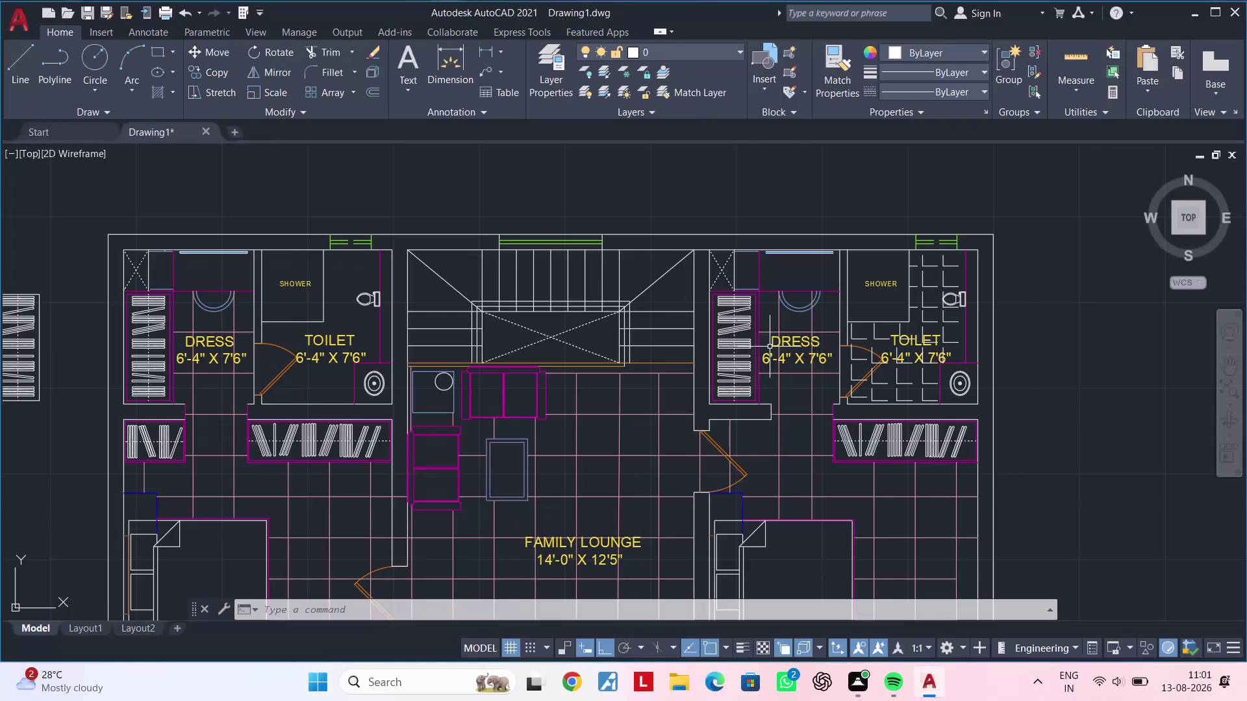
Zoom into the left toilet and window-select the shower tile lines.
middle_drag(817, 374, 738, 381)
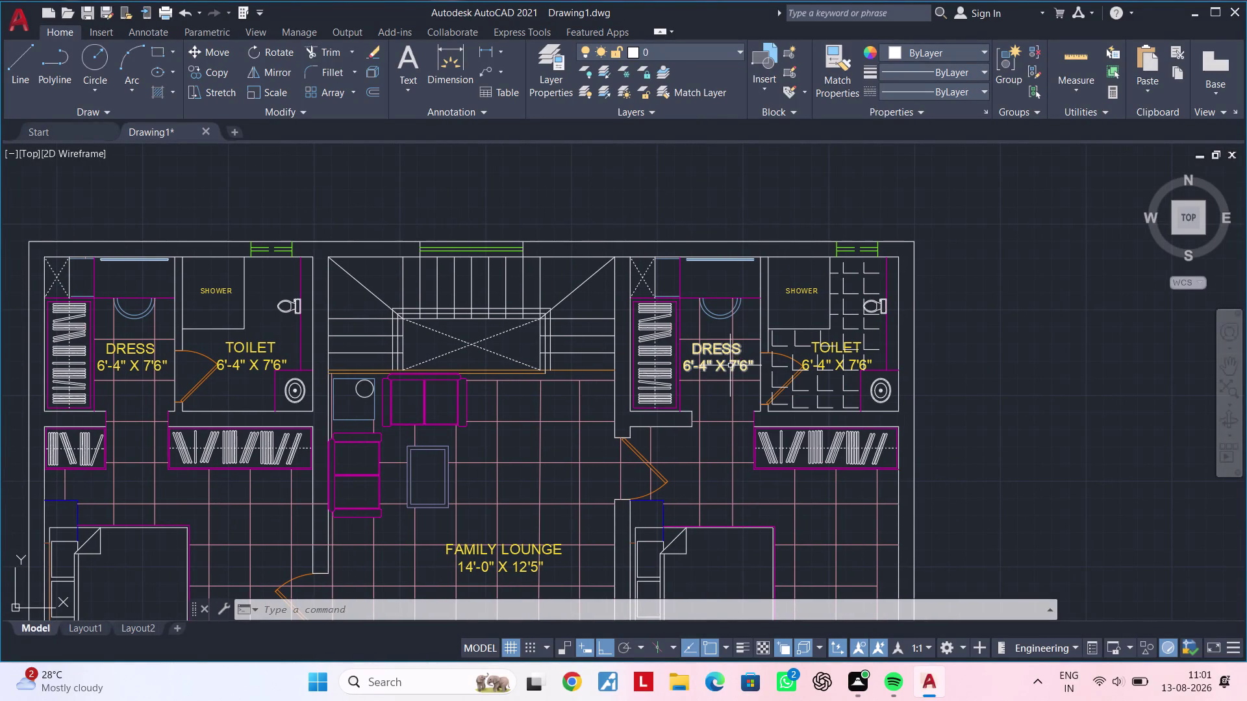
middle_drag(751, 360, 597, 361)
scroll(up, 3)
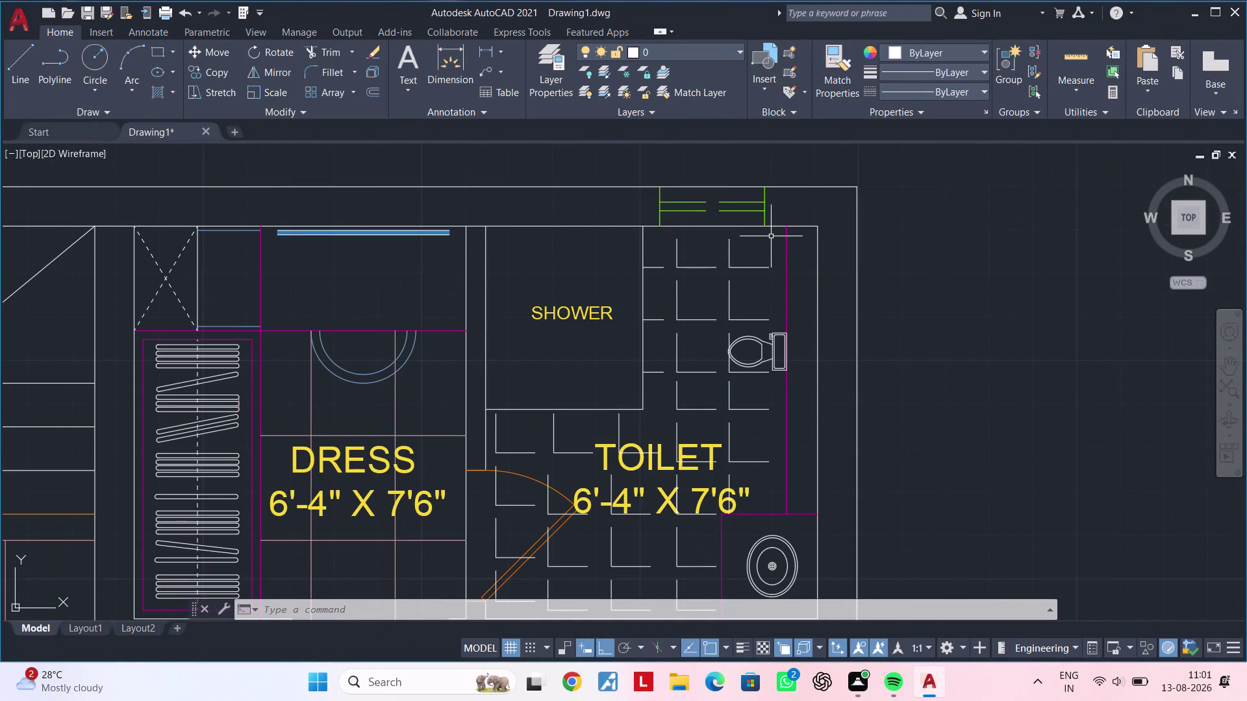
click(771, 236)
click(658, 302)
middle_drag(678, 323, 638, 331)
key(Escape)
key(Escape)
middle_drag(685, 326, 663, 333)
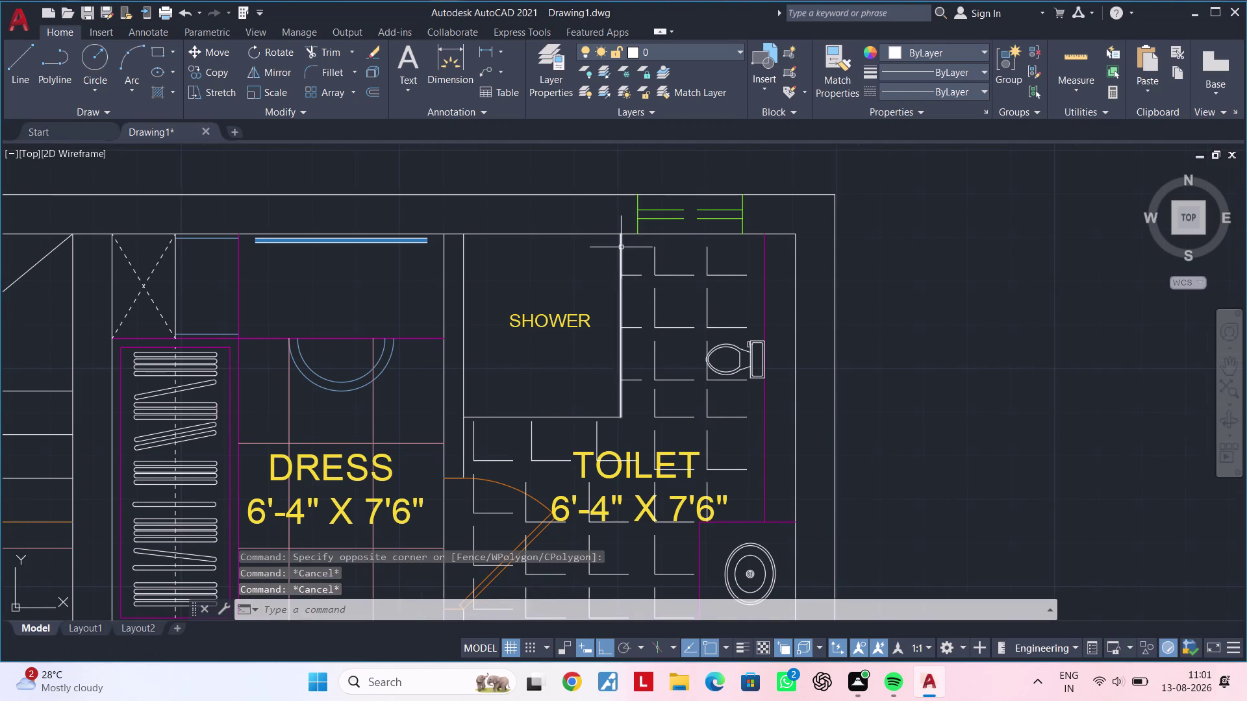
click(636, 247)
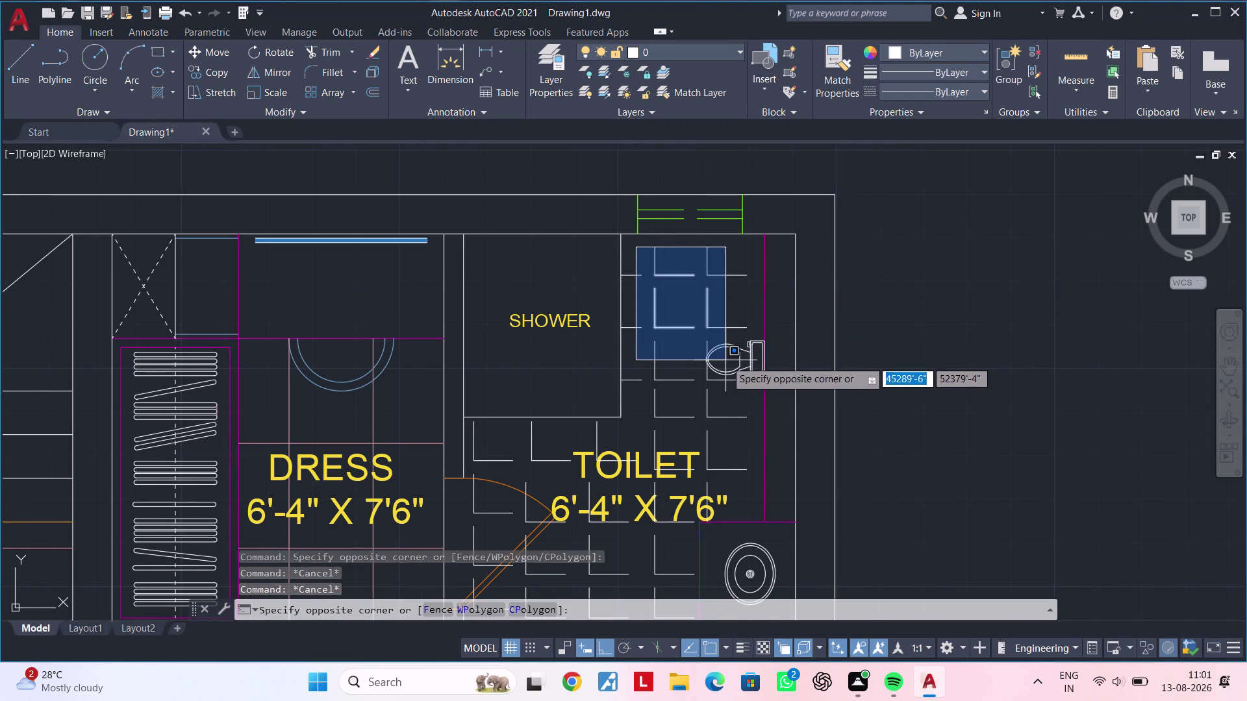
key(Escape)
click(611, 247)
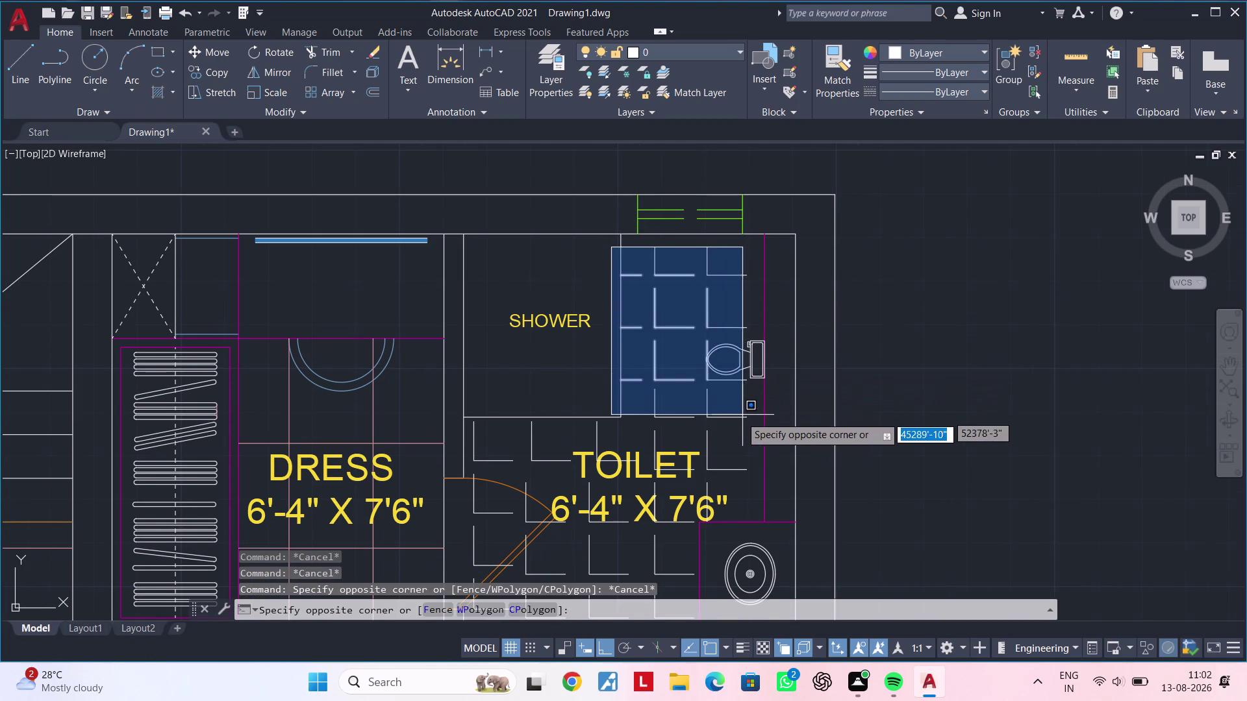
scroll(down, 3)
middle_drag(737, 434, 739, 378)
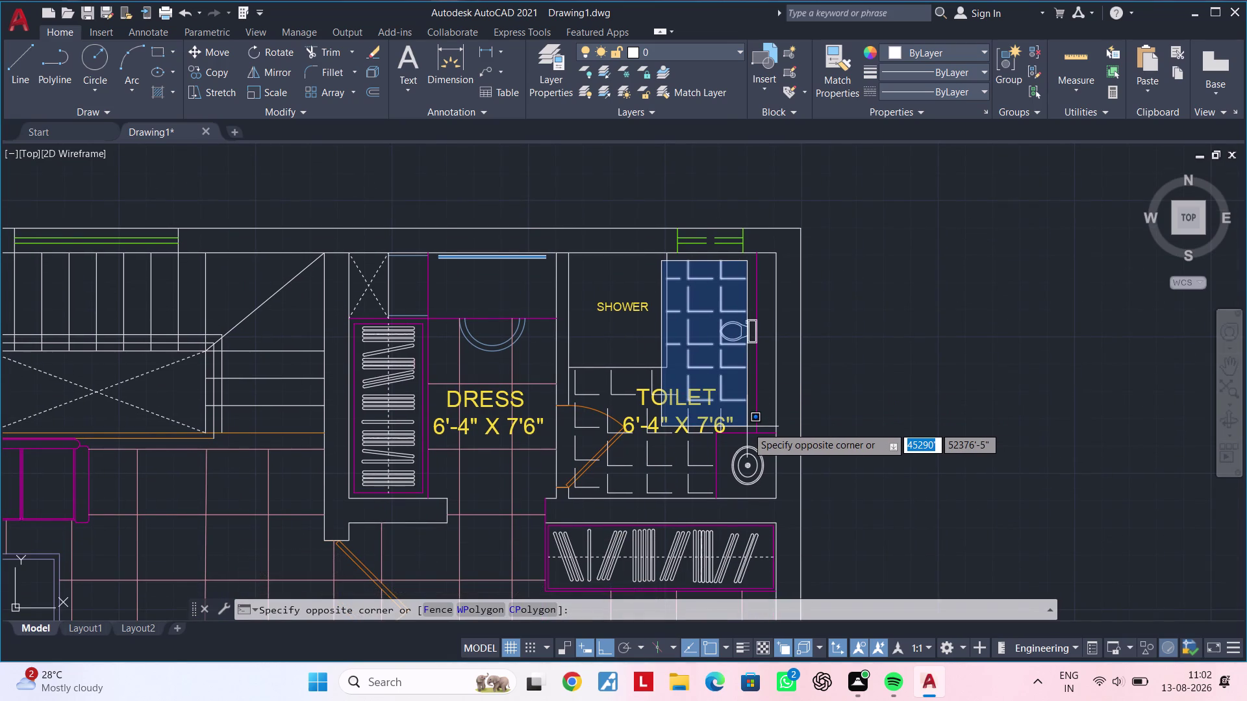
click(747, 427)
Add the tile lines around and under the TOILET label to the selection.
middle_drag(744, 411, 749, 263)
scroll(up, 3)
middle_drag(724, 288, 716, 380)
scroll(up, 3)
scroll(up, 3)
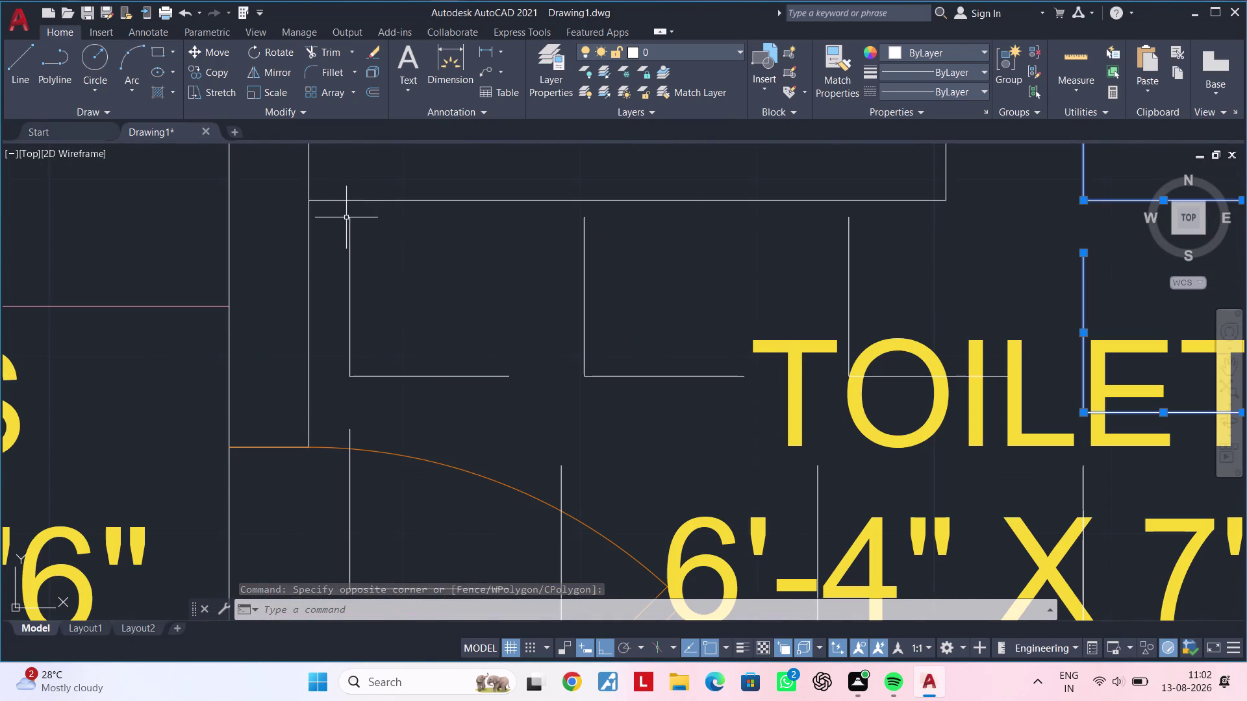
drag(327, 211, 343, 219)
middle_drag(765, 481, 480, 337)
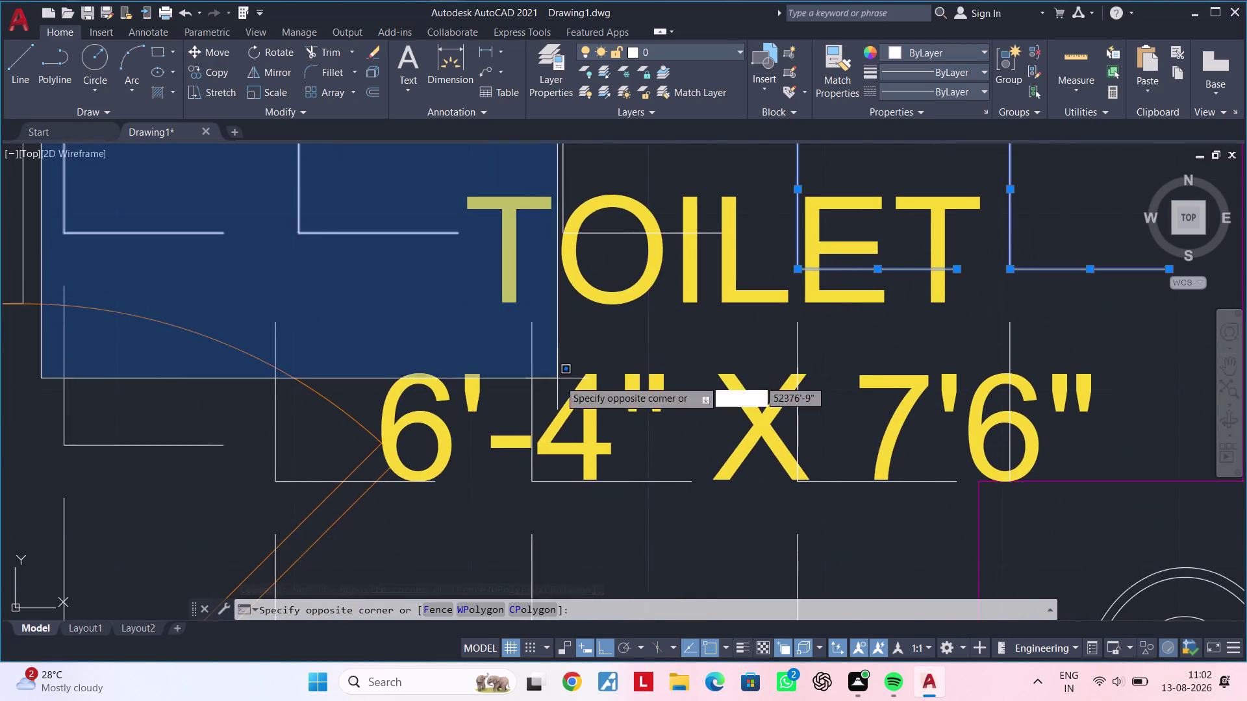
scroll(down, 3)
middle_drag(686, 437, 547, 455)
middle_drag(662, 519, 792, 401)
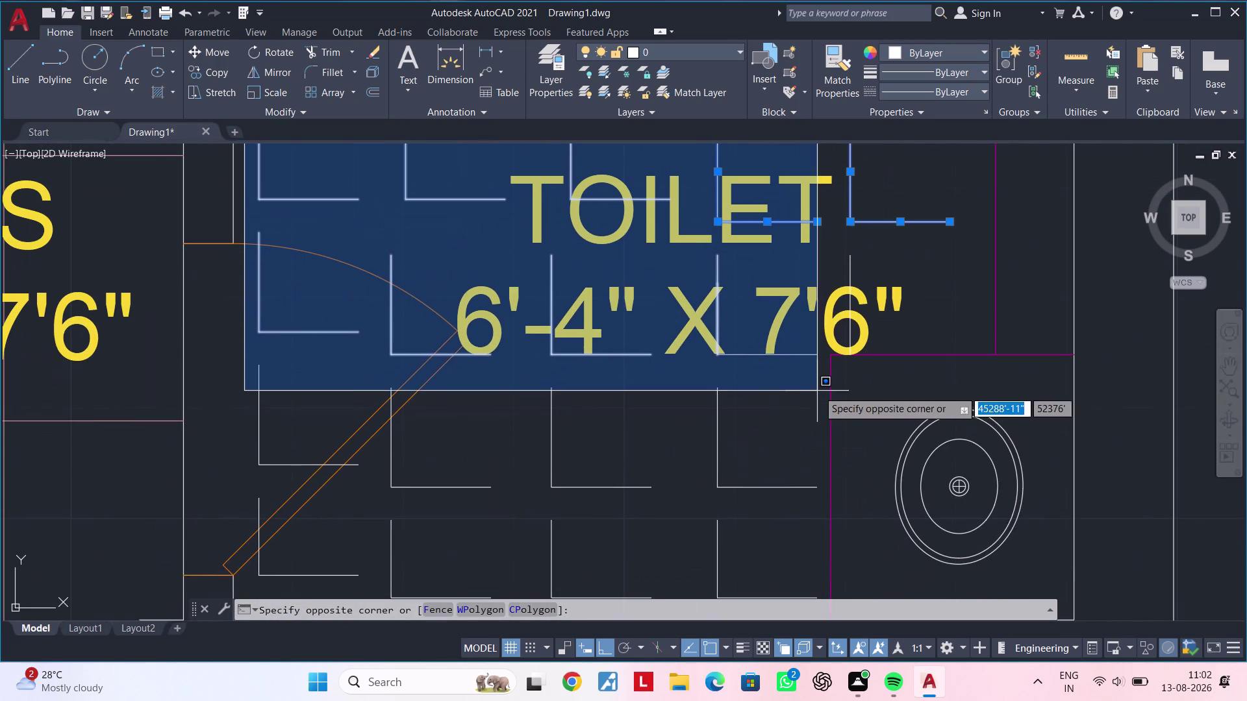
click(873, 357)
middle_drag(762, 437, 824, 275)
scroll(down, 3)
middle_drag(807, 297, 763, 345)
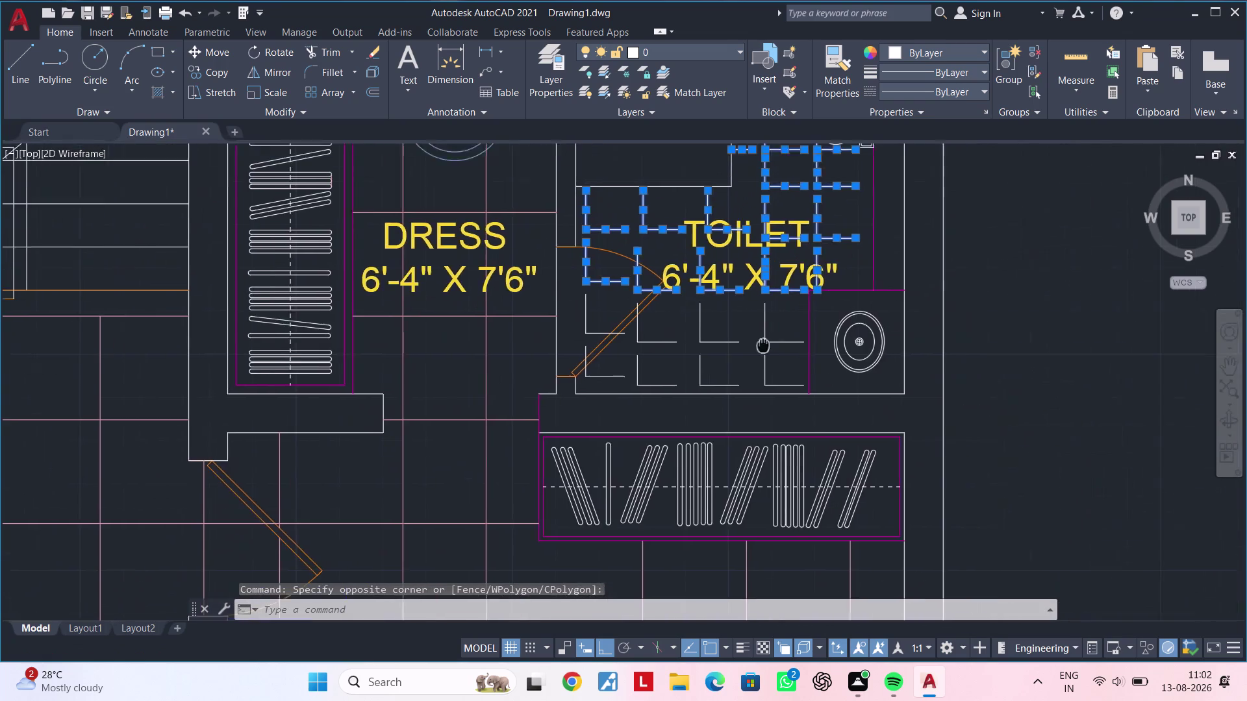
Add the remaining lower toilet tile lines to the selection.
middle_drag(763, 346, 616, 363)
scroll(up, 3)
middle_drag(500, 361, 521, 321)
click(418, 247)
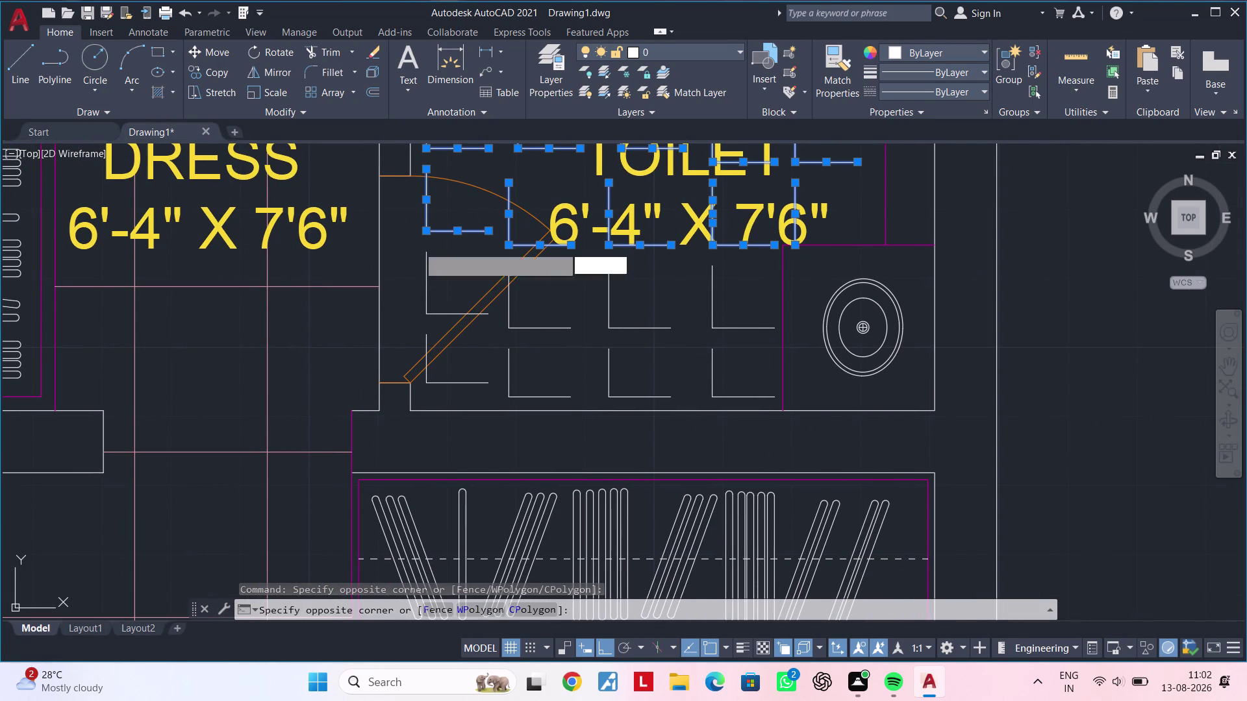
click(778, 403)
middle_drag(716, 370, 489, 439)
scroll(down, 3)
middle_drag(484, 426, 453, 473)
scroll(down, 3)
middle_drag(439, 455, 409, 470)
key(c)
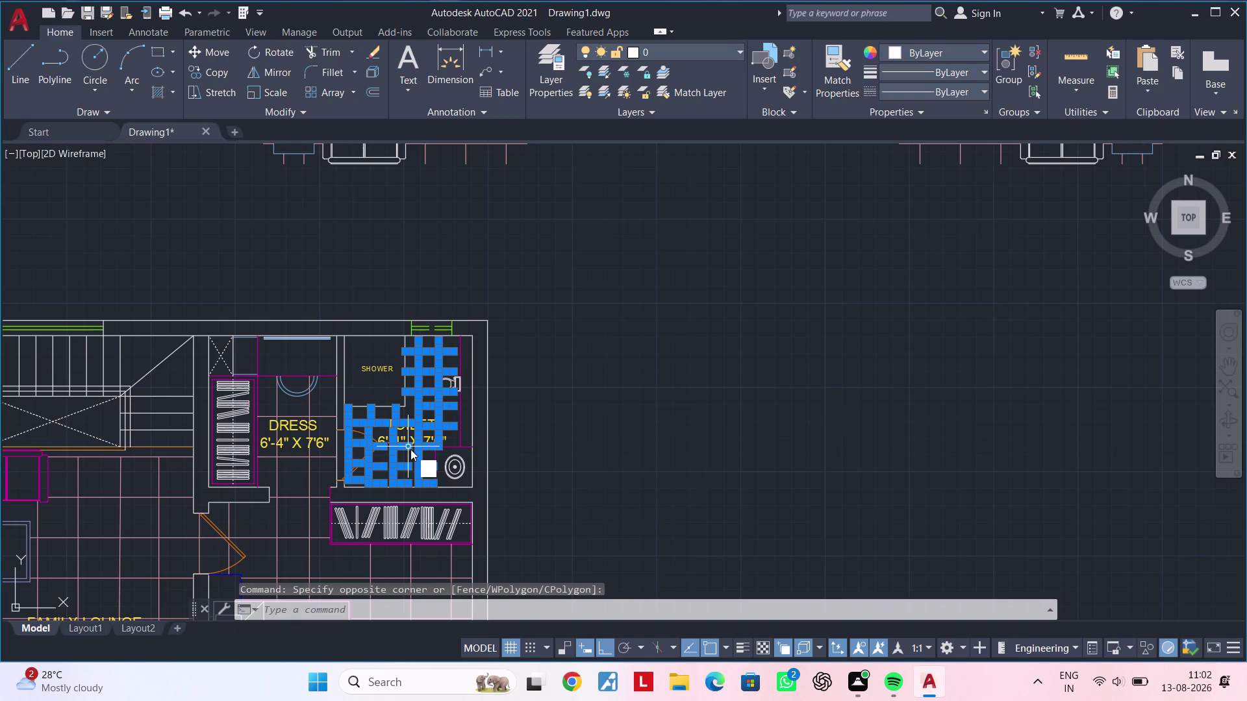
Copy the selected tile lines to an open spot right of the floor plan.
key(o)
key(space)
click(428, 436)
click(739, 400)
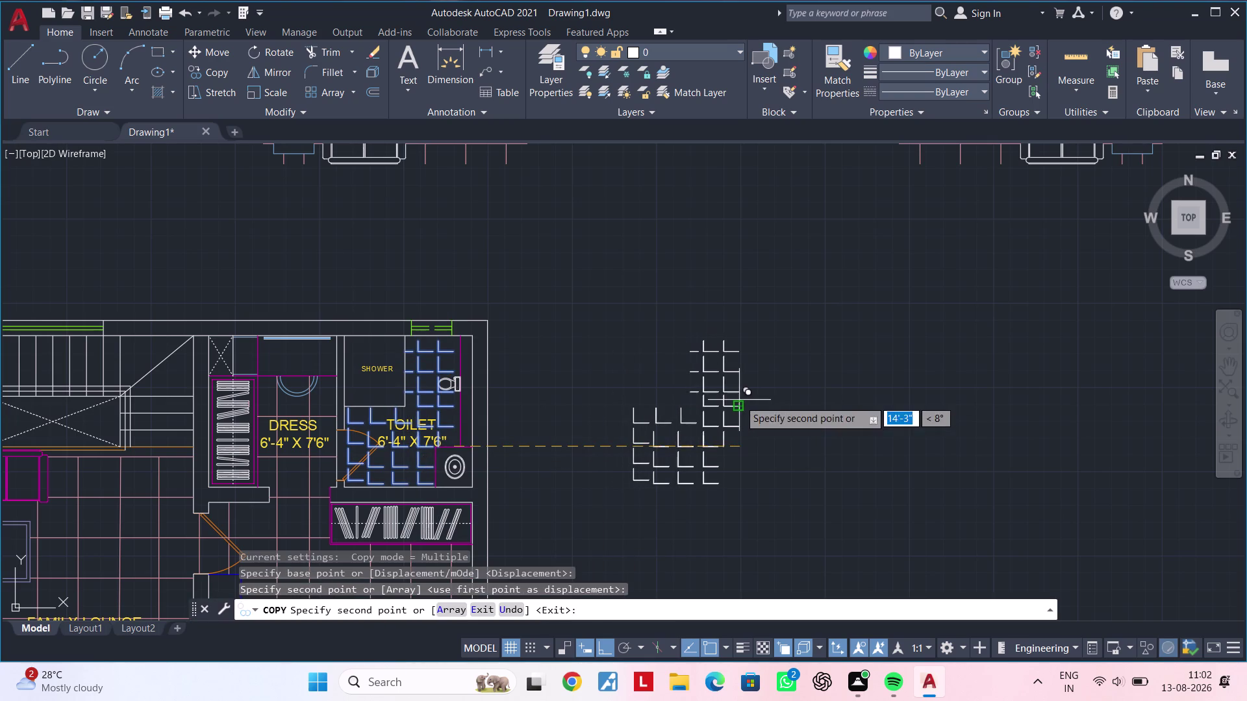
middle_drag(795, 429, 679, 415)
key(Escape)
key(Escape)
key(Escape)
key(Escape)
key(Escape)
key(Escape)
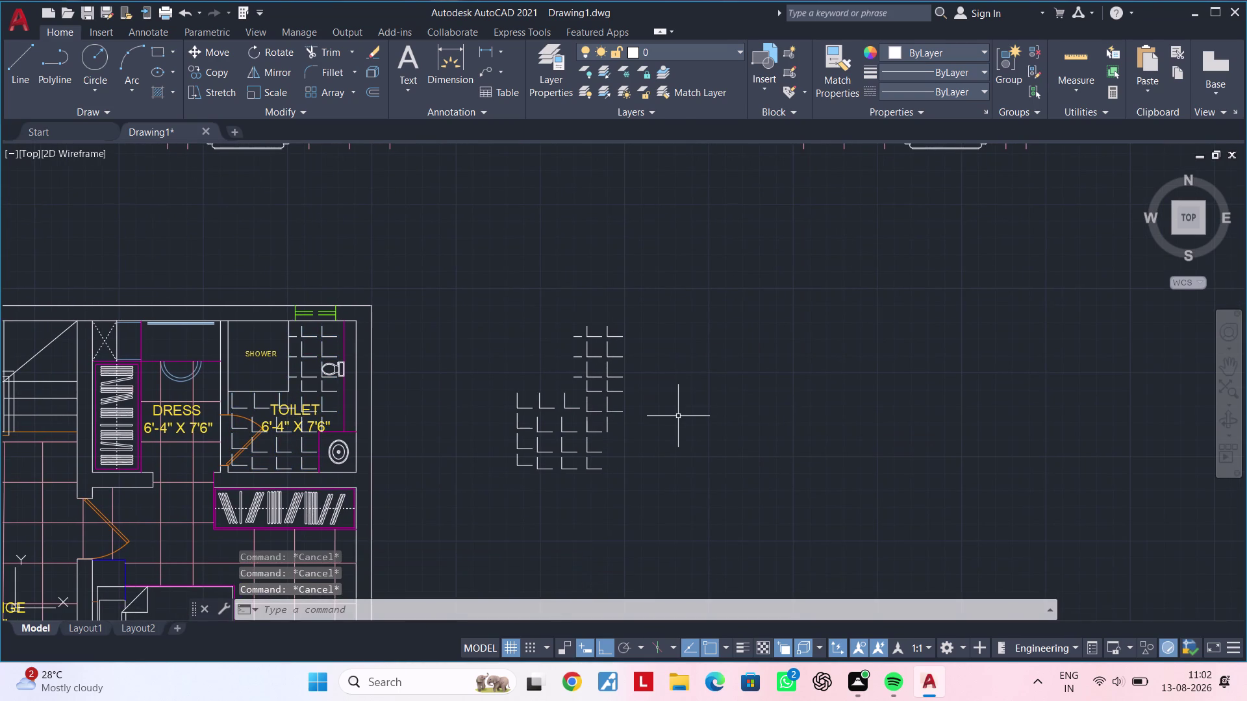
middle_drag(674, 423, 738, 396)
middle_drag(719, 413, 730, 414)
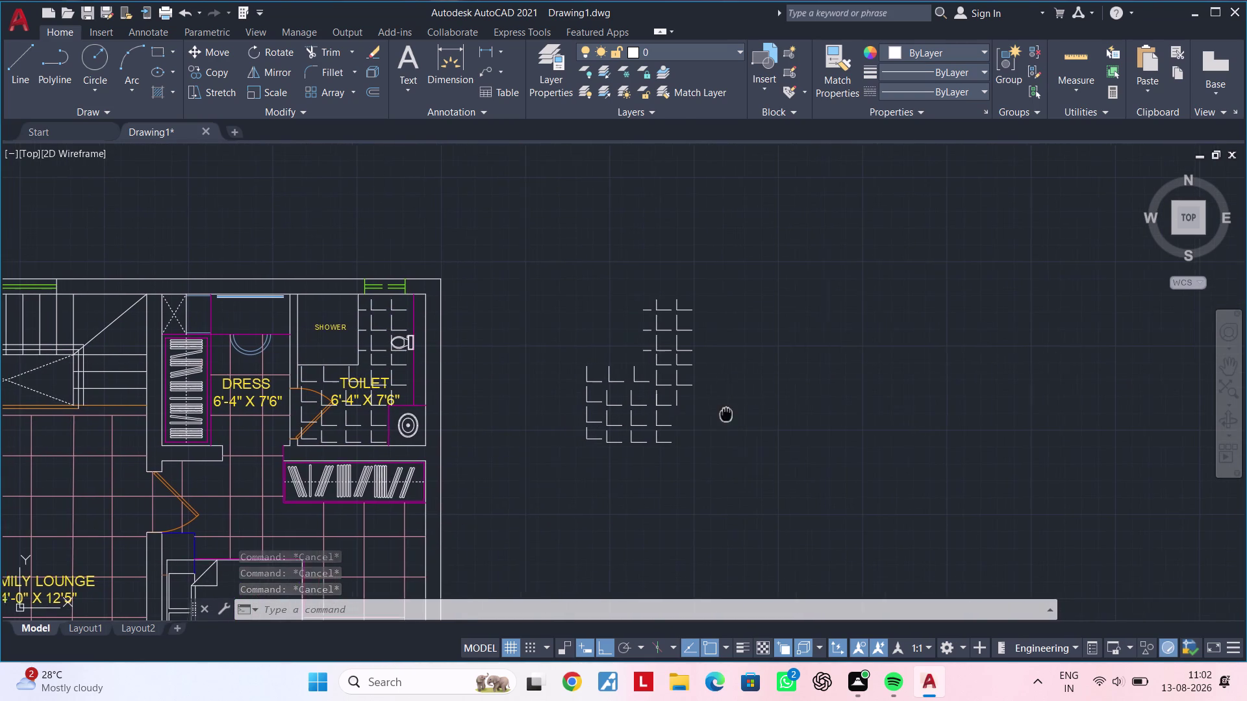
middle_drag(729, 413, 775, 405)
key(Escape)
key(Escape)
key(Escape)
key(Escape)
key(Escape)
key(Escape)
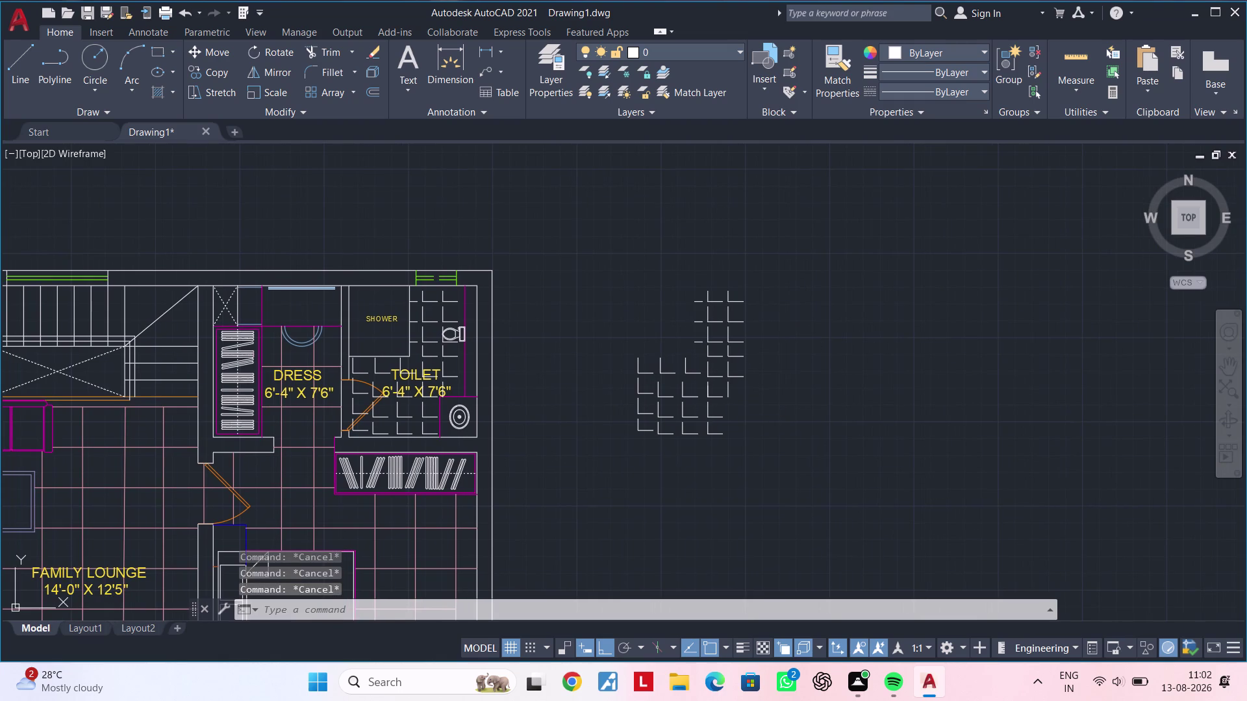
Copy the copied tiles back into the left toilet, snapping them to the shower corner.
click(810, 238)
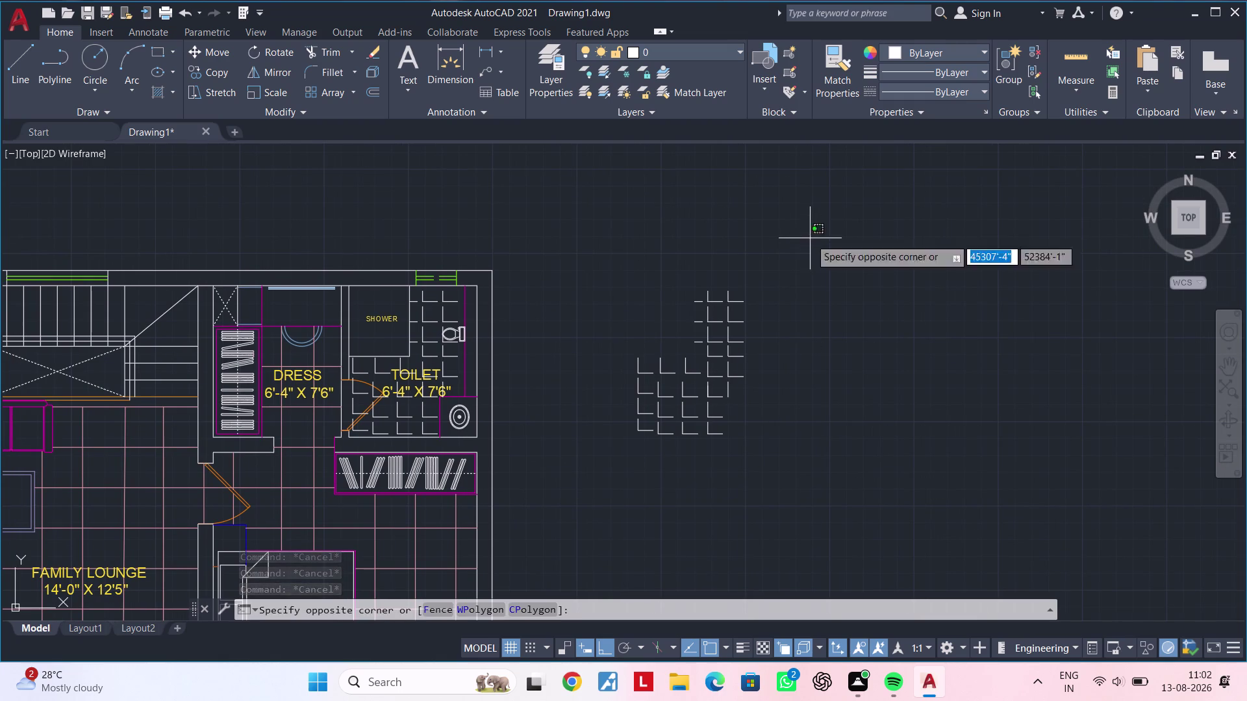
click(616, 478)
key(c)
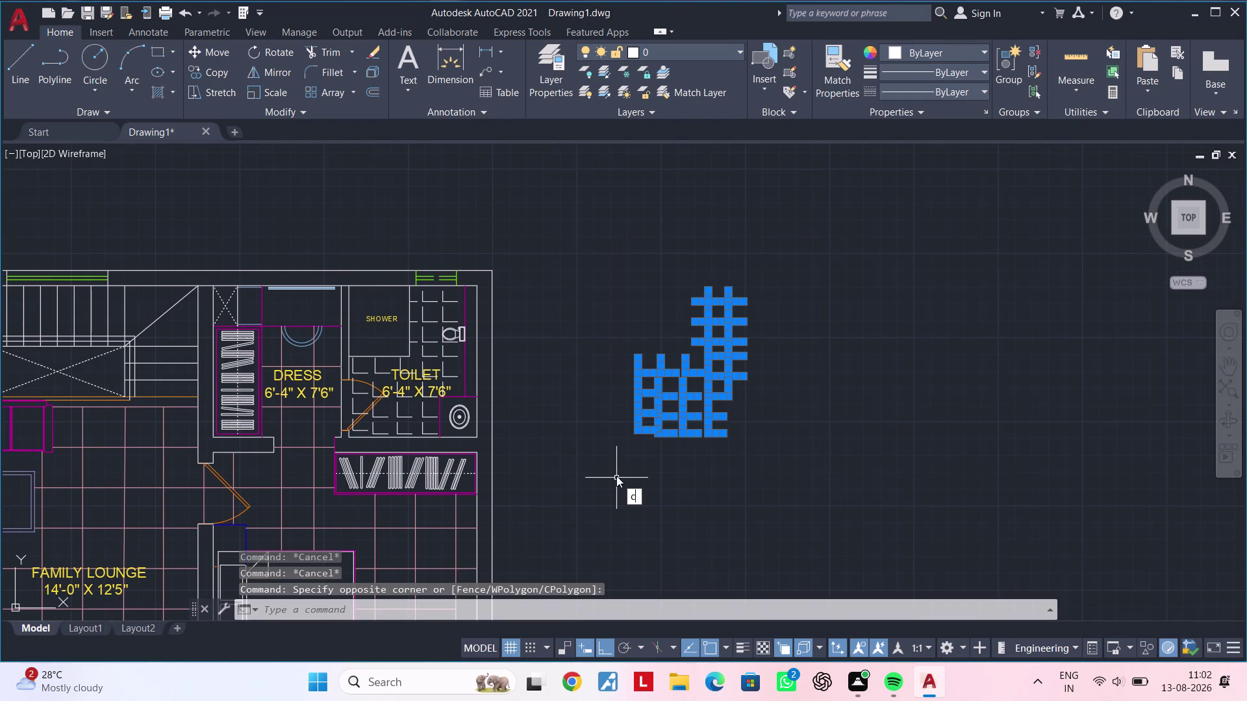
text(o)
key(space)
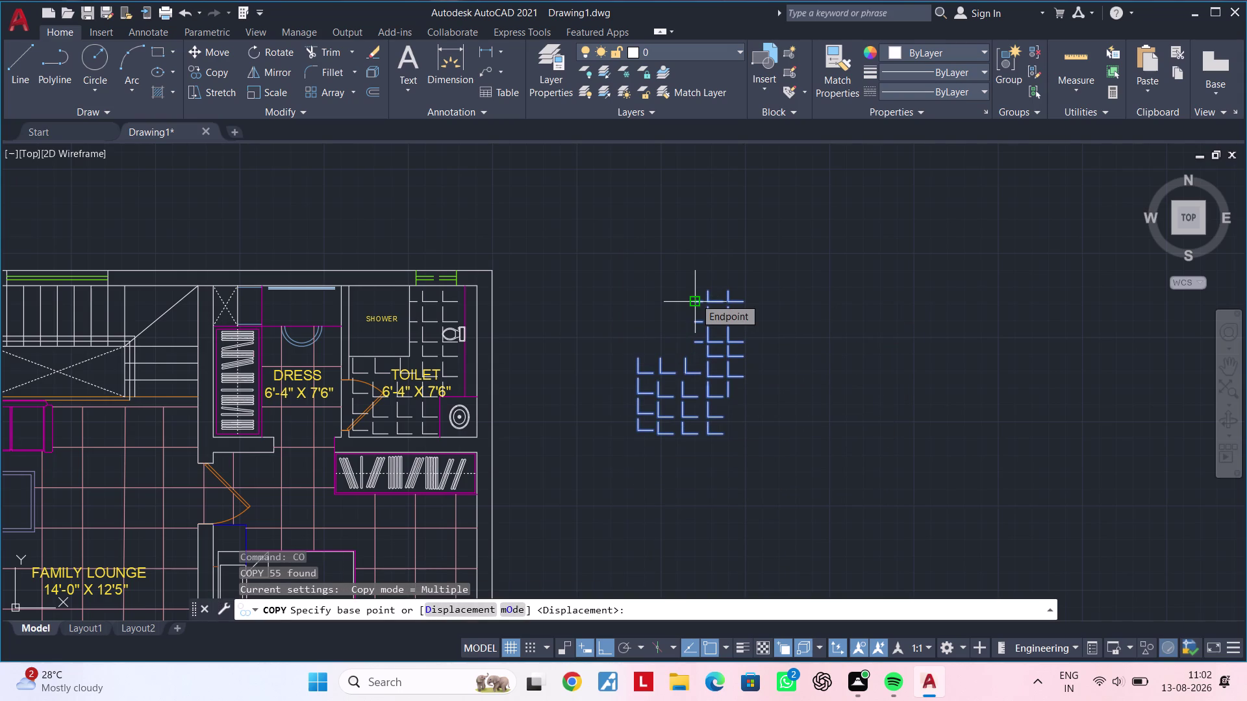
click(695, 298)
middle_drag(175, 324, 677, 313)
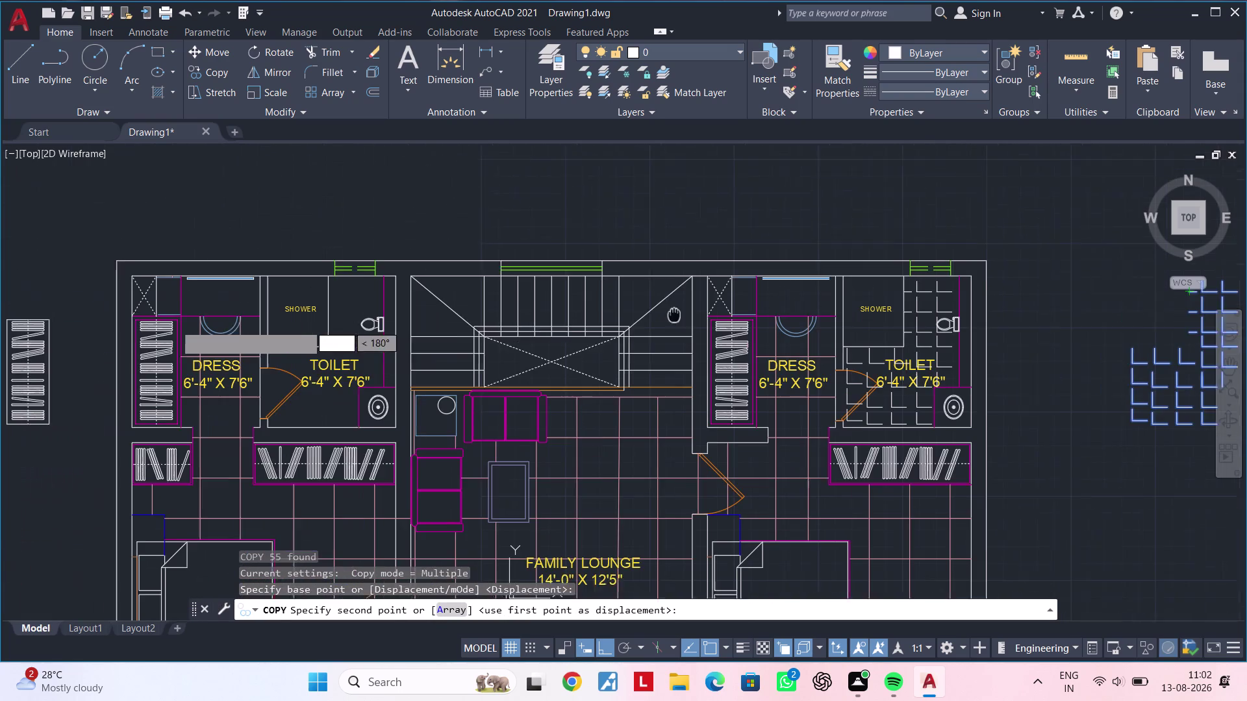
middle_drag(677, 313, 681, 312)
scroll(up, 3)
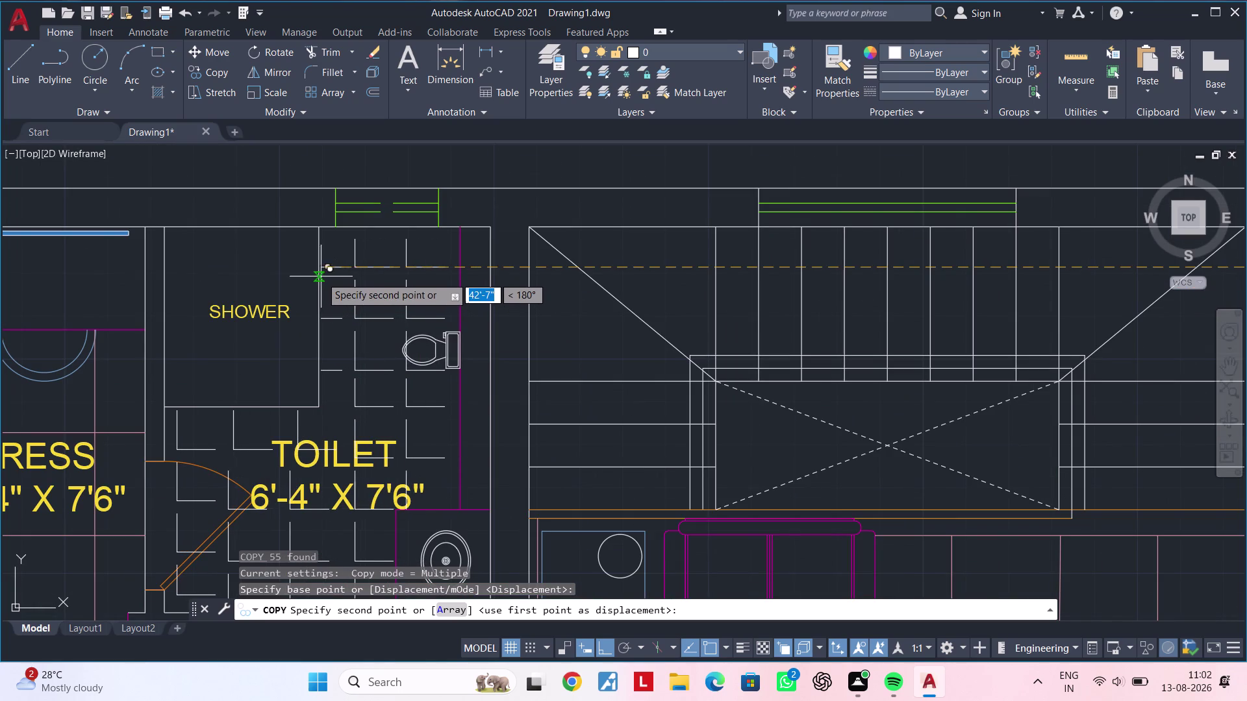
click(321, 270)
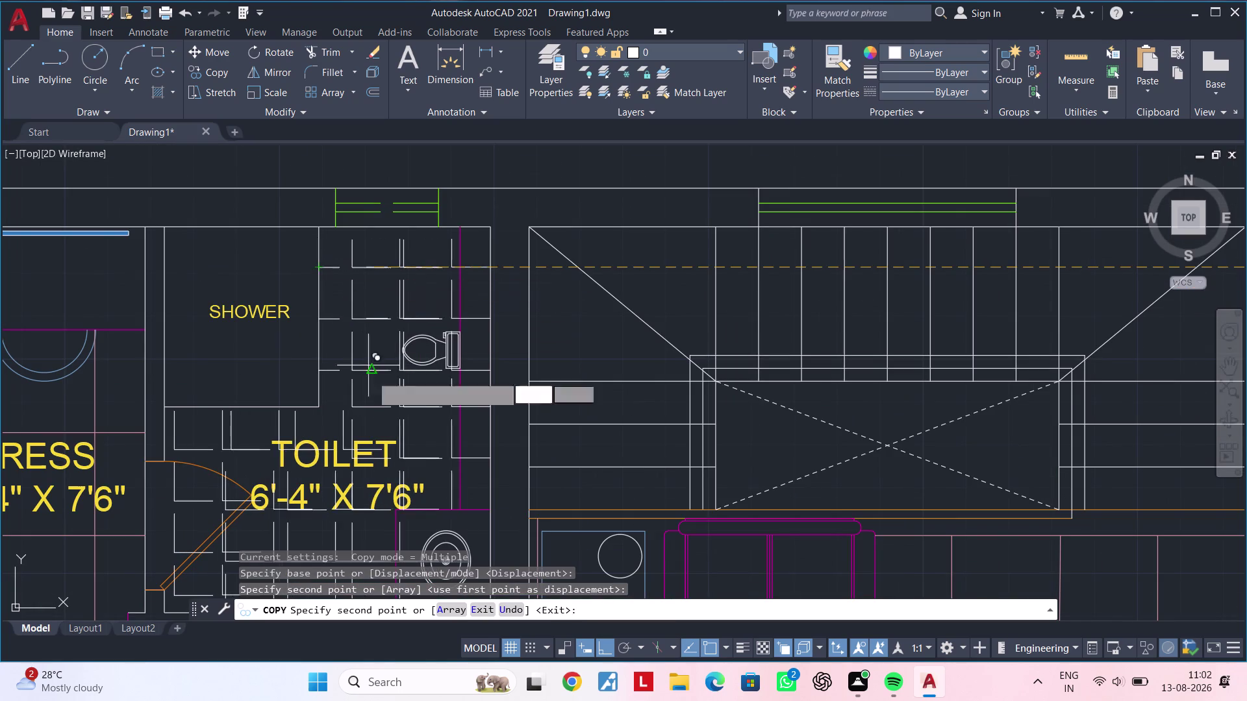
scroll(down, 3)
middle_drag(402, 413, 544, 339)
key(Escape)
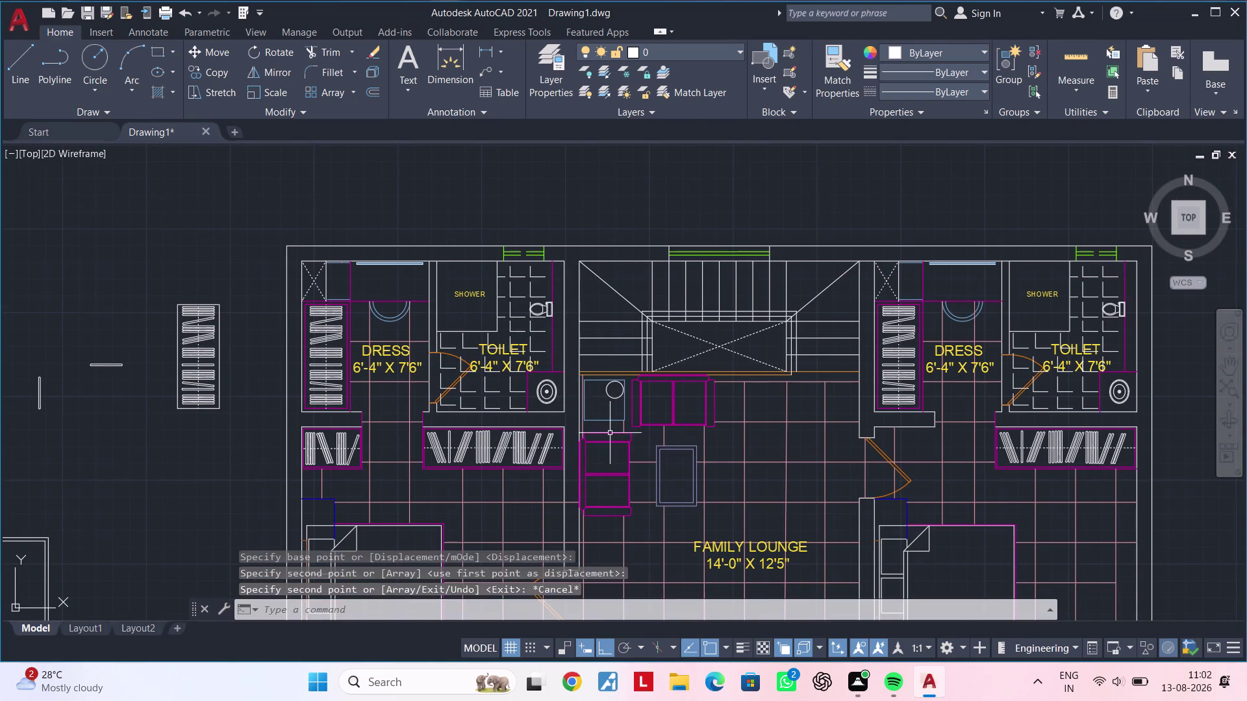
key(Escape)
key(Escape)
key(Escape)
middle_drag(667, 429, 491, 430)
key(Escape)
key(Escape)
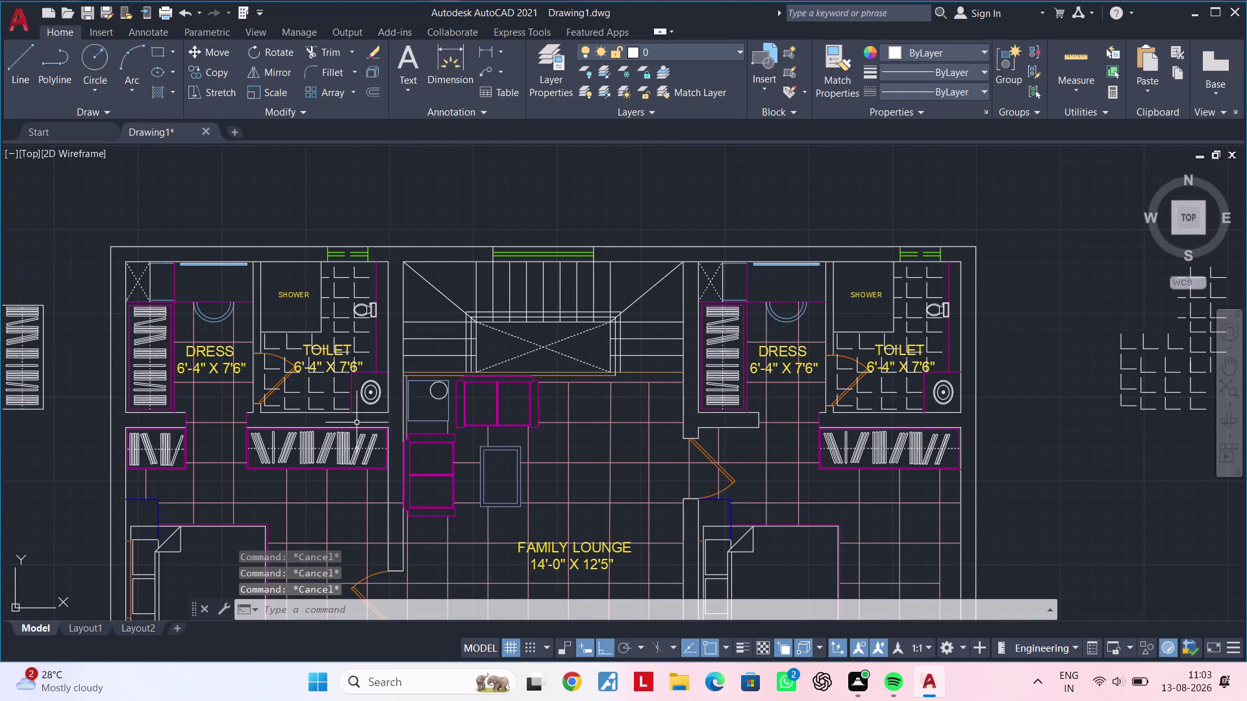
Move the tap fixture down below the furniture blocks.
scroll(up, 3)
scroll(down, 3)
scroll(down, 3)
scroll(down, 3)
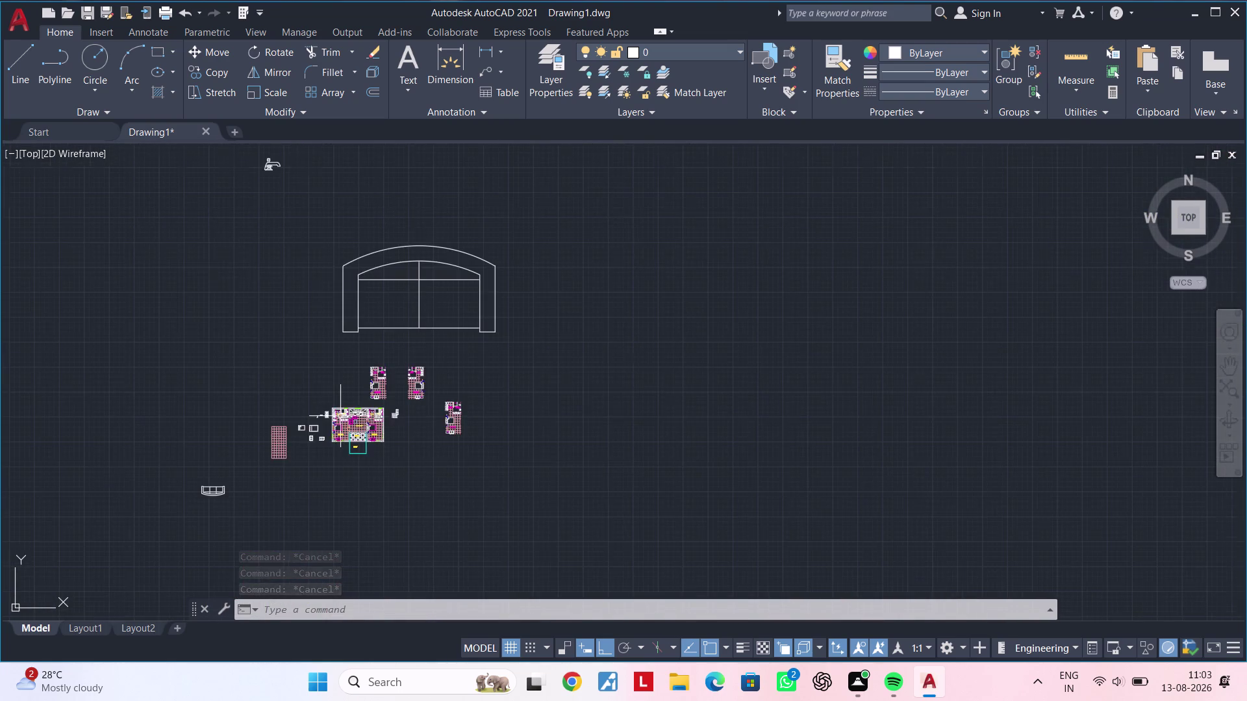
middle_drag(341, 409, 398, 503)
click(385, 222)
double_click(279, 321)
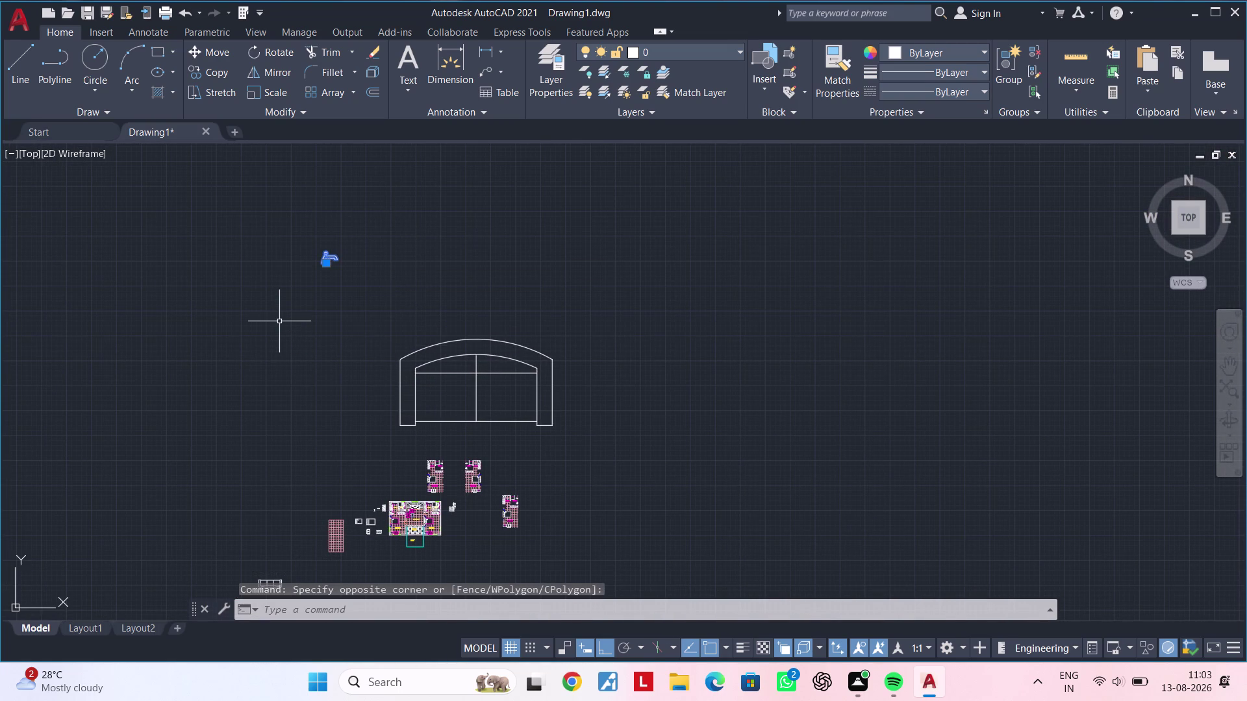
text(m)
key(space)
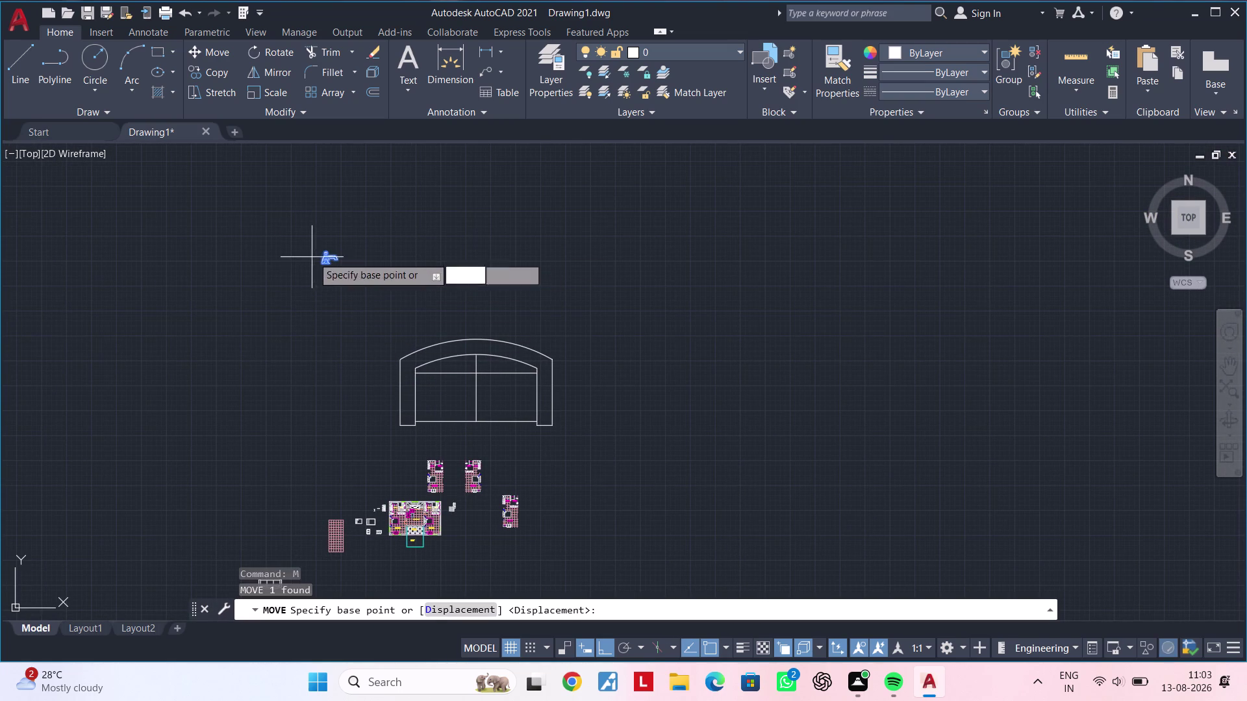
click(326, 260)
middle_drag(416, 543, 394, 420)
scroll(up, 3)
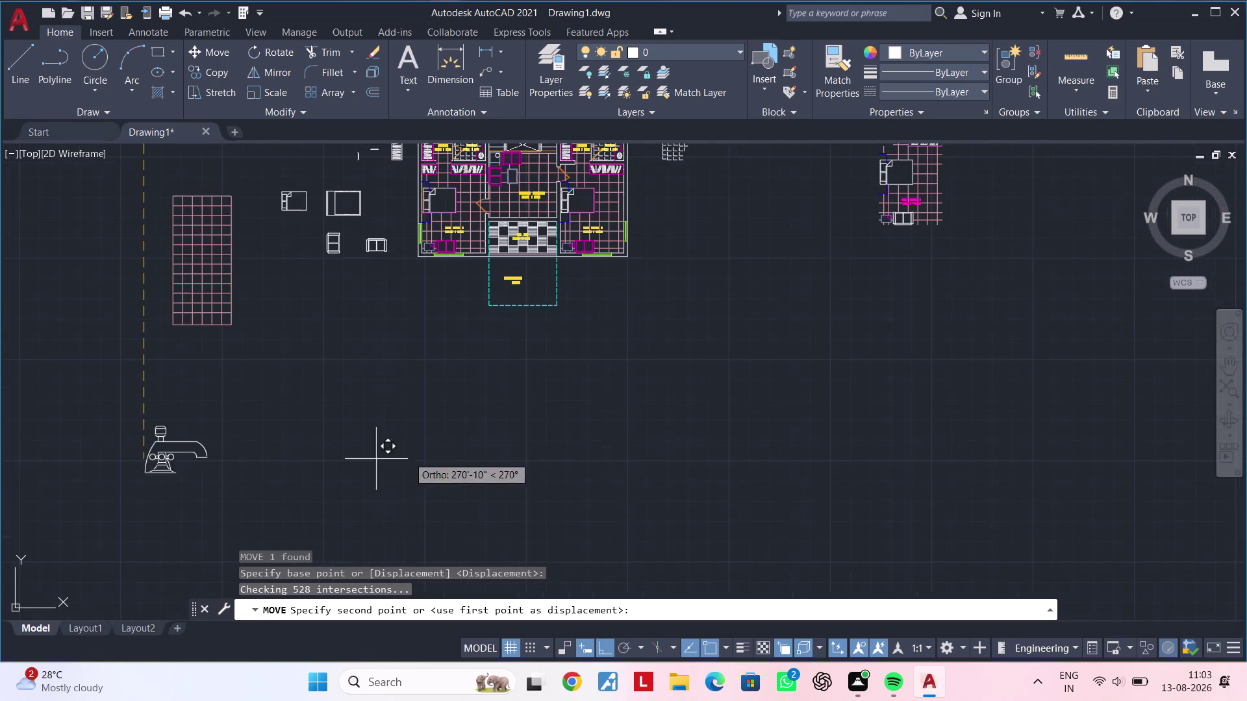
click(491, 406)
Reselect the tap fixture and resize it with SCALE.
middle_drag(319, 421, 371, 428)
drag(299, 371, 289, 376)
click(150, 444)
text(sc)
key(space)
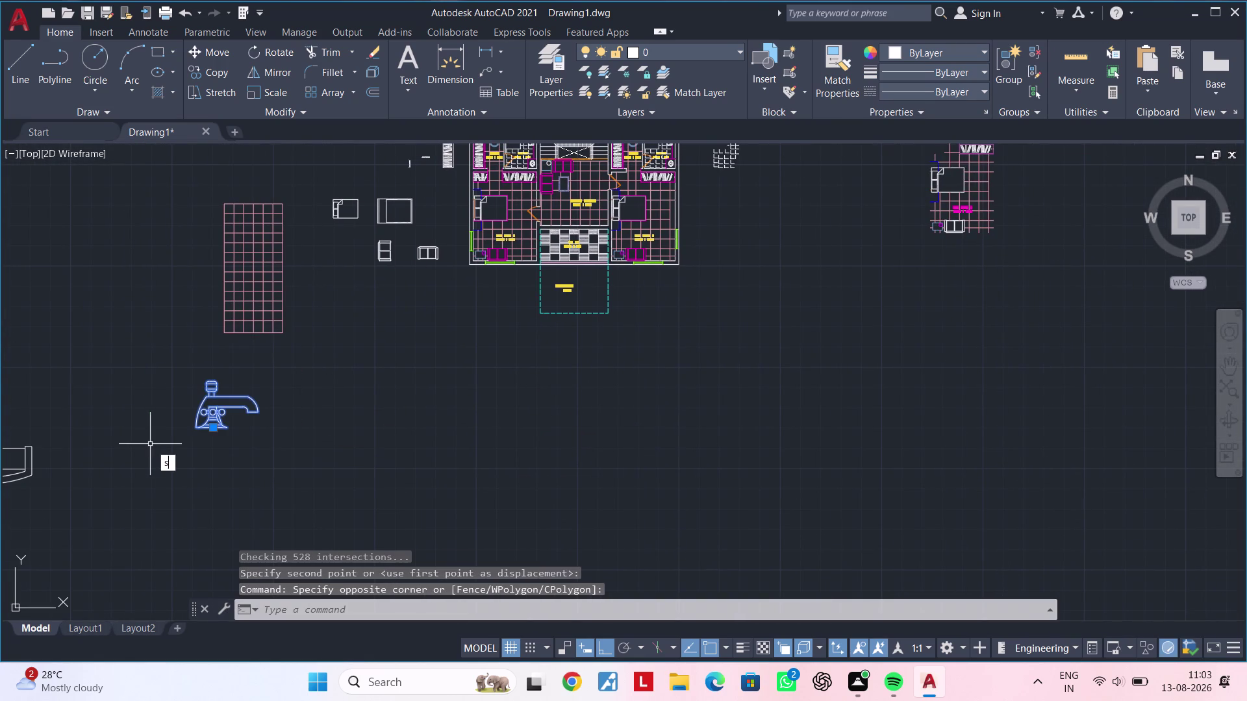
click(210, 426)
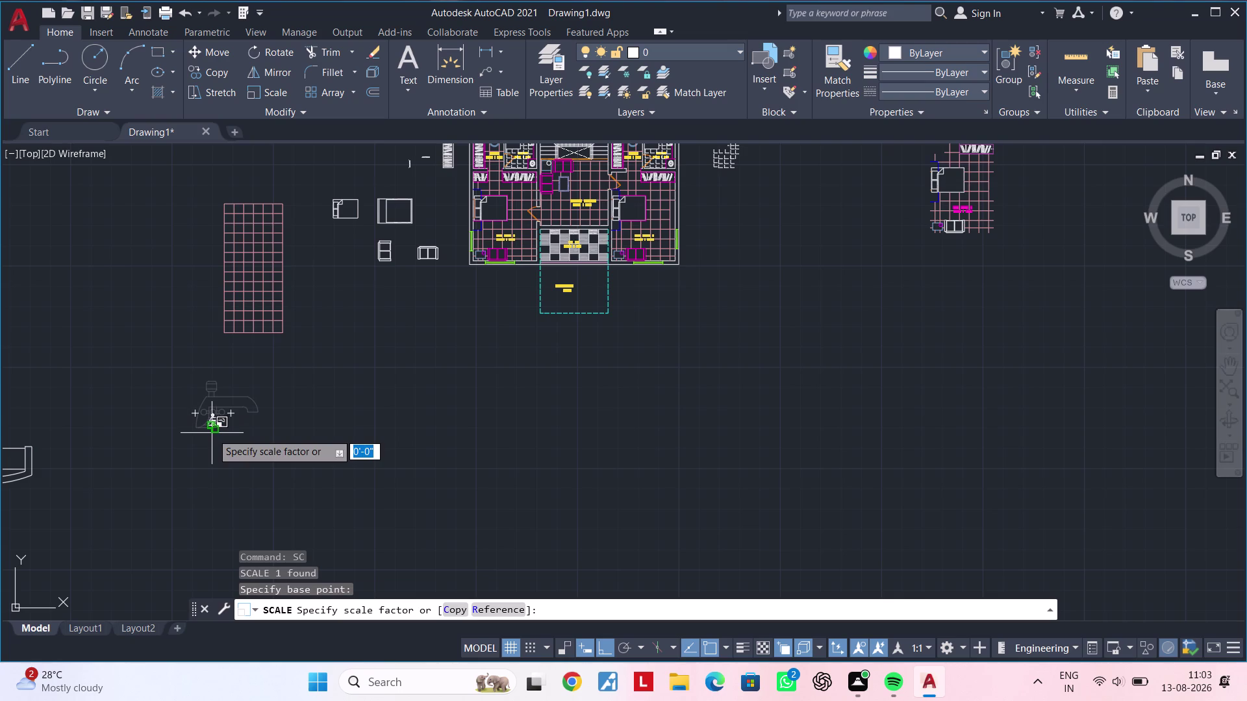
click(211, 433)
scroll(up, 3)
Reposition the tap fixture to a spot below the floor plan.
click(227, 369)
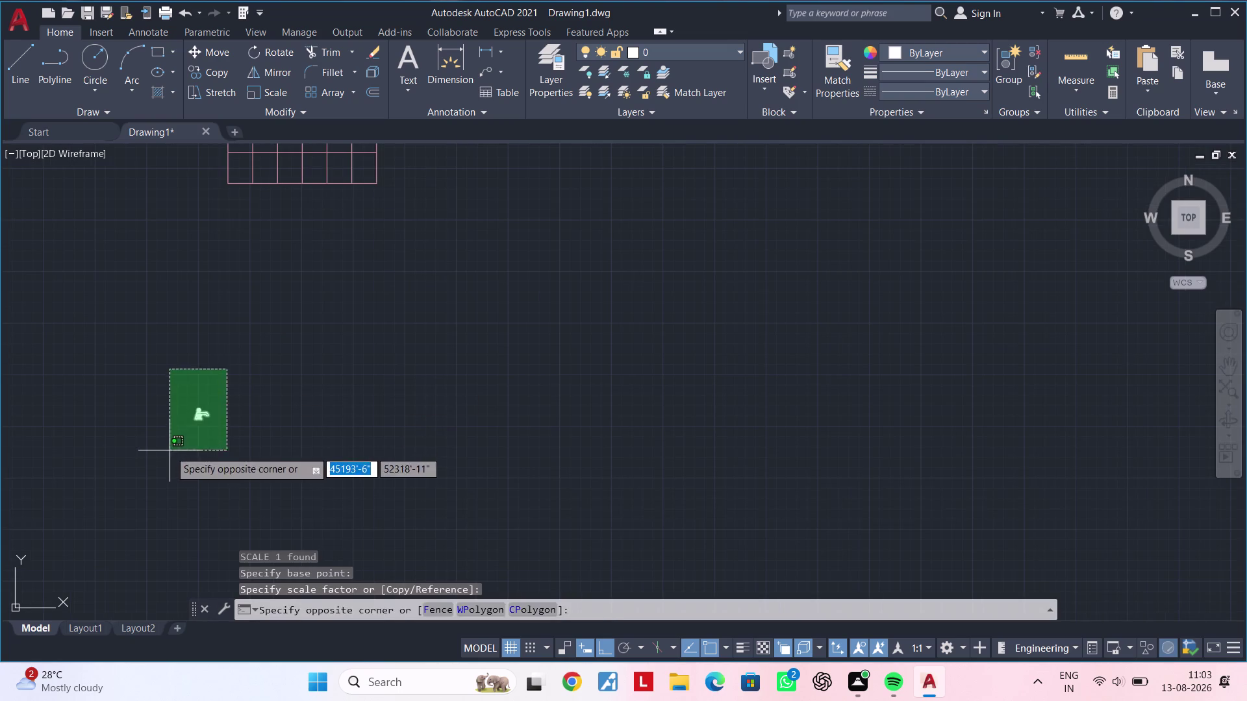
click(169, 452)
text(m)
key(space)
click(196, 421)
scroll(down, 3)
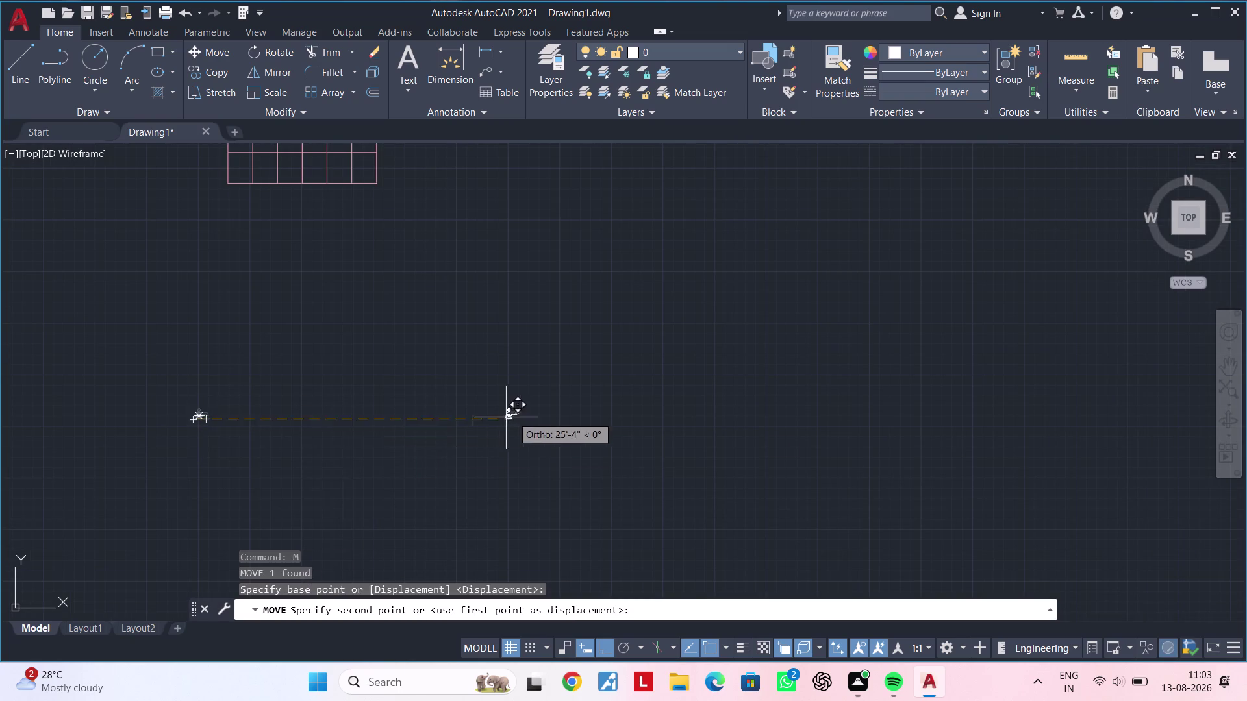
middle_drag(523, 412, 226, 636)
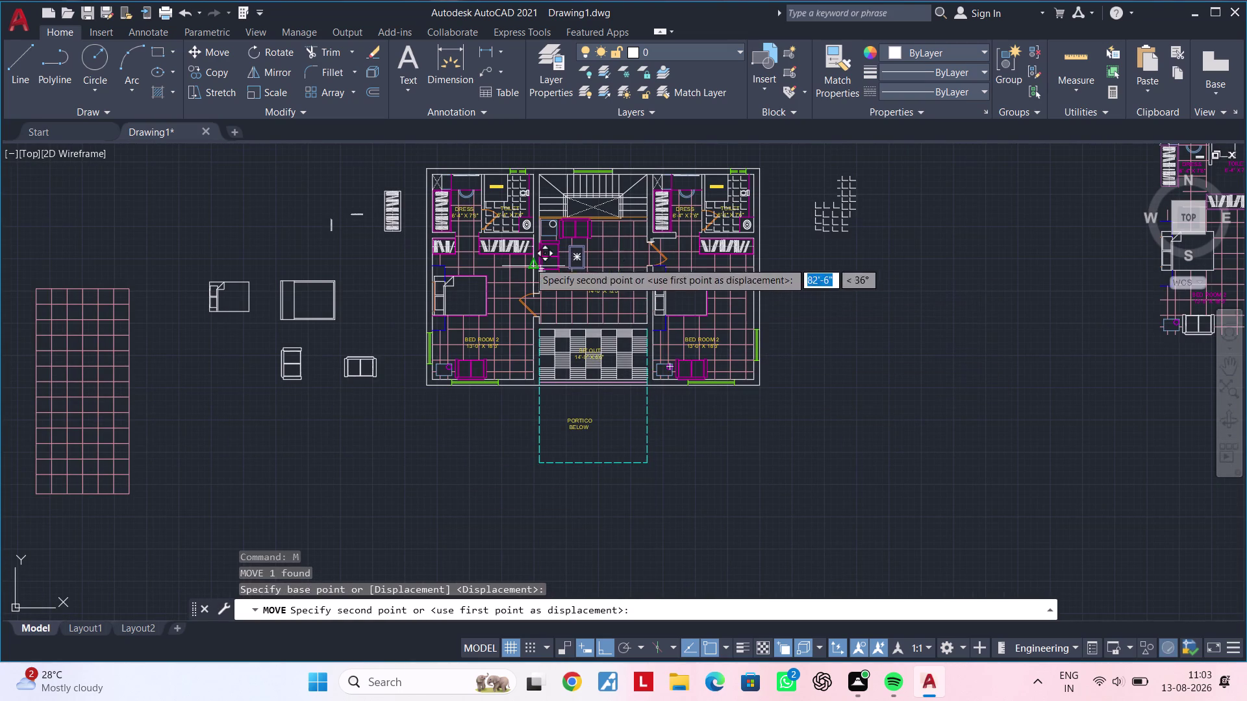
scroll(up, 3)
scroll(up, 3)
scroll(up, 3)
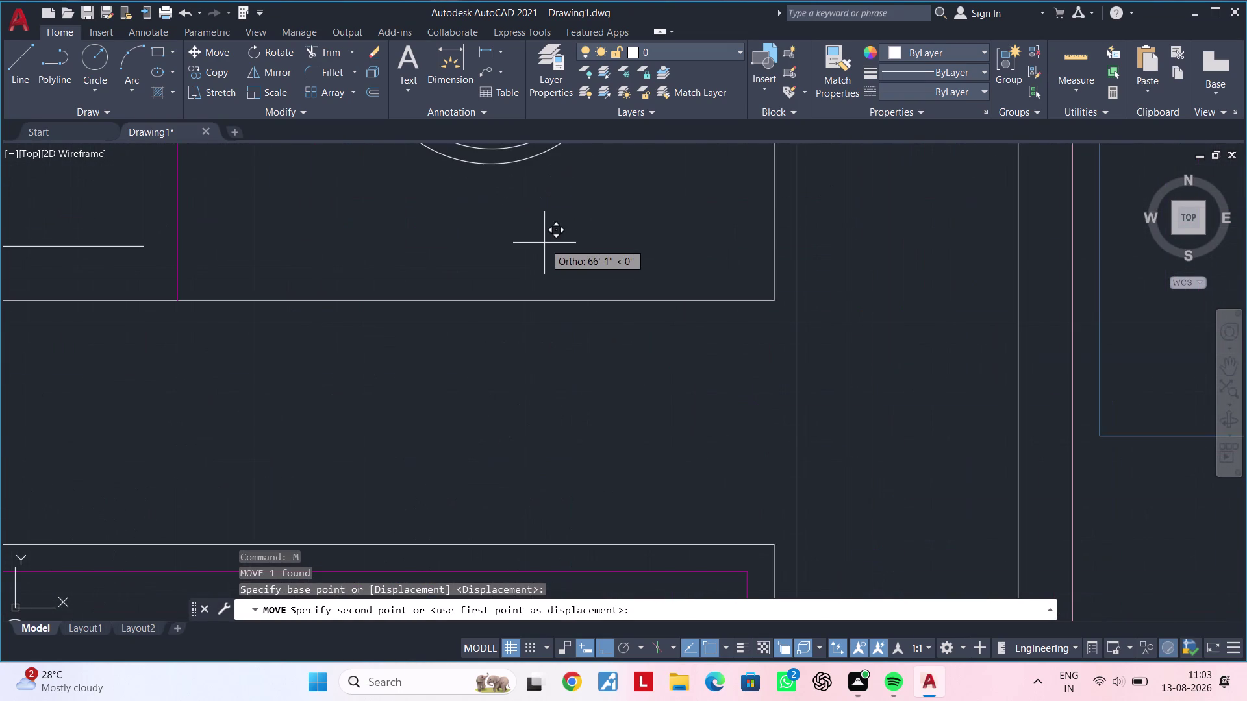
scroll(down, 3)
middle_drag(565, 267, 495, 470)
scroll(down, 3)
scroll(down, 3)
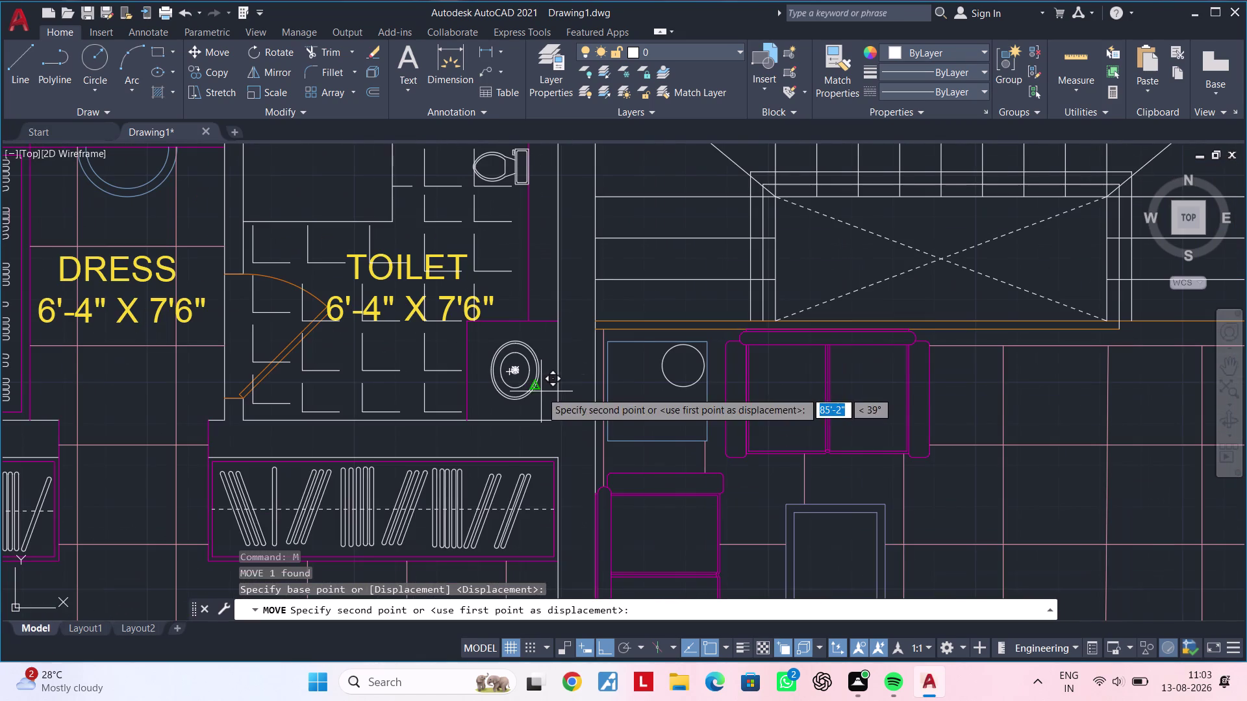
scroll(up, 3)
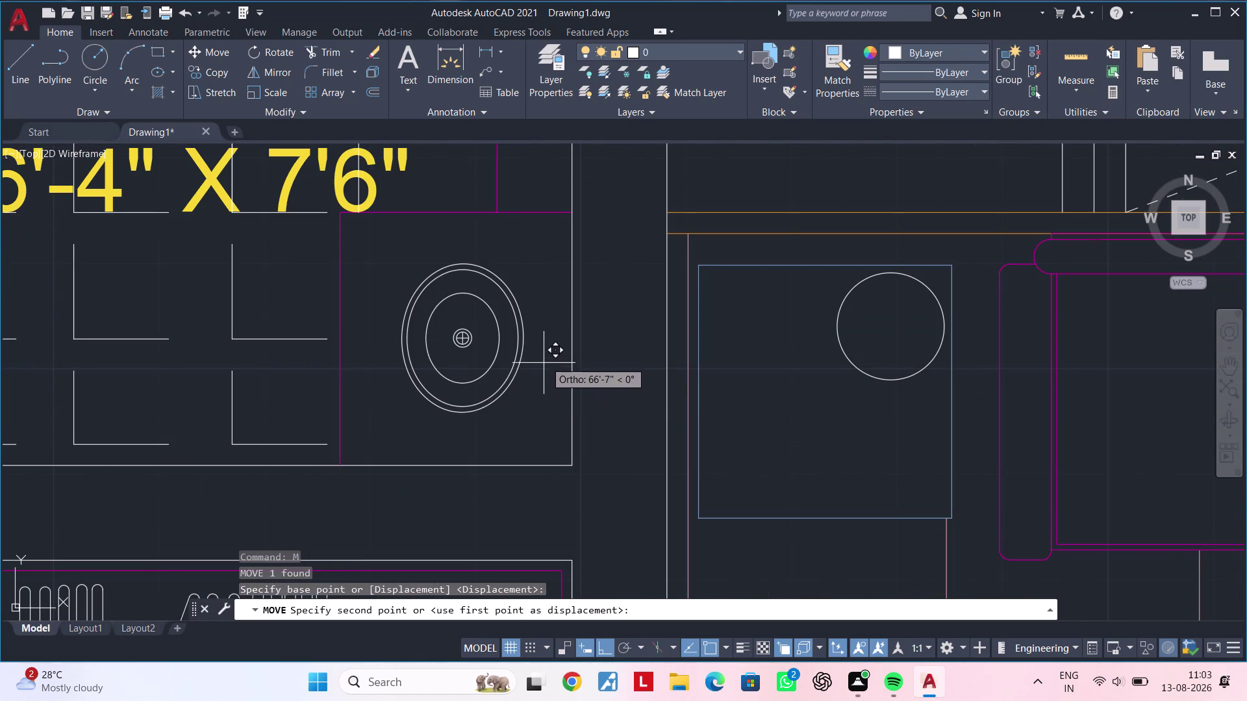
click(550, 353)
scroll(down, 3)
scroll(down, 3)
middle_drag(505, 445, 527, 406)
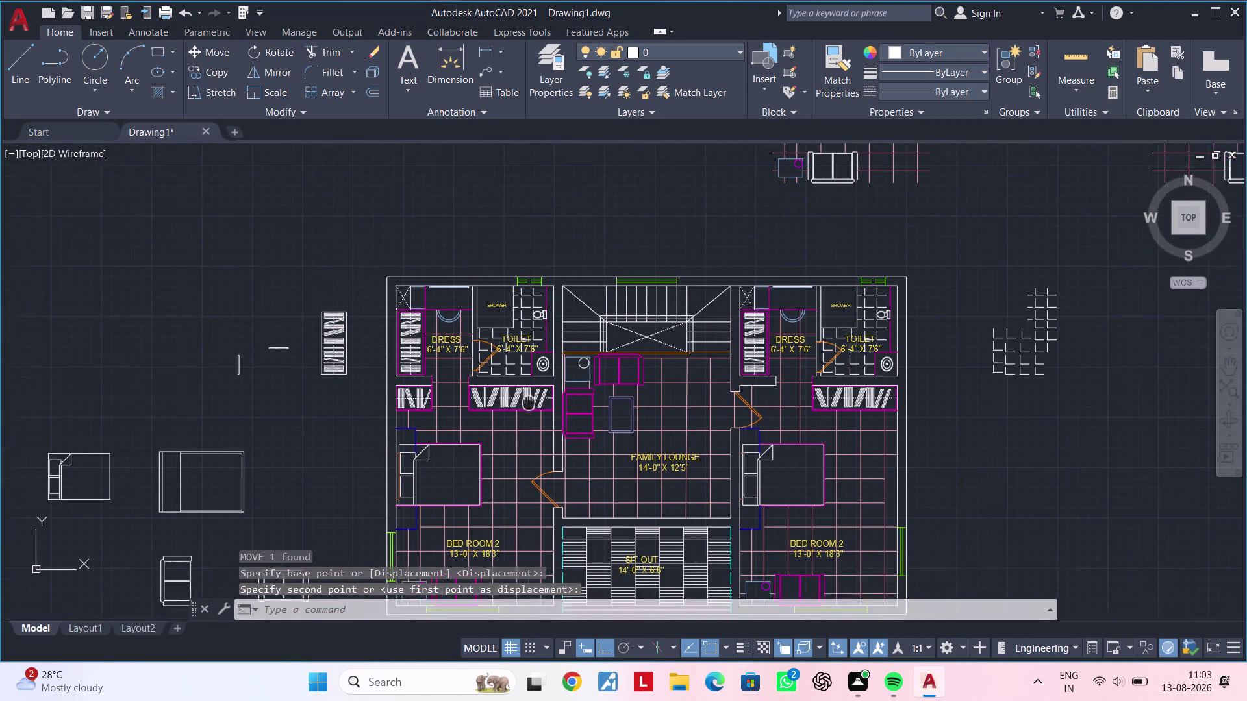
middle_drag(527, 406, 532, 396)
middle_drag(520, 407, 622, 287)
middle_drag(454, 482, 520, 329)
scroll(down, 3)
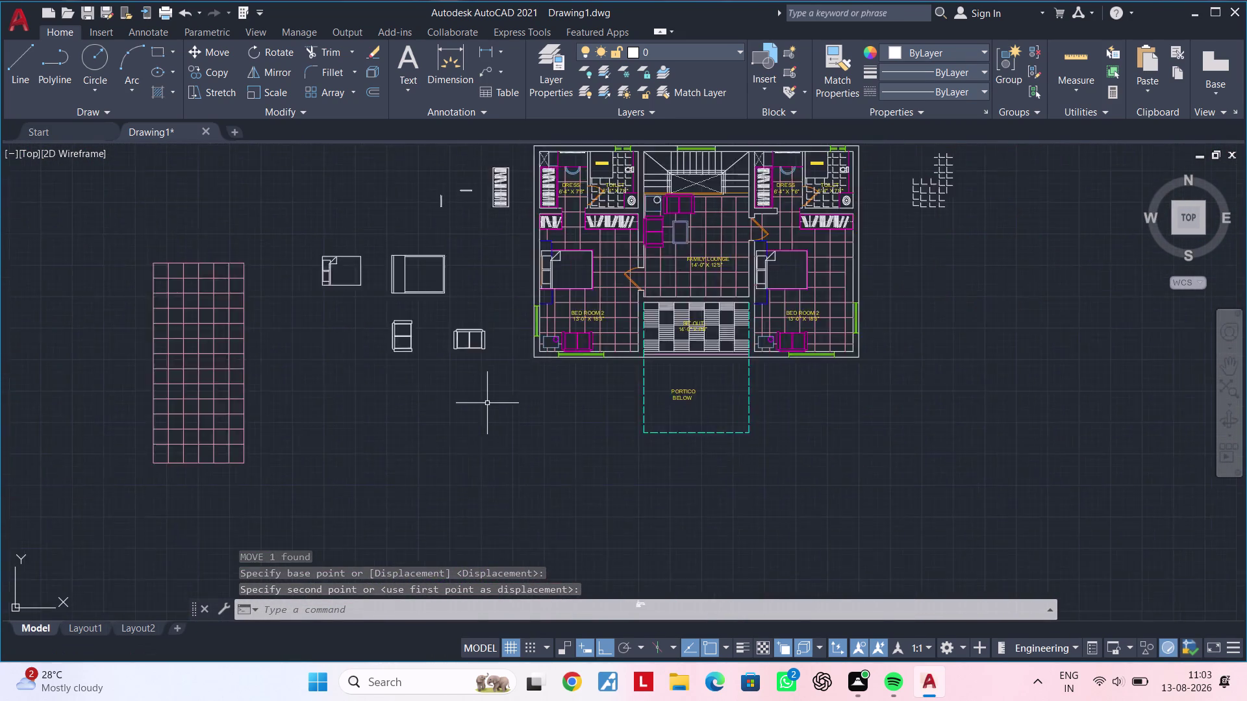
middle_drag(520, 439, 469, 409)
Copy the tap from below the plan to beside the left toilet's basin.
click(574, 457)
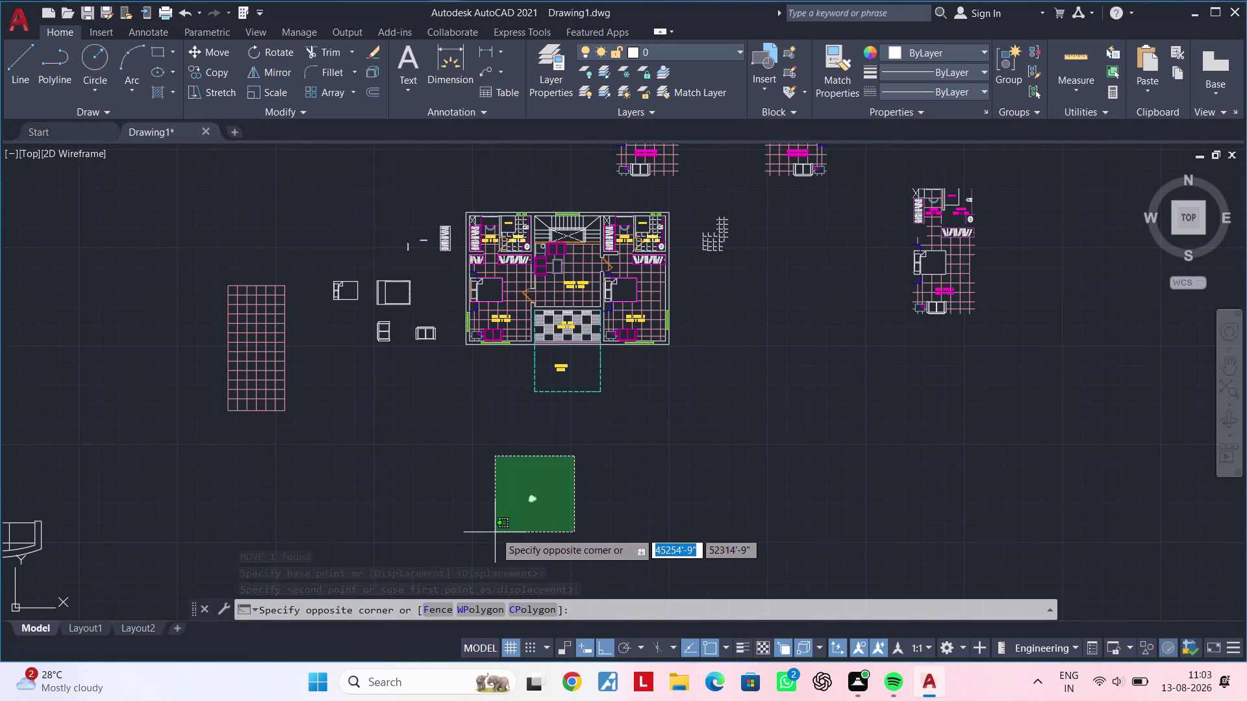
click(495, 532)
key(c)
key(o)
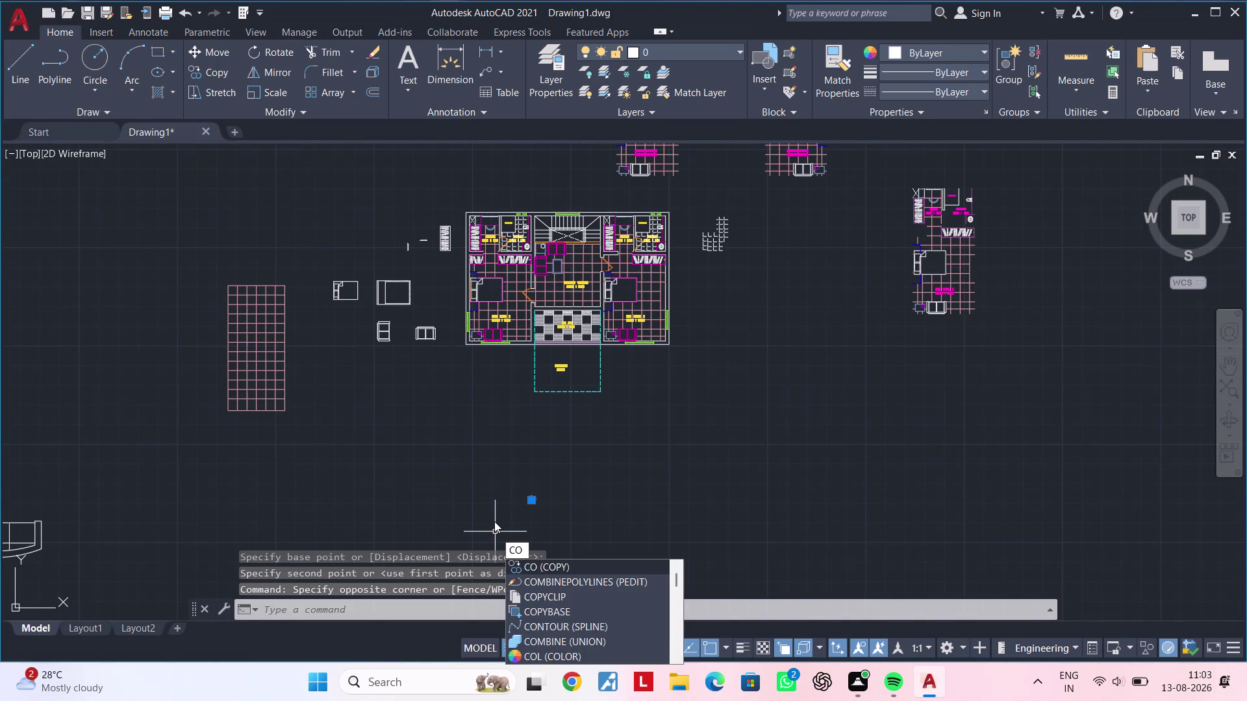
key(space)
click(539, 498)
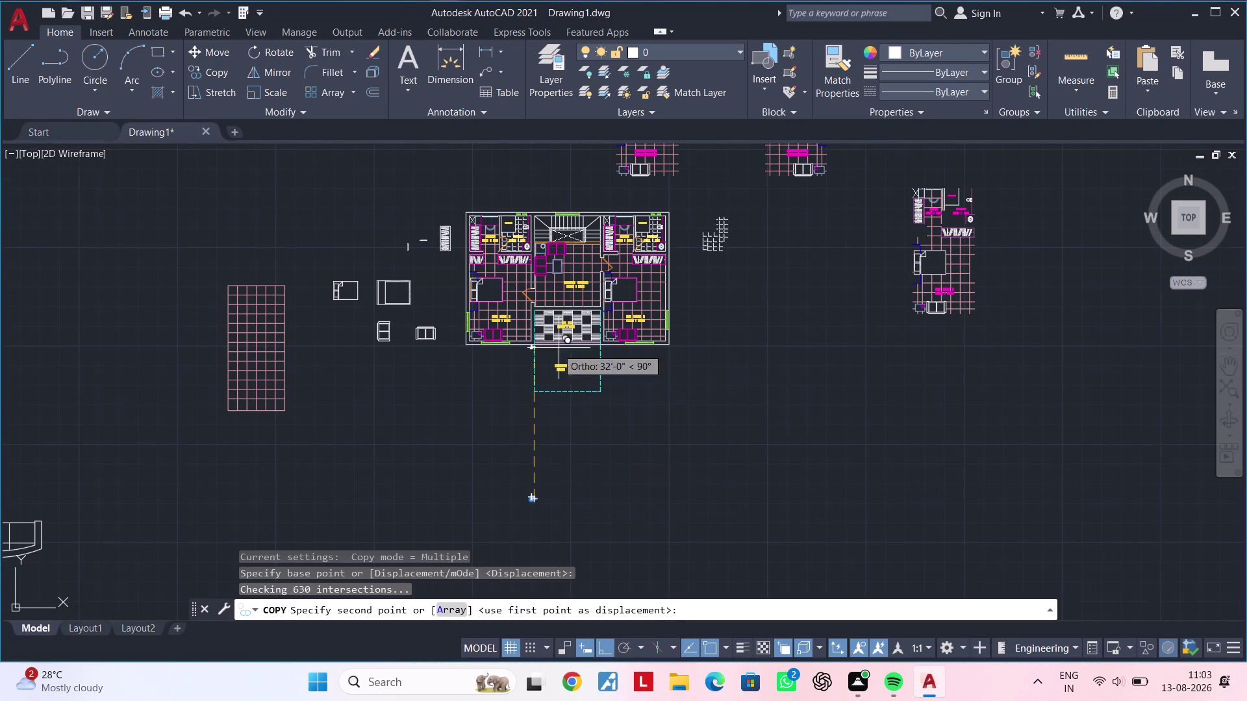
middle_drag(542, 358, 497, 480)
scroll(up, 3)
scroll(up, 3)
scroll(up, 3)
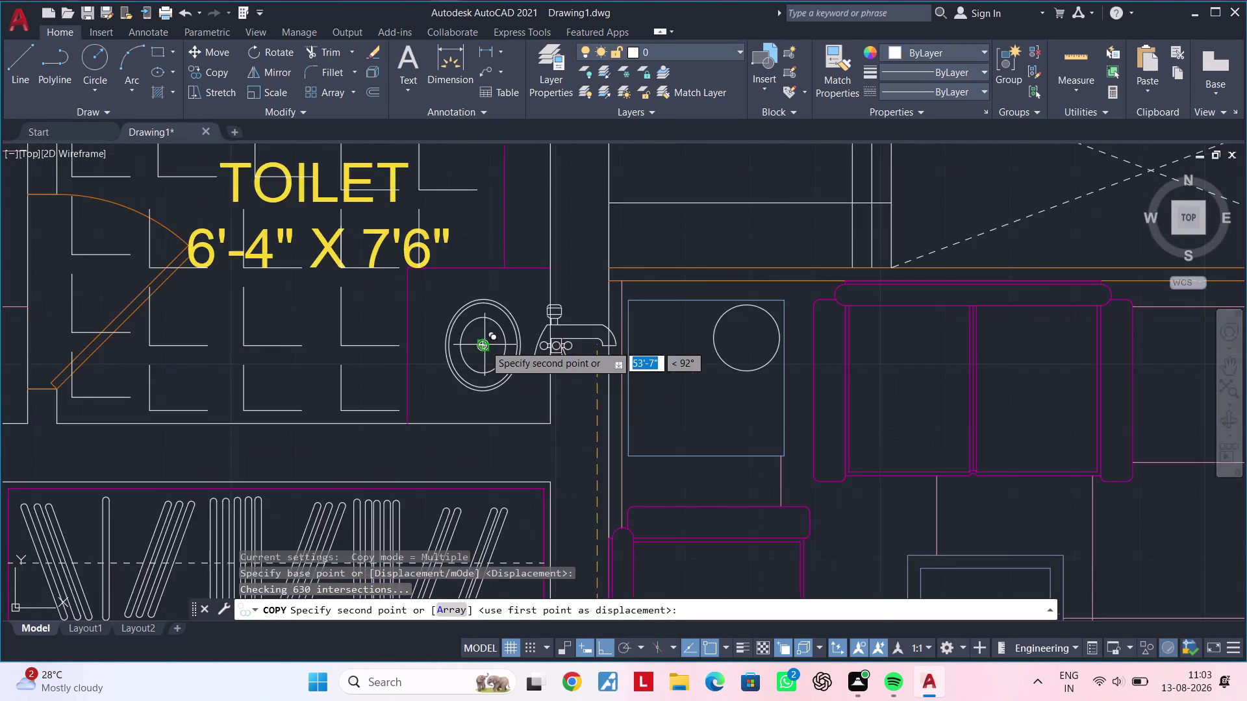
scroll(up, 3)
scroll(up, 3)
scroll(down, 3)
middle_drag(494, 355, 420, 365)
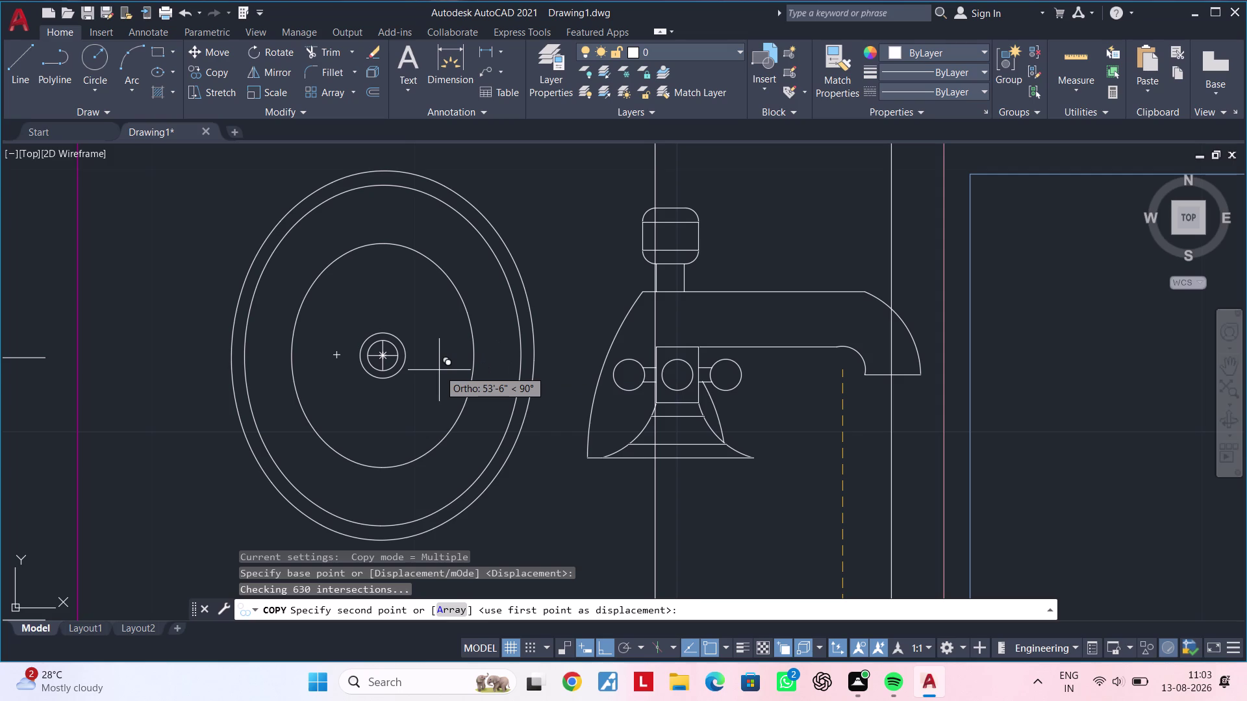
click(439, 371)
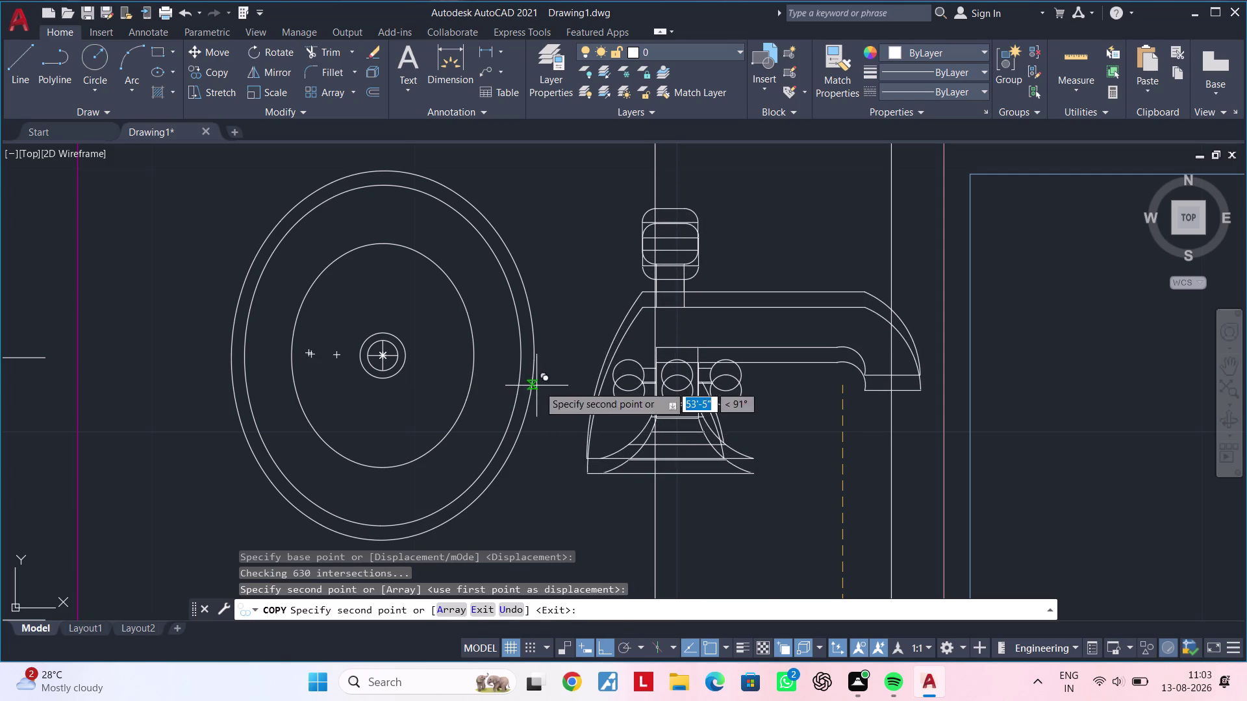
double_click(568, 386)
scroll(down, 3)
scroll(down, 3)
key(Escape)
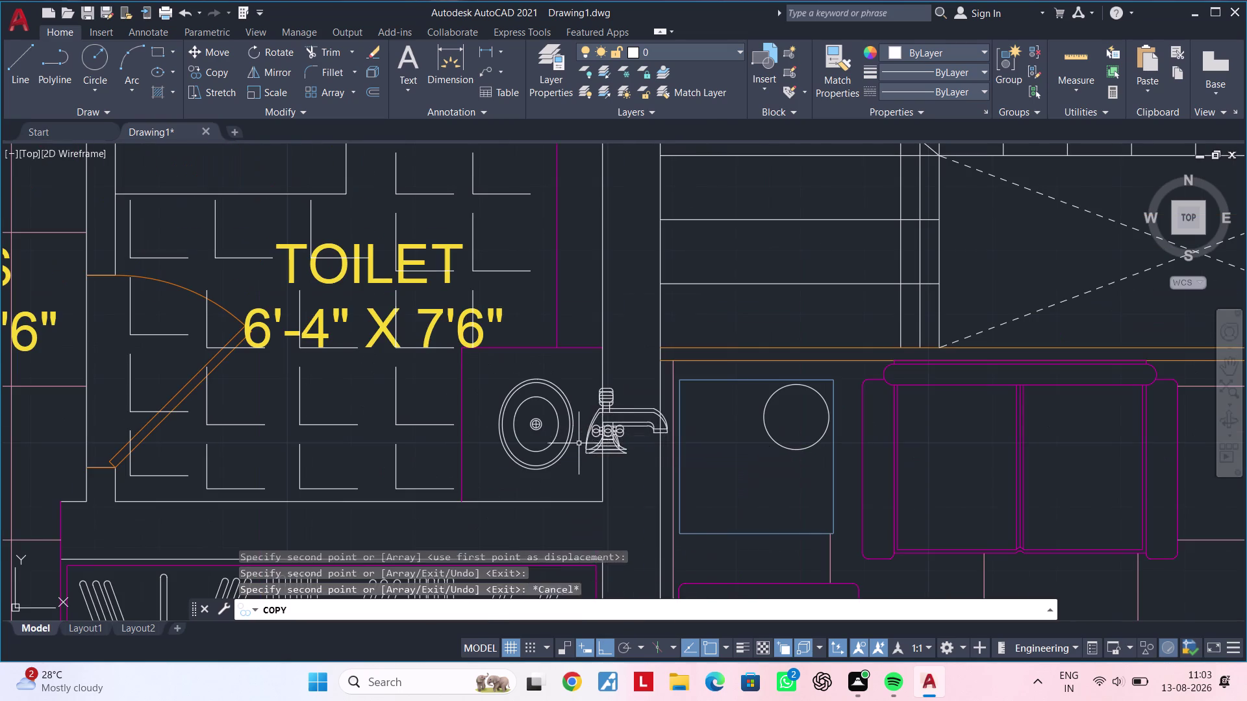
key(Escape)
Delete the extra tap copy placed by mistake.
scroll(up, 3)
click(607, 439)
key(Delete)
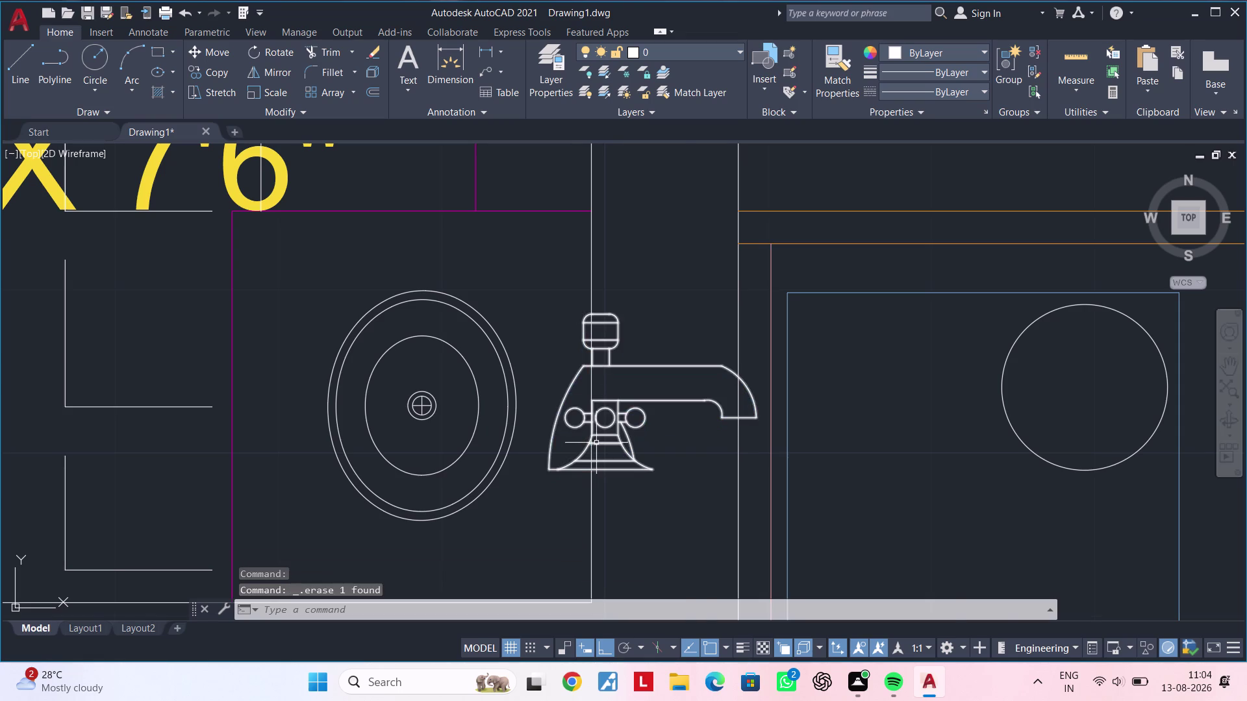
scroll(down, 3)
middle_drag(601, 447, 537, 458)
key(Escape)
key(Escape)
key(Escape)
key(Escape)
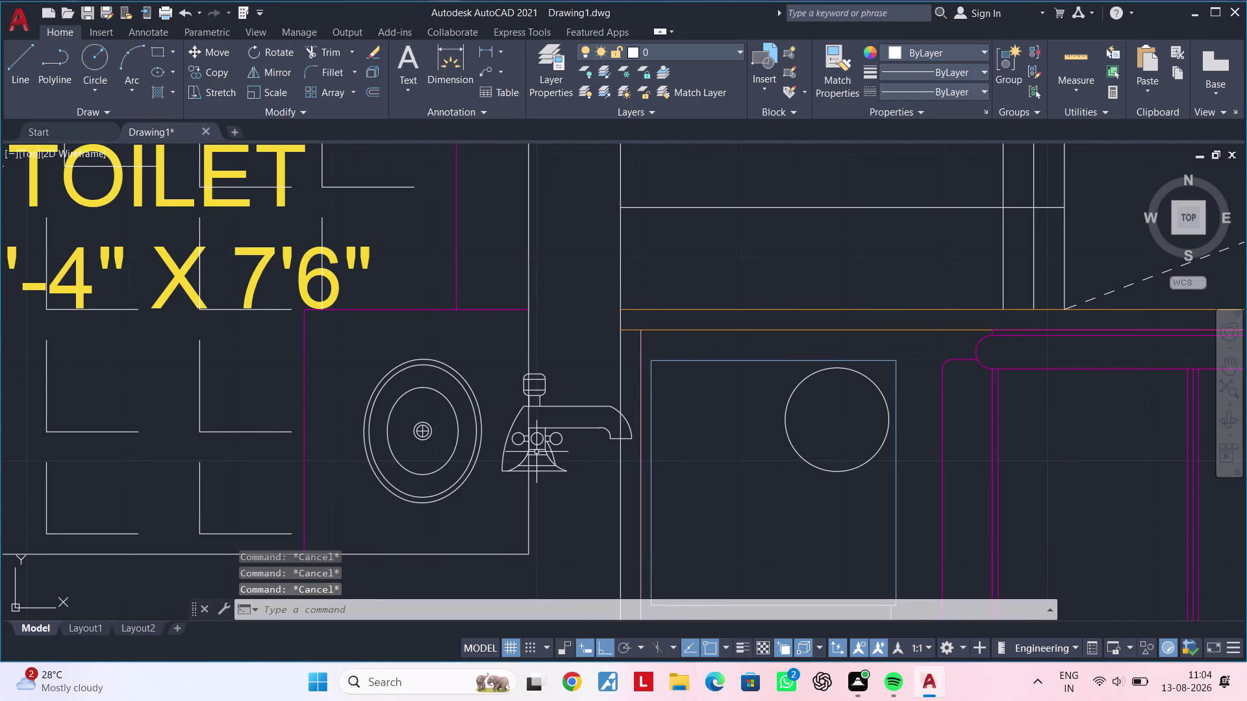
key(Escape)
Scale the tap beside the basin down to a smaller size.
click(502, 455)
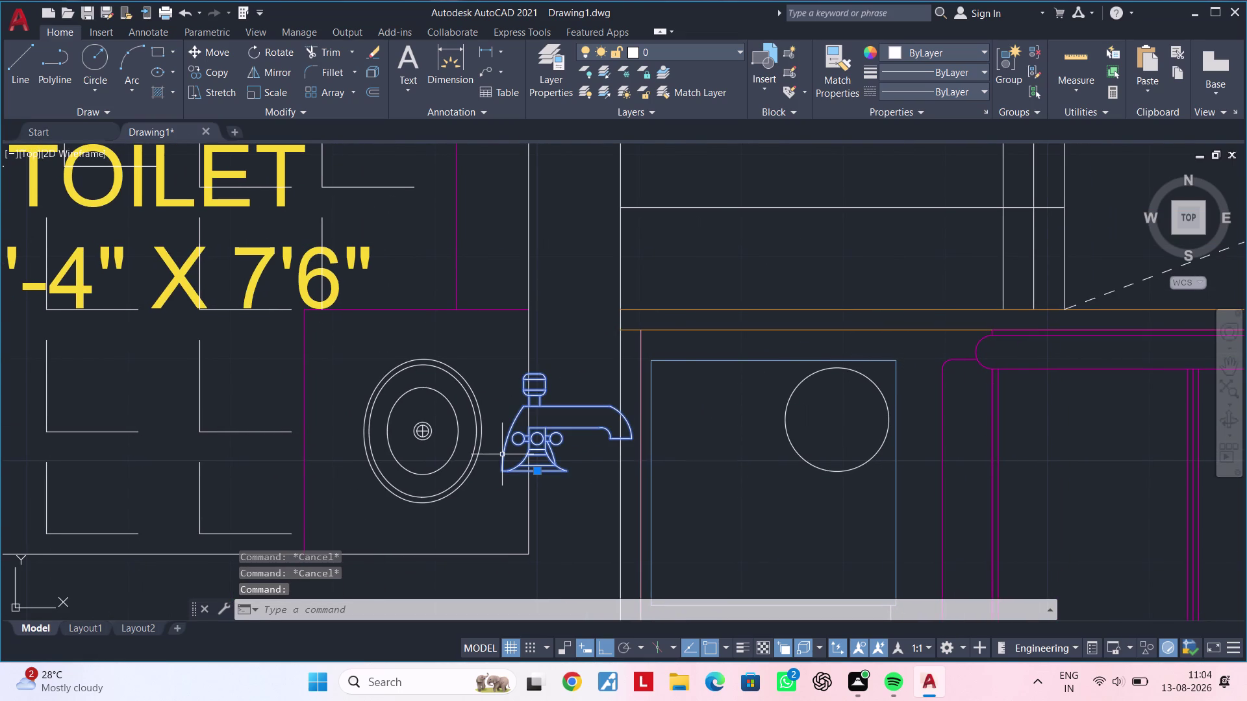
key(s)
text(c)
key(space)
click(508, 453)
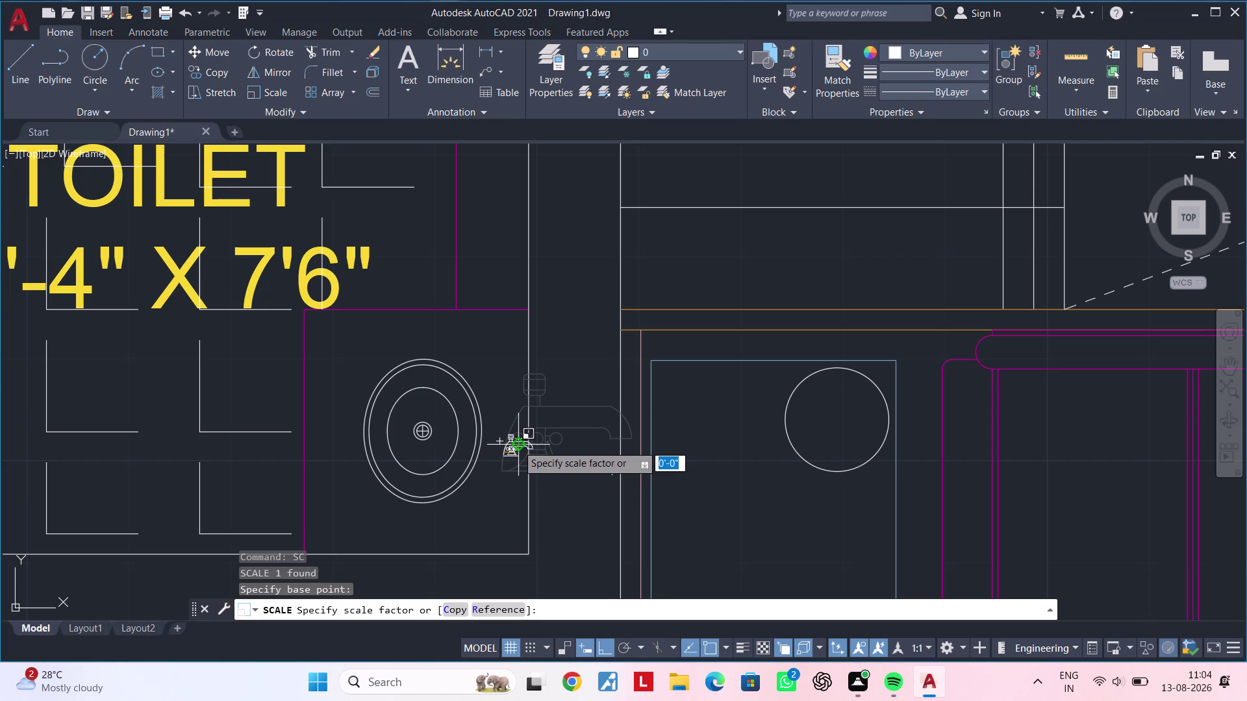
click(517, 445)
key(Escape)
Rotate the shrunken tap so it faces the basin.
click(517, 445)
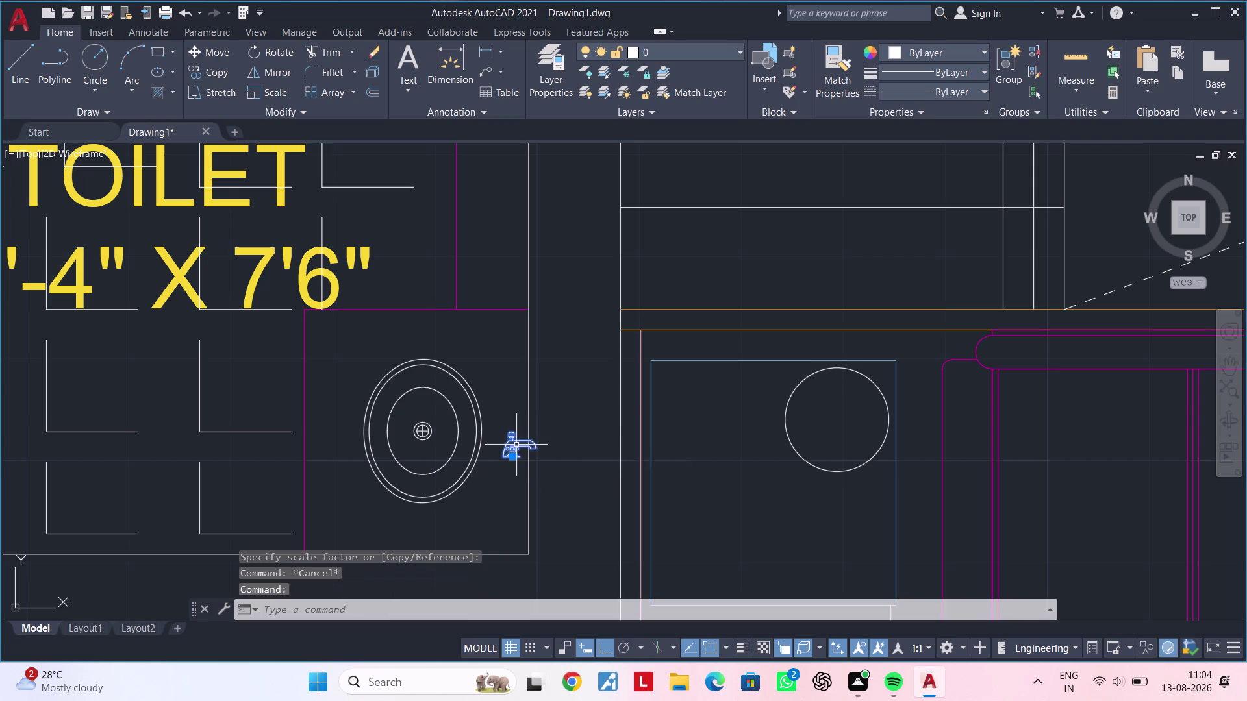
text(ro)
key(space)
click(517, 445)
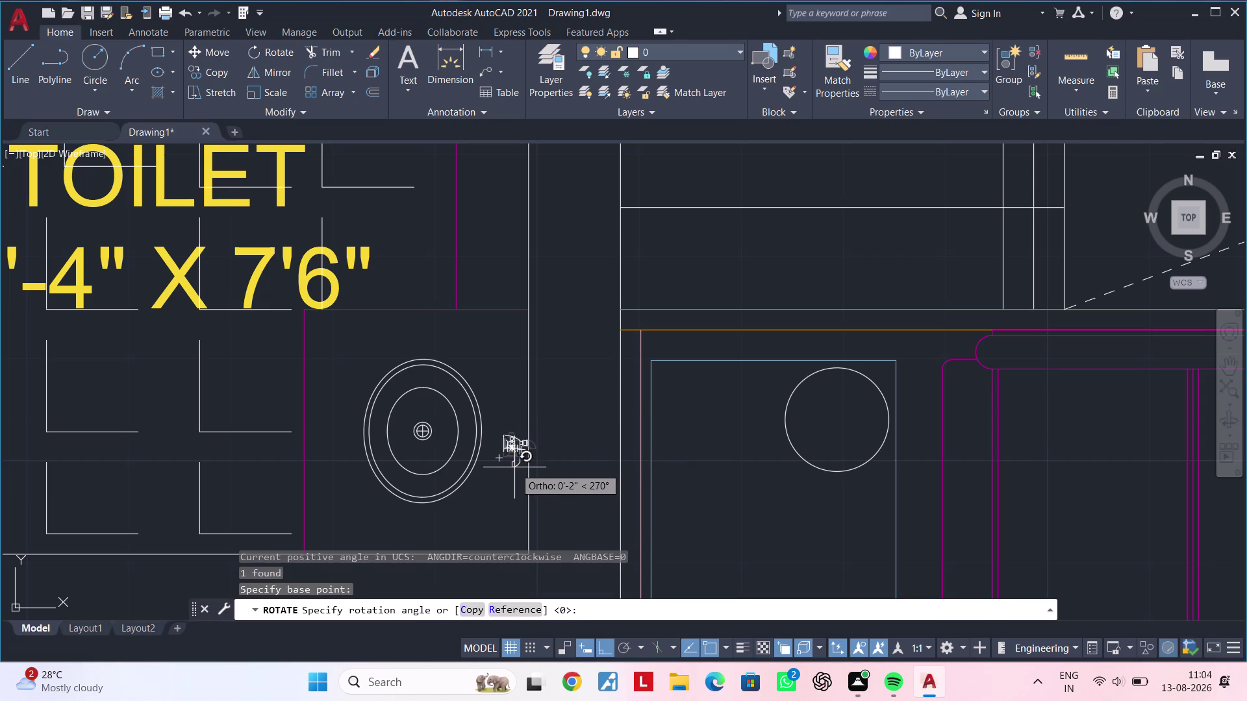
click(514, 468)
scroll(up, 3)
middle_drag(497, 470, 437, 495)
key(Escape)
middle_drag(439, 494, 543, 467)
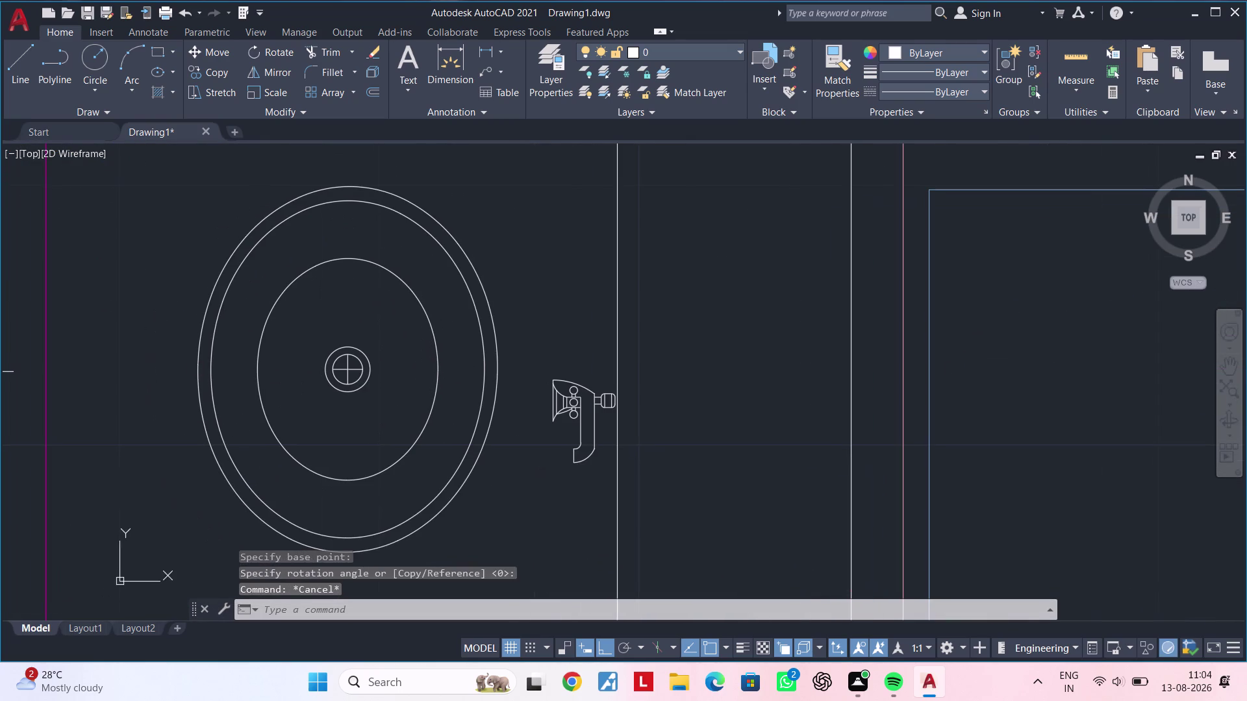
key(Escape)
key(Escape)
key(Escape)
key(Escape)
key(Escape)
key(Escape)
key(Escape)
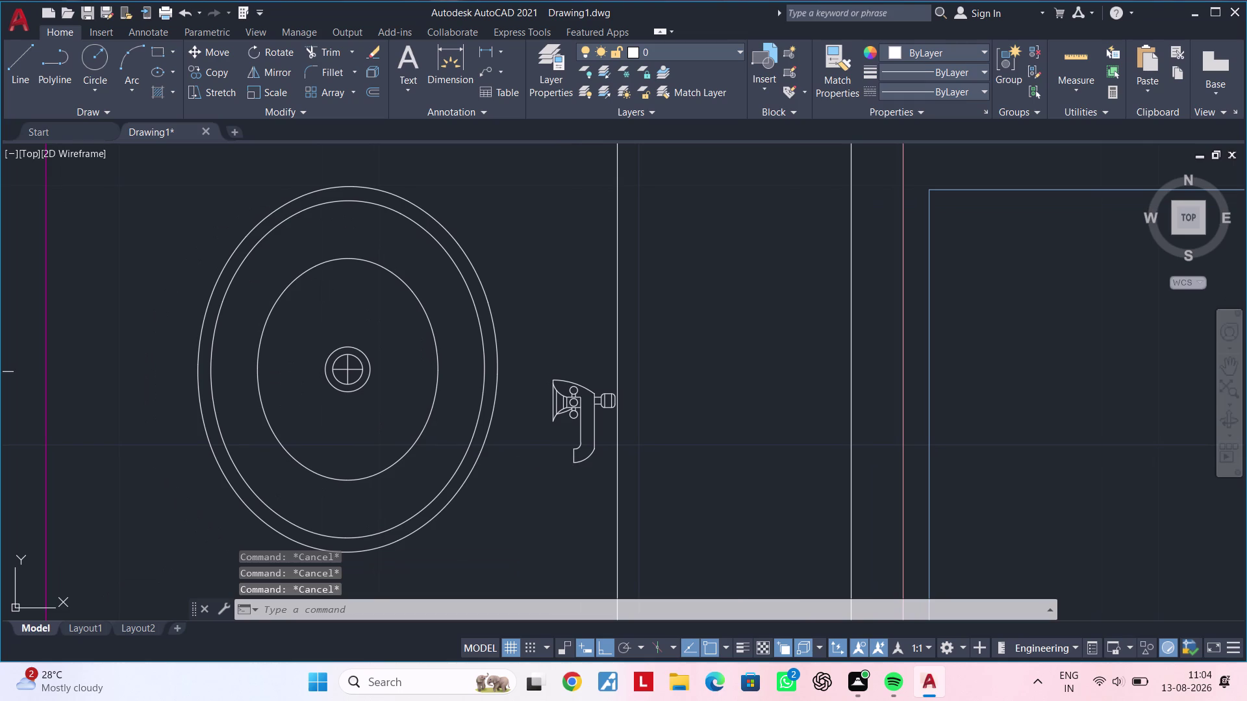
scroll(down, 3)
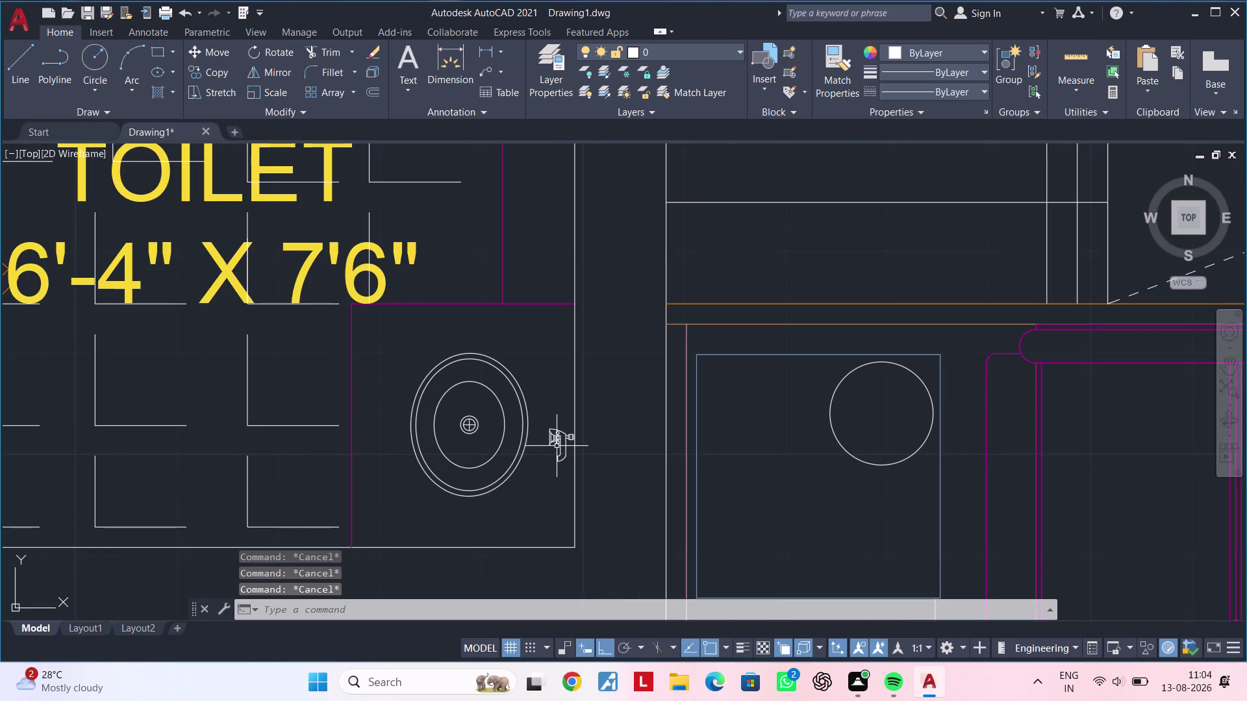
Nudge the rotated tap closer to the basin and reselect it.
click(558, 443)
text(m)
key(space)
click(558, 437)
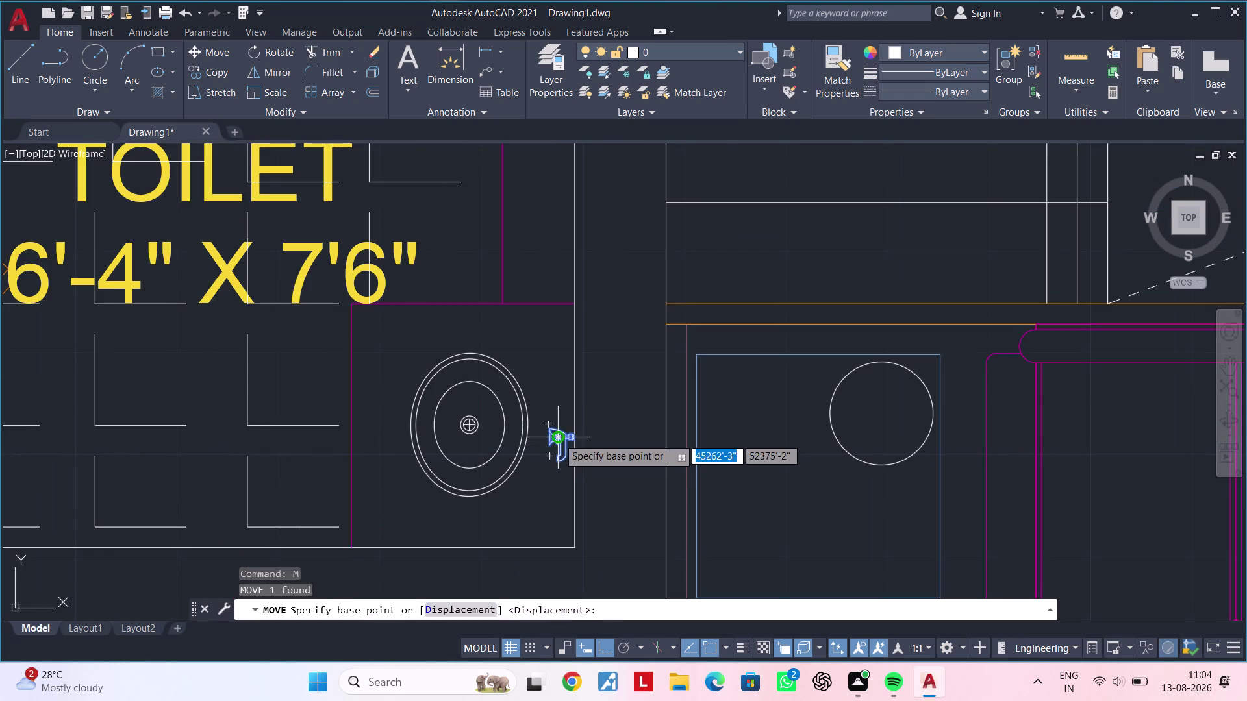
click(557, 421)
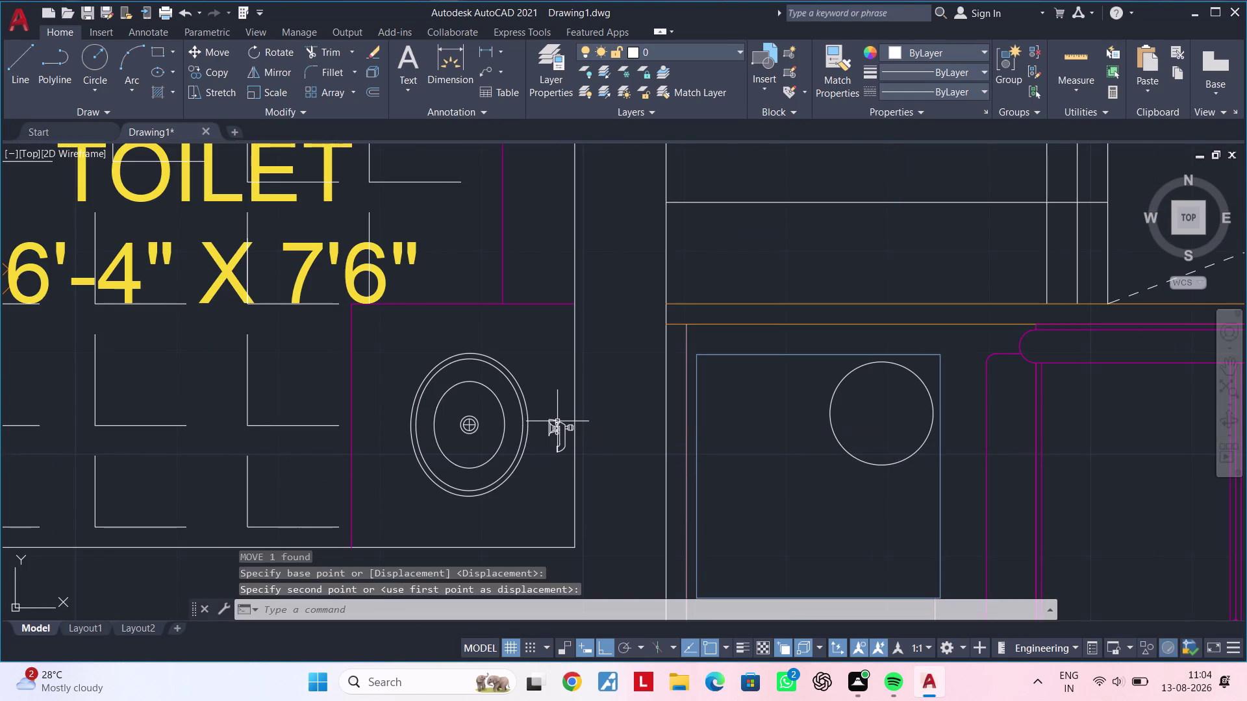
middle_drag(537, 451, 556, 451)
scroll(down, 3)
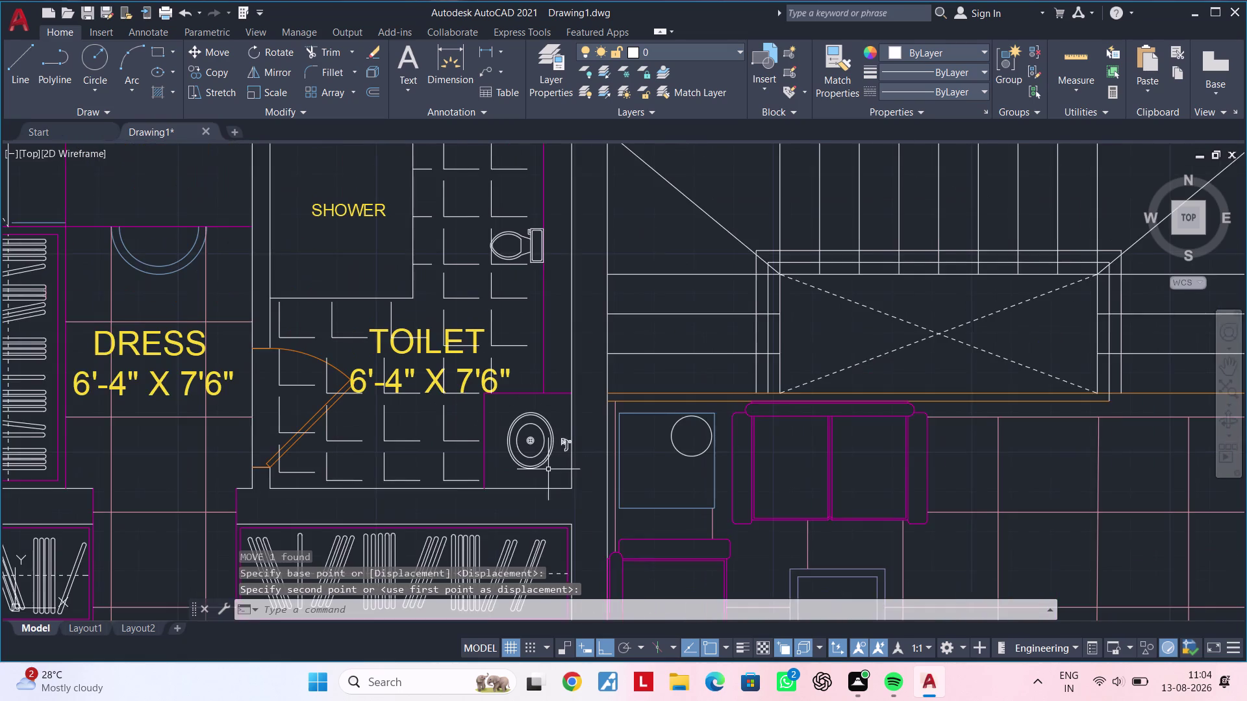
middle_drag(548, 470, 450, 501)
scroll(up, 3)
click(489, 444)
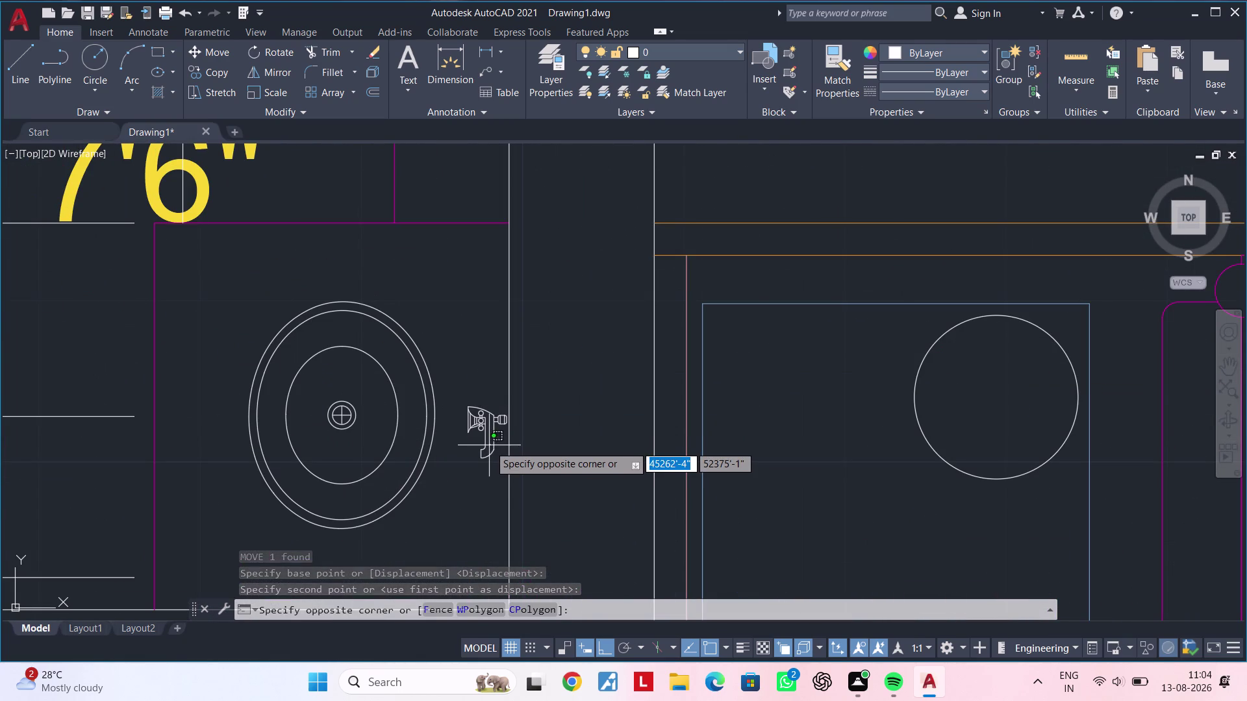
click(484, 454)
scroll(down, 3)
middle_drag(472, 476, 456, 491)
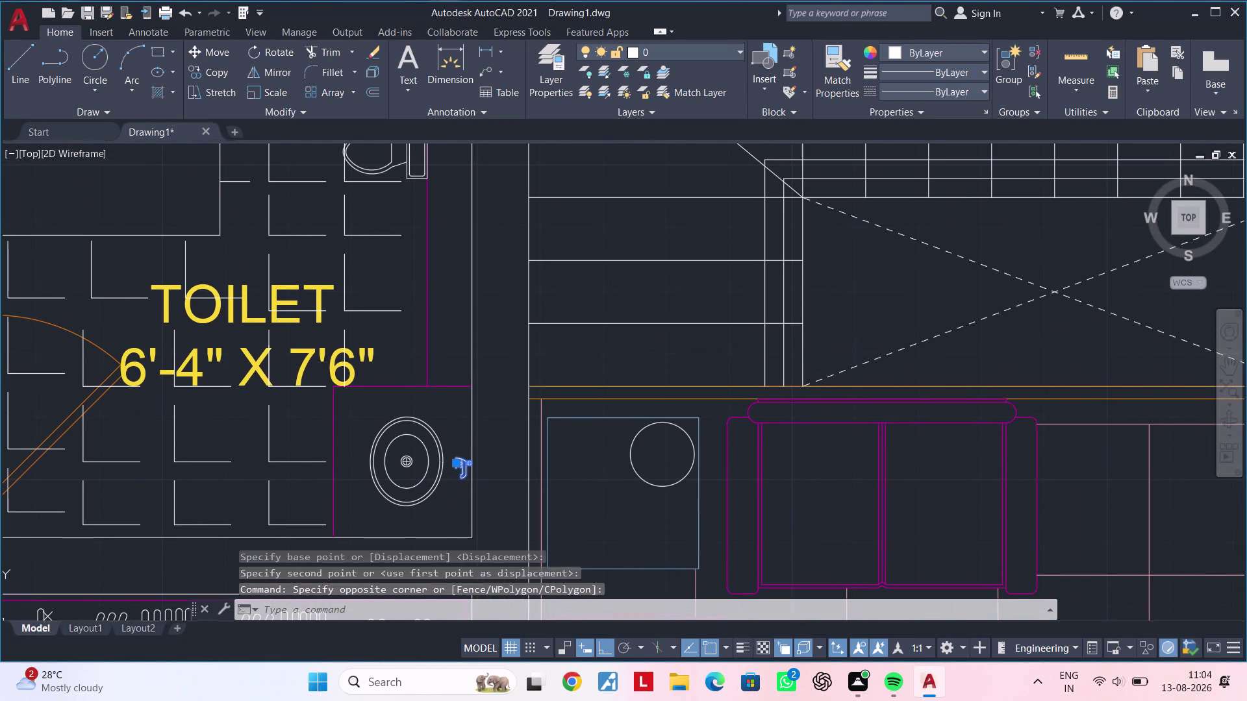
key(m)
key(i)
key(space)
middle_drag(460, 485, 392, 569)
scroll(down, 3)
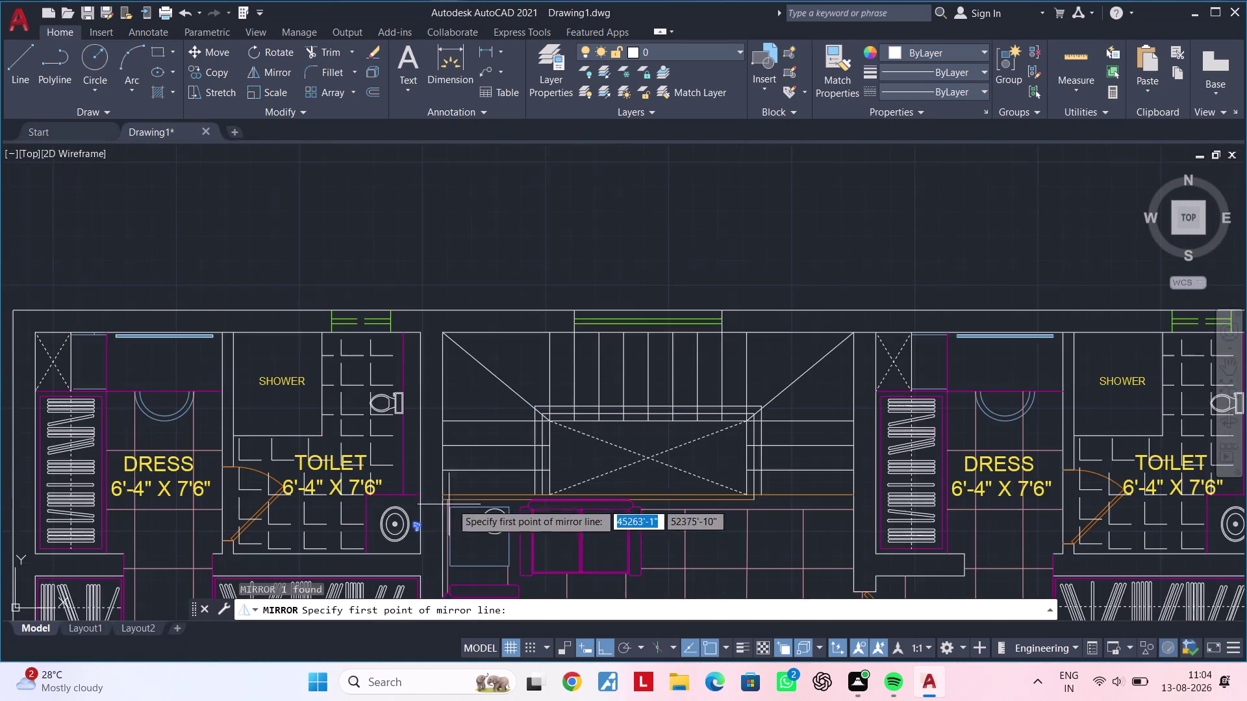
middle_drag(511, 462, 454, 498)
click(590, 341)
scroll(down, 3)
middle_drag(572, 480, 578, 436)
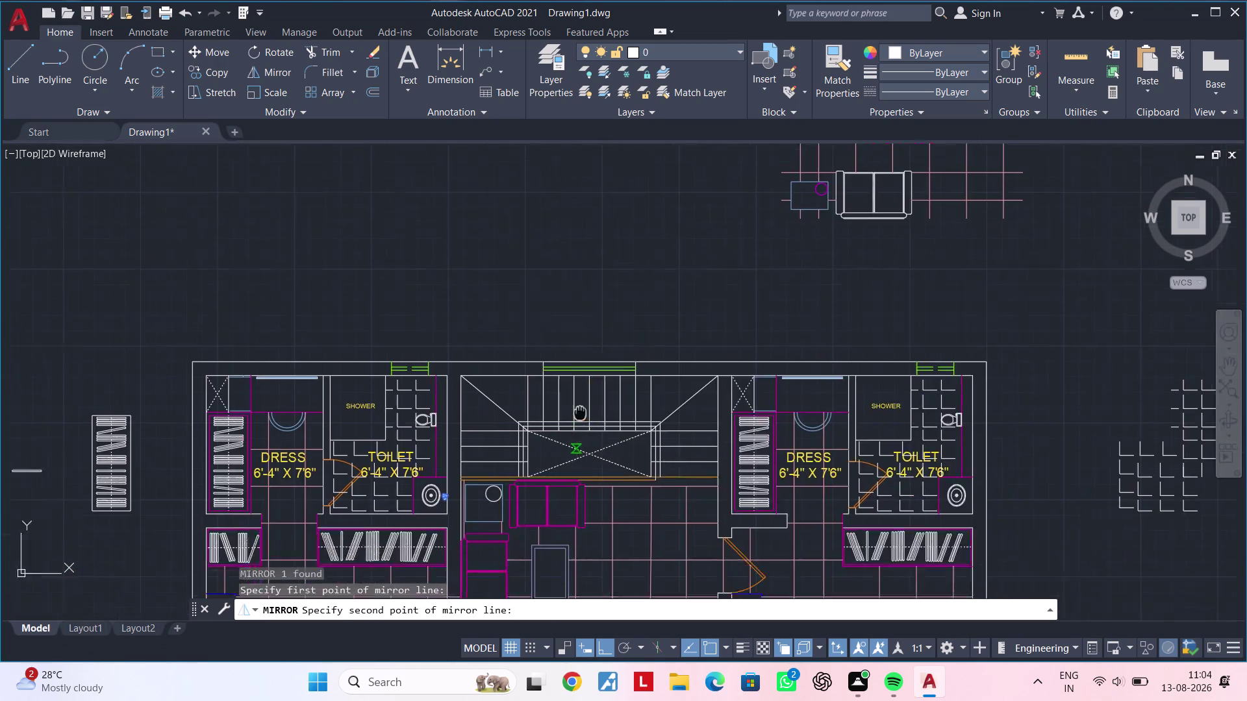
middle_drag(578, 435, 593, 318)
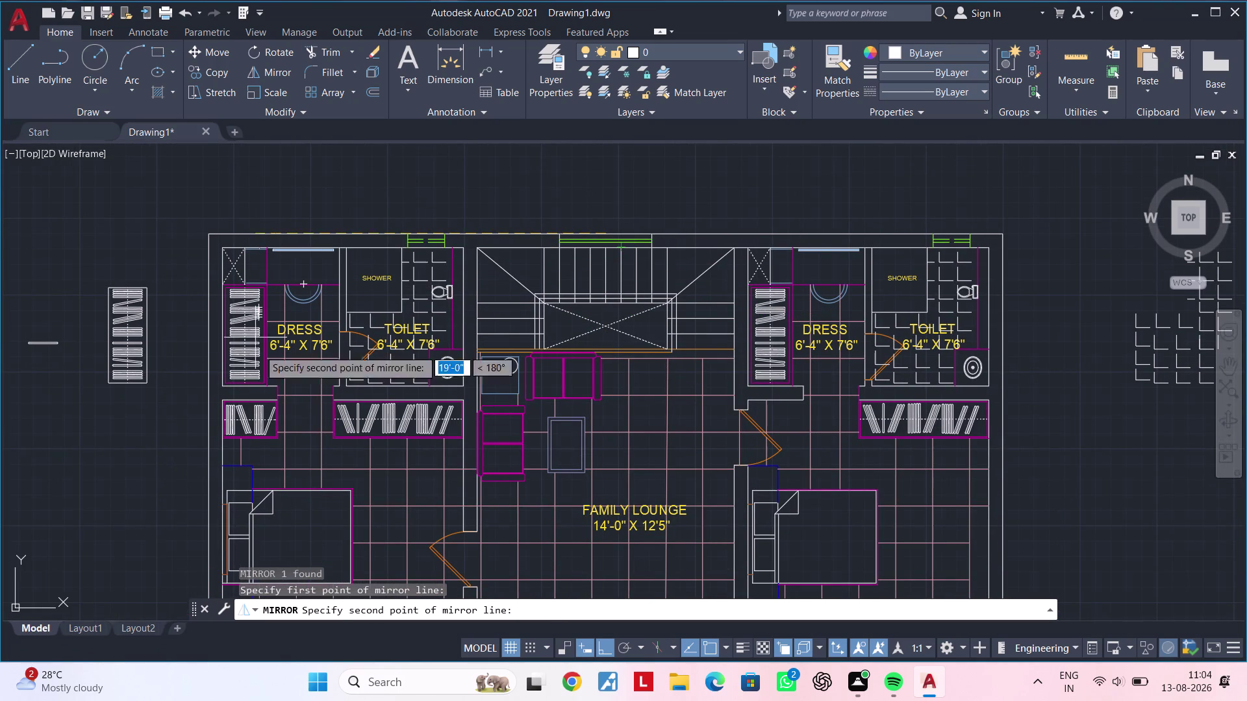
scroll(down, 3)
key(Escape)
key(Escape)
scroll(up, 3)
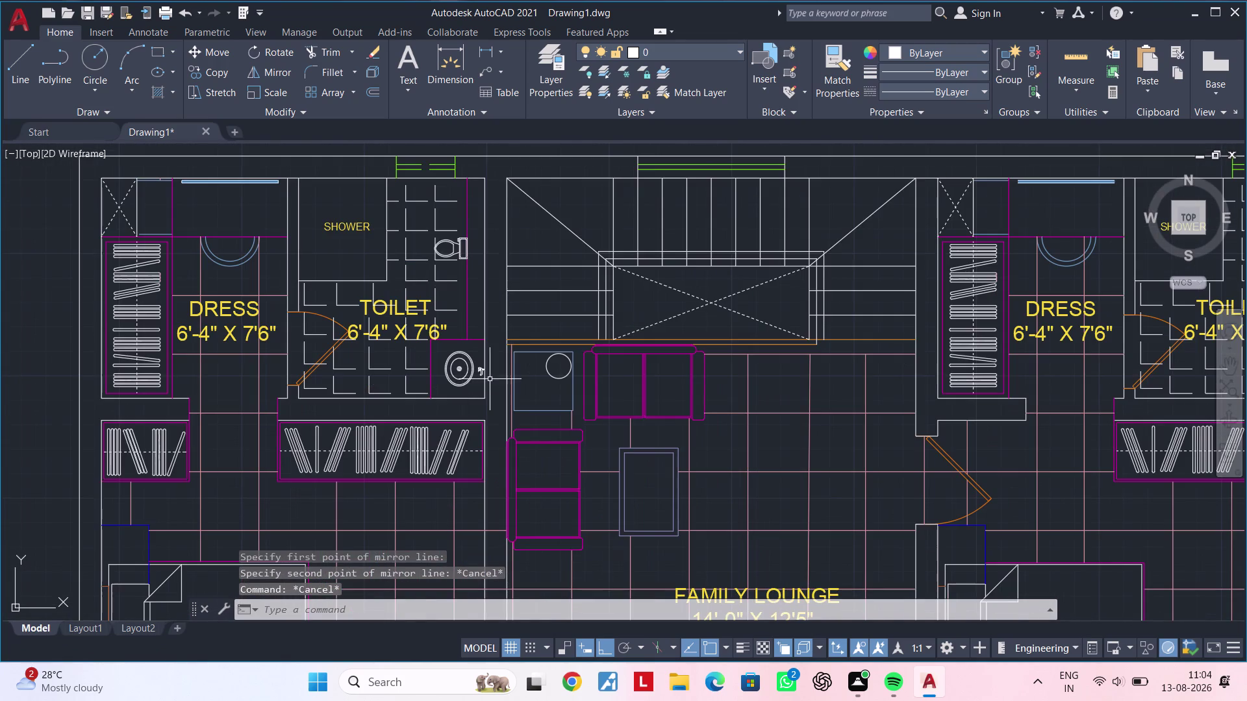
click(480, 375)
middle_drag(627, 440, 623, 268)
scroll(down, 3)
middle_drag(657, 432, 626, 388)
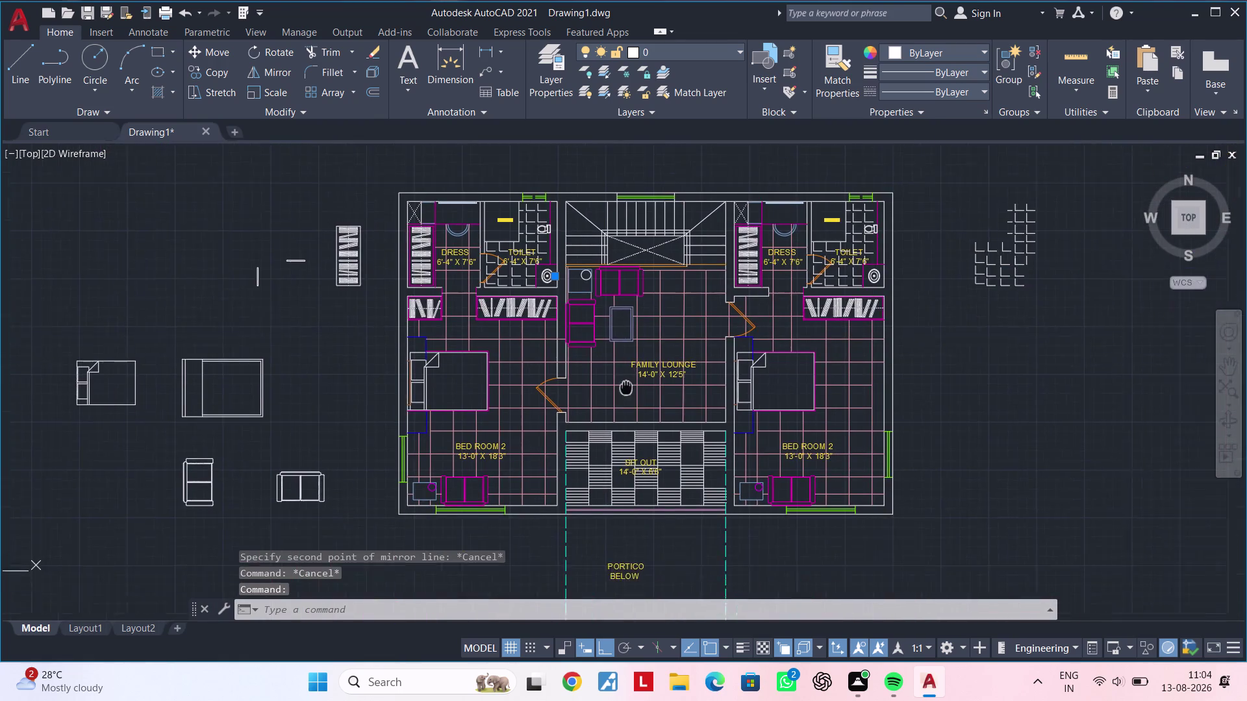
middle_drag(626, 387, 622, 366)
scroll(up, 3)
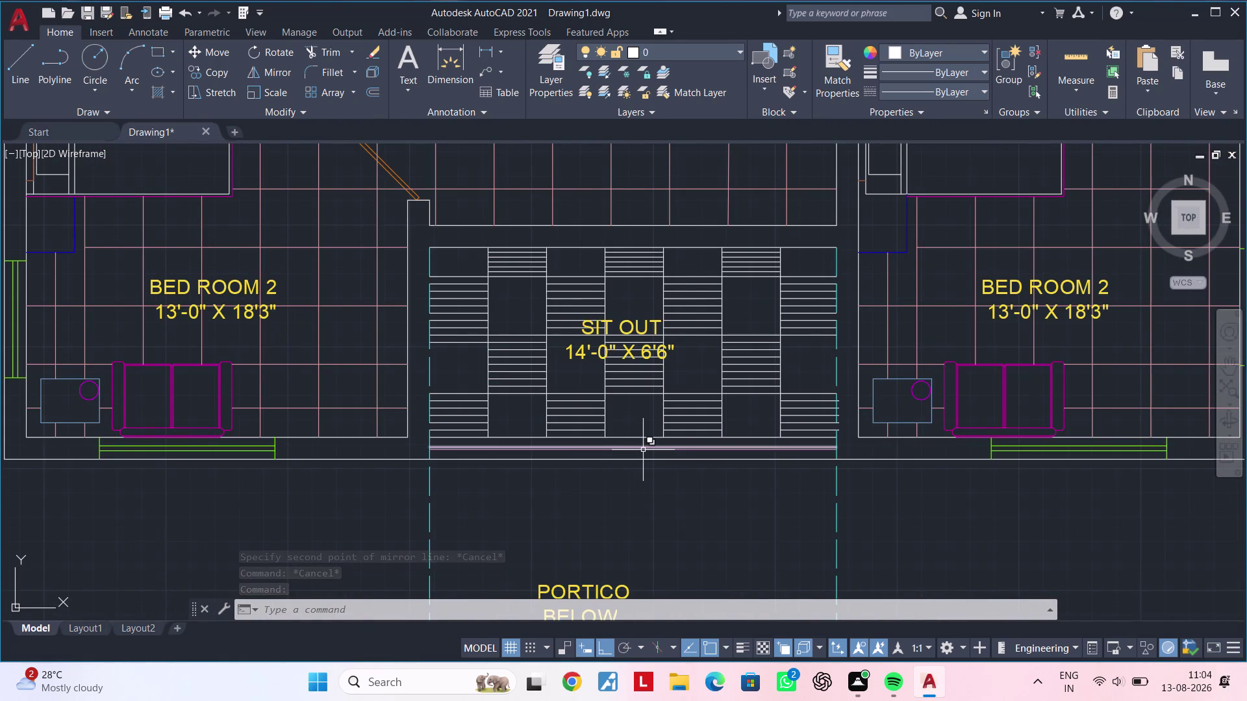
key(m)
key(i)
key(space)
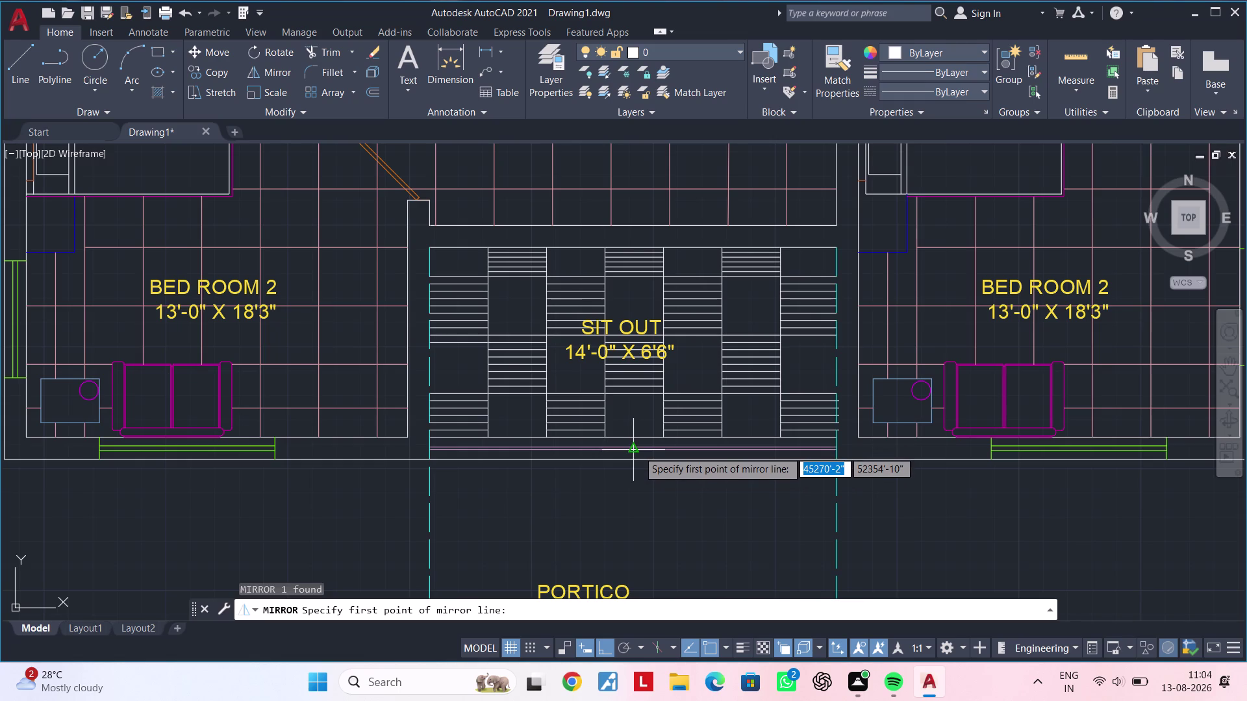
click(638, 457)
scroll(down, 3)
middle_drag(666, 283, 635, 462)
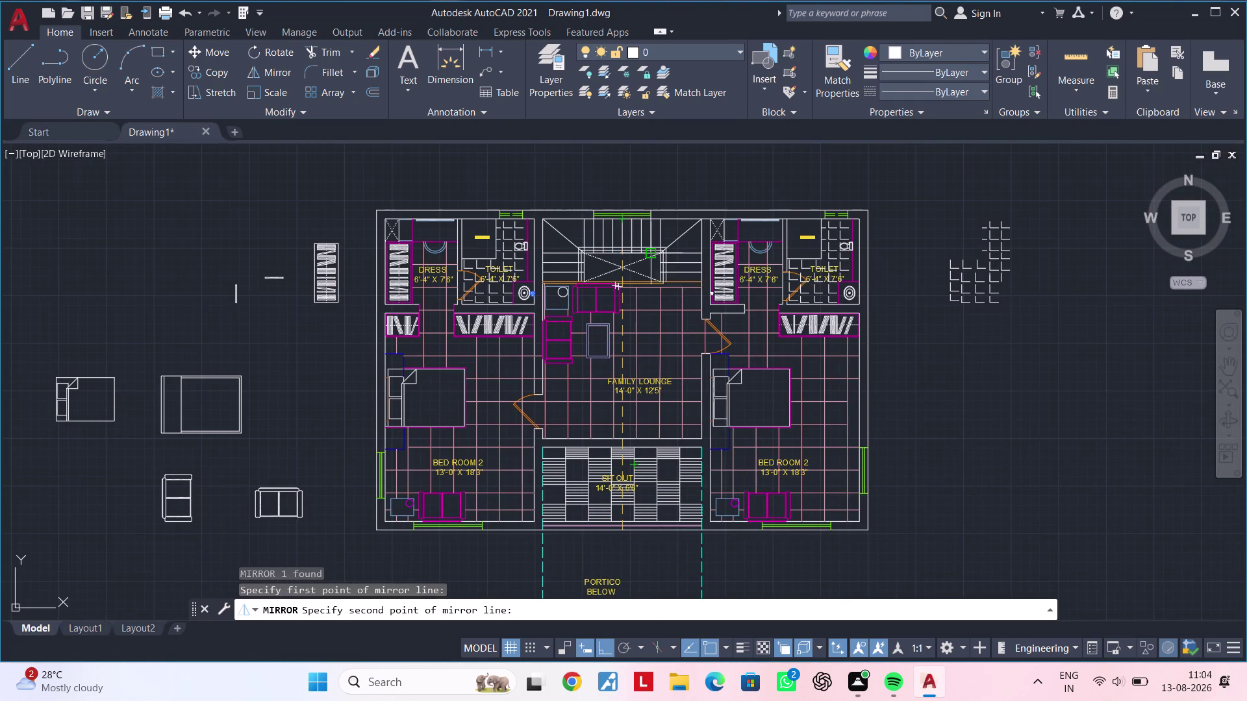
key(Escape)
key(Escape)
key(Escape)
key(Escape)
key(Escape)
key(Escape)
key(Escape)
key(Escape)
scroll(up, 3)
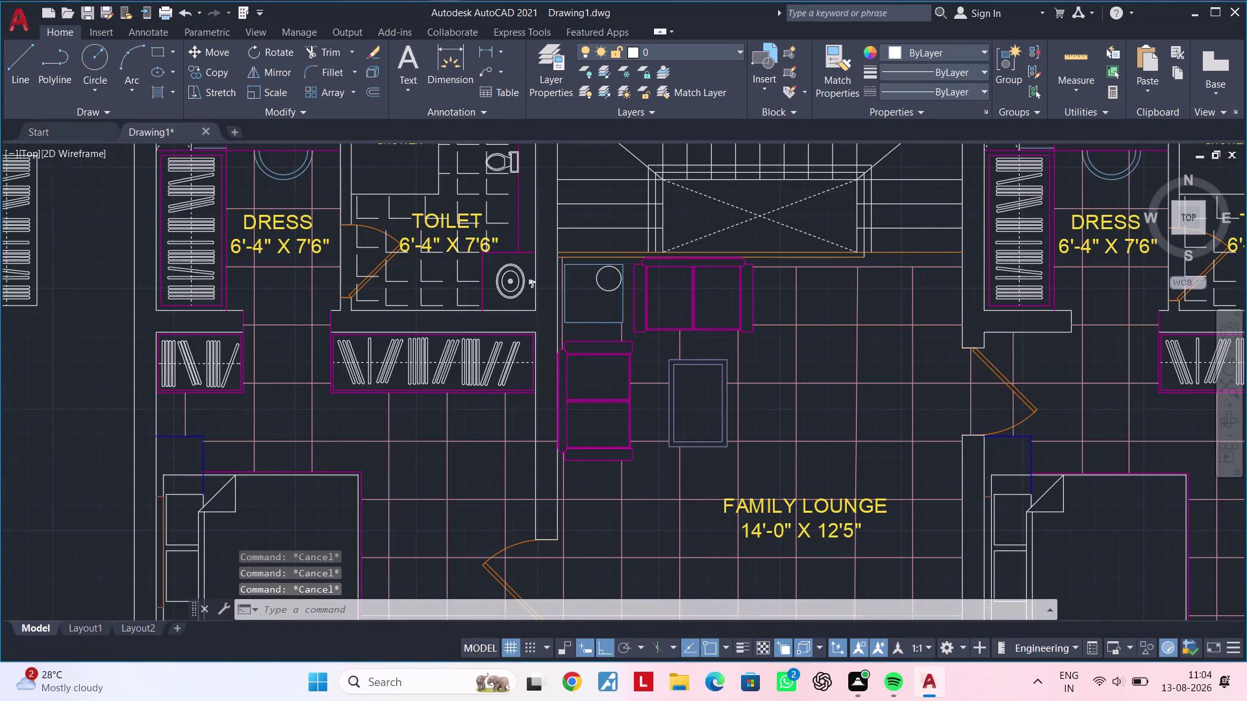
key(Escape)
middle_drag(528, 291, 508, 335)
middle_drag(509, 320, 487, 366)
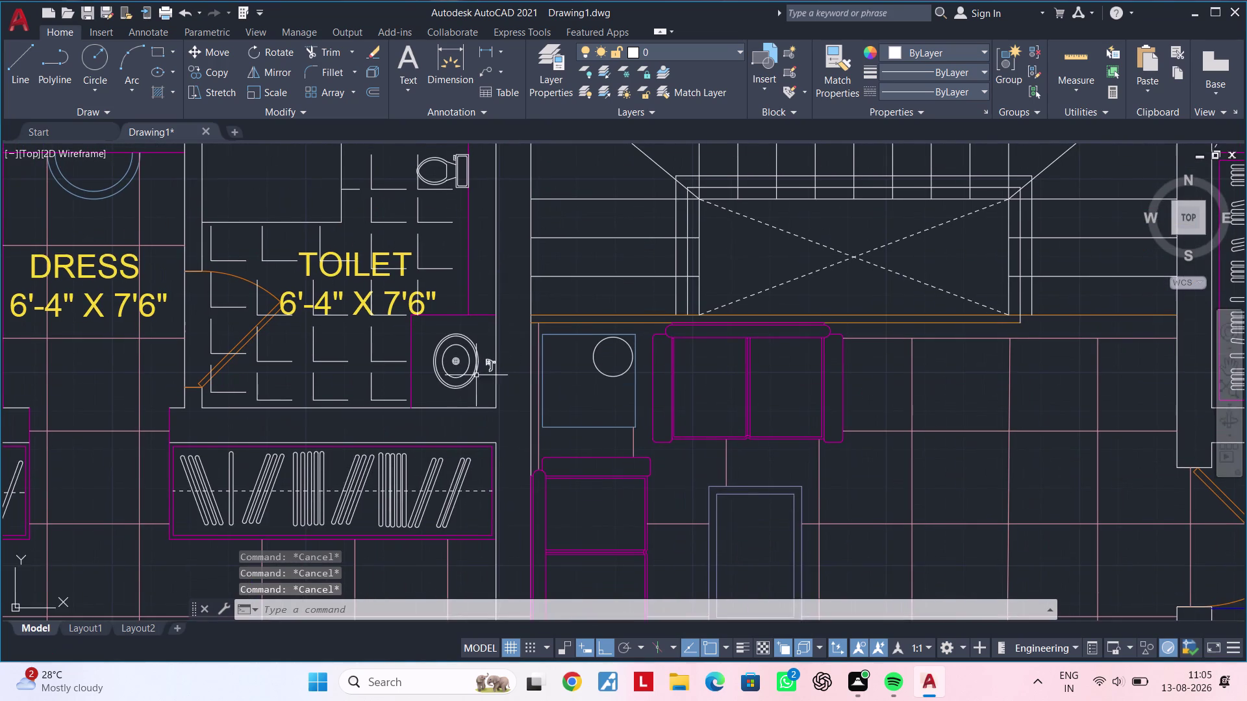
middle_click(473, 384)
scroll(up, 3)
middle_drag(471, 384, 426, 424)
scroll(up, 3)
key(Escape)
key(Escape)
scroll(down, 3)
middle_drag(428, 417, 562, 449)
scroll(down, 3)
middle_drag(486, 355, 485, 293)
key(Escape)
key(Escape)
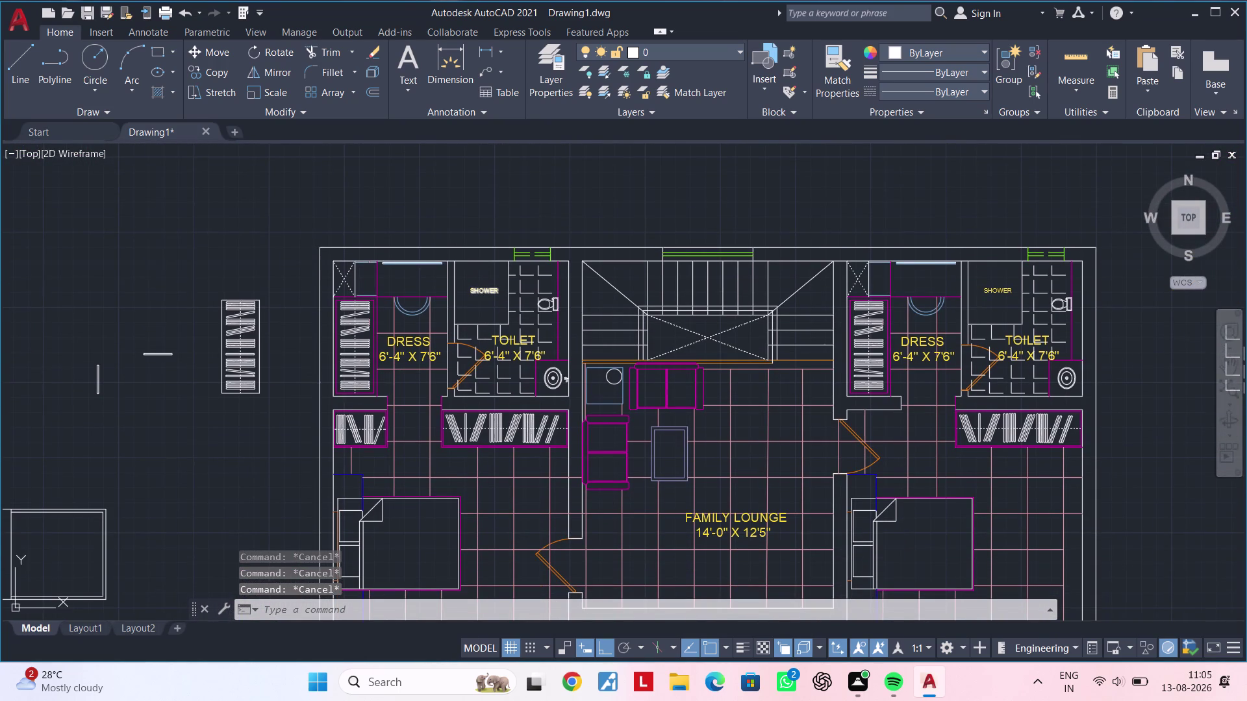
Open DesignCenter with ADC and browse the House Designer blocks.
key(Escape)
text(adc)
key(space)
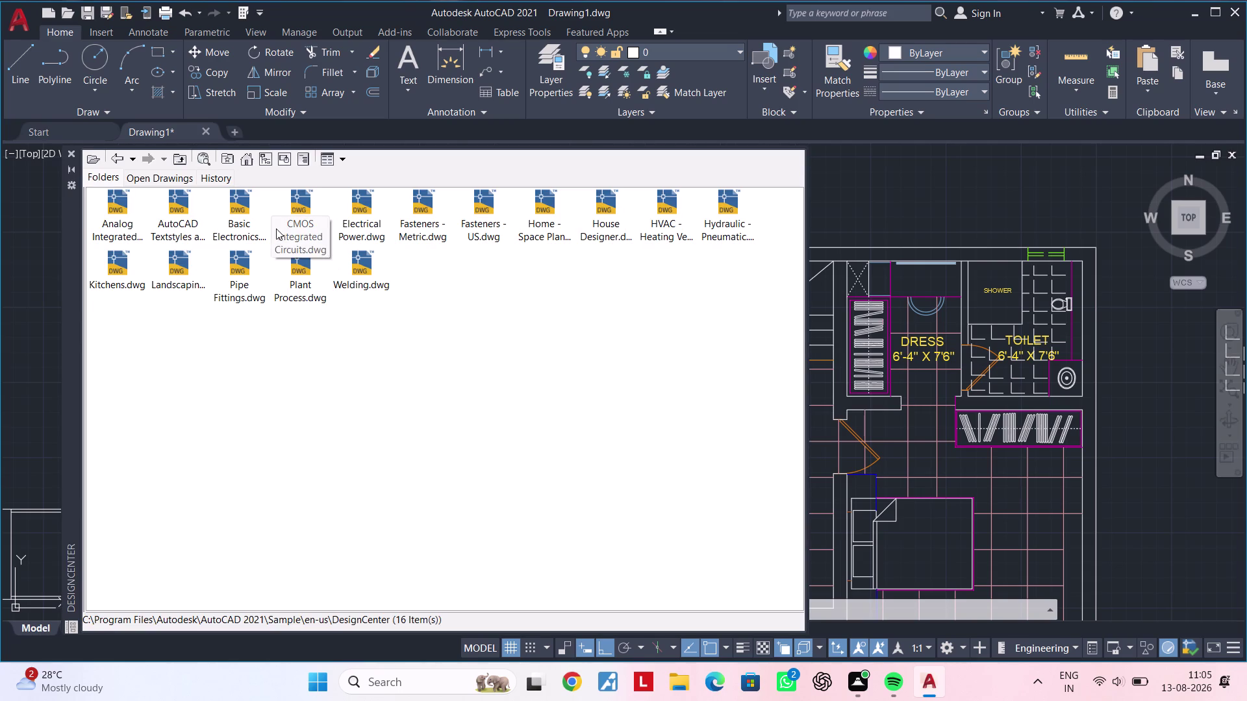
double_click(599, 220)
double_click(117, 211)
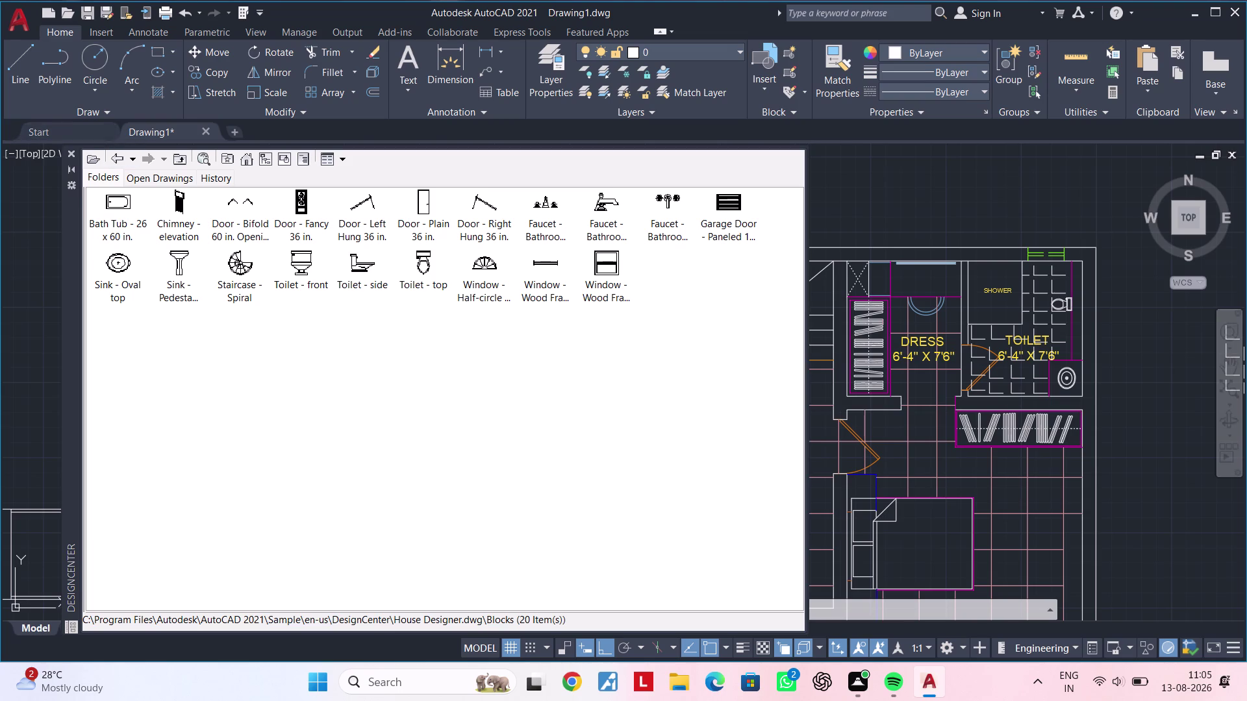
click(184, 159)
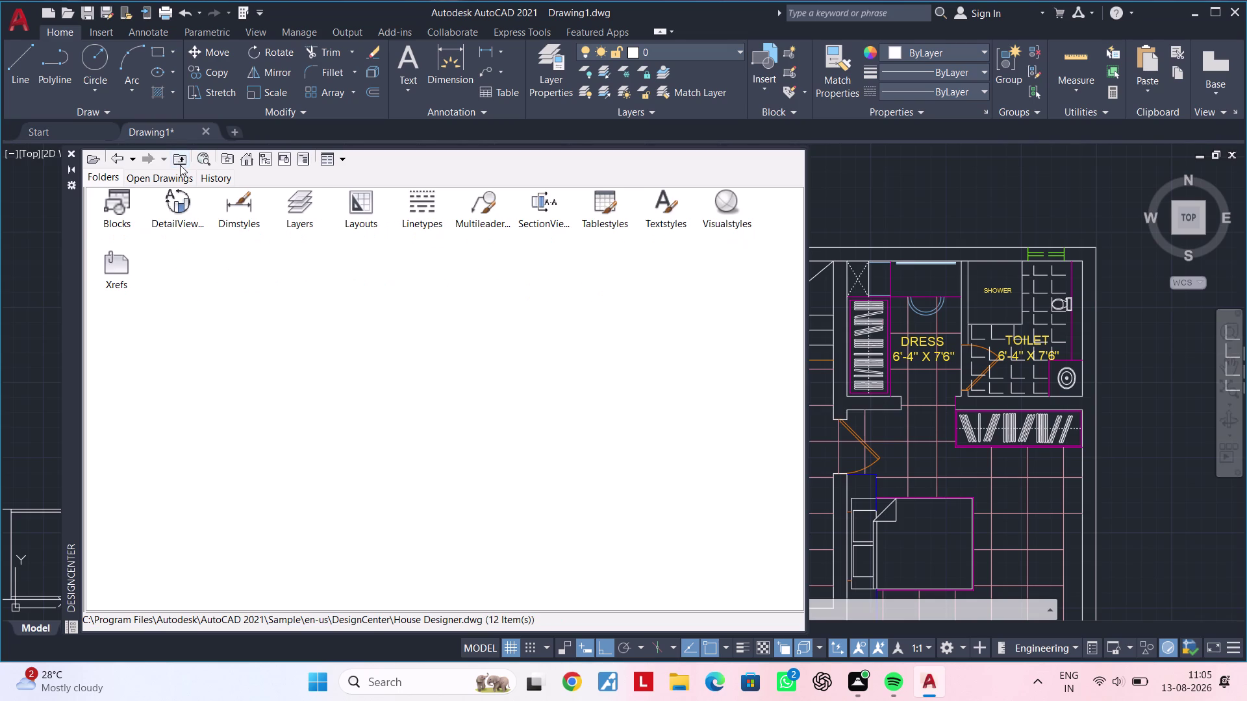
click(180, 165)
Browse the Home - Space Planner blocks, then return to the sample drawings.
double_click(546, 216)
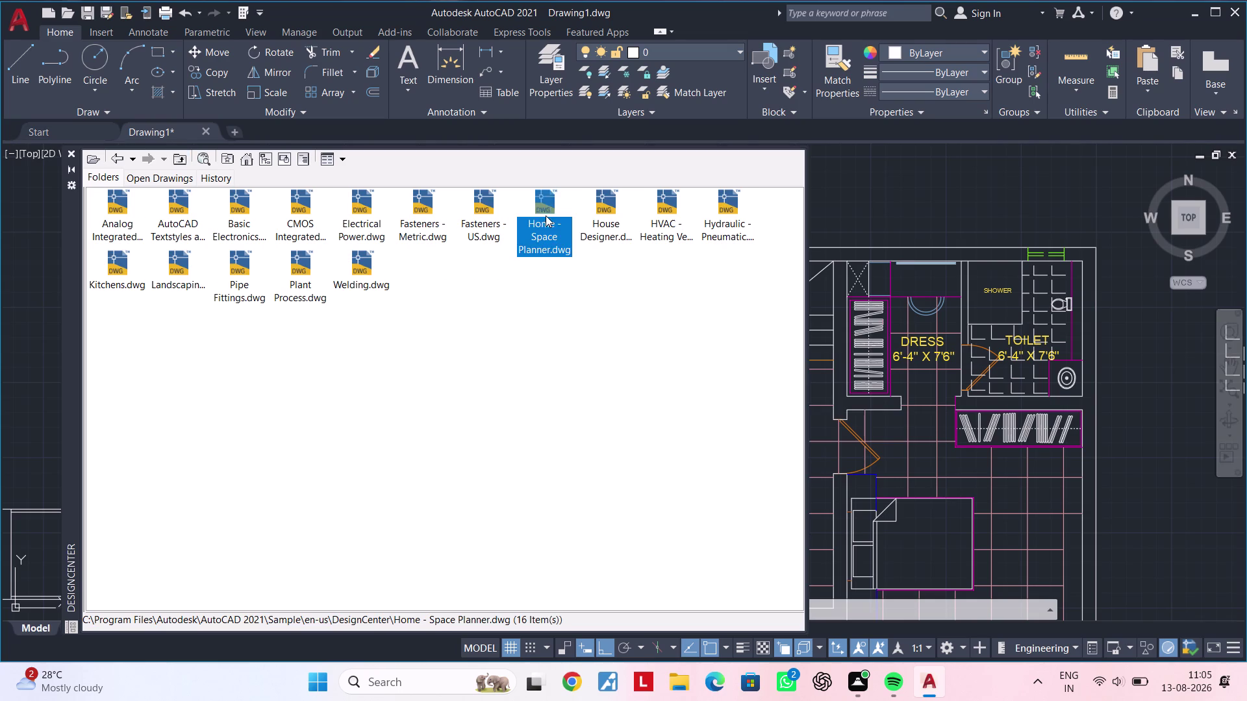
double_click(124, 200)
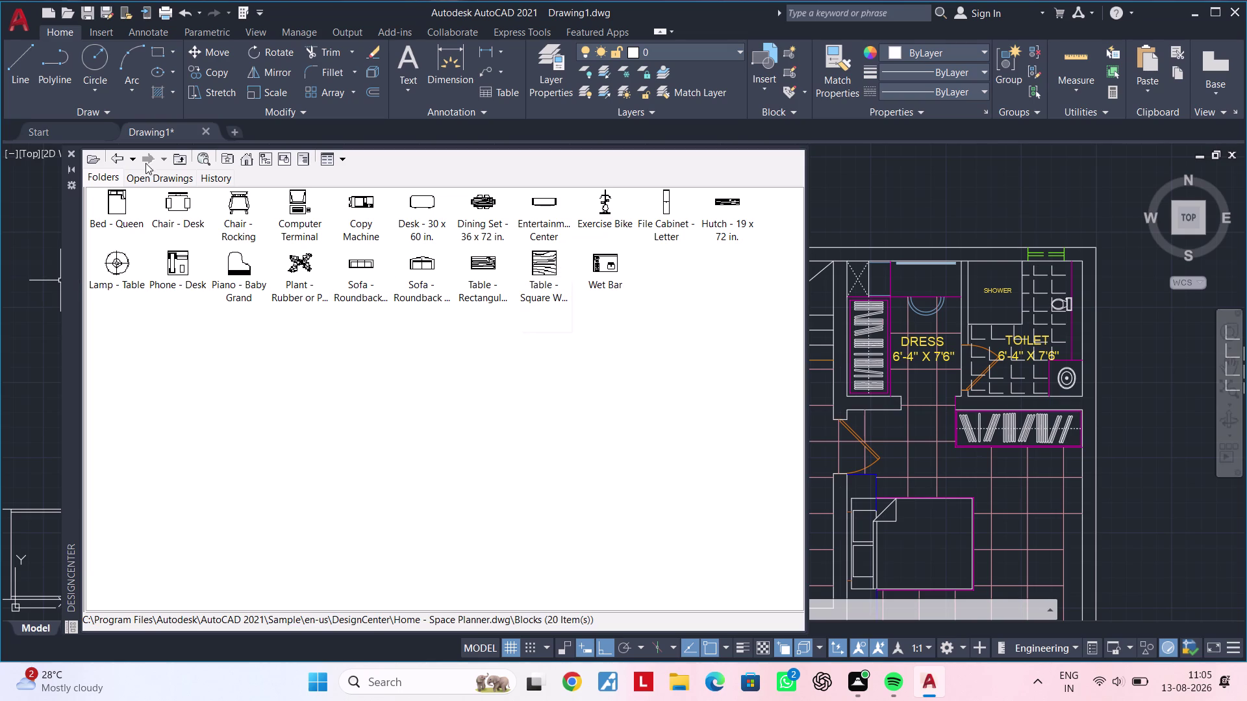
click(172, 161)
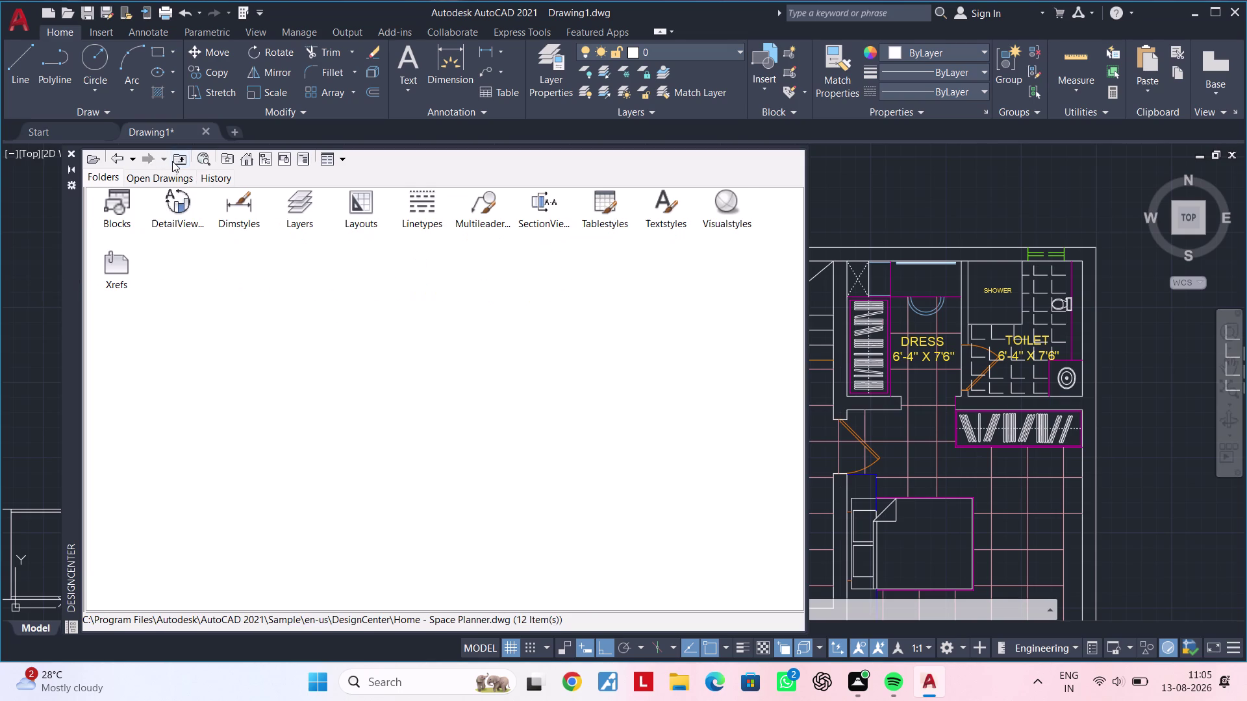
click(179, 159)
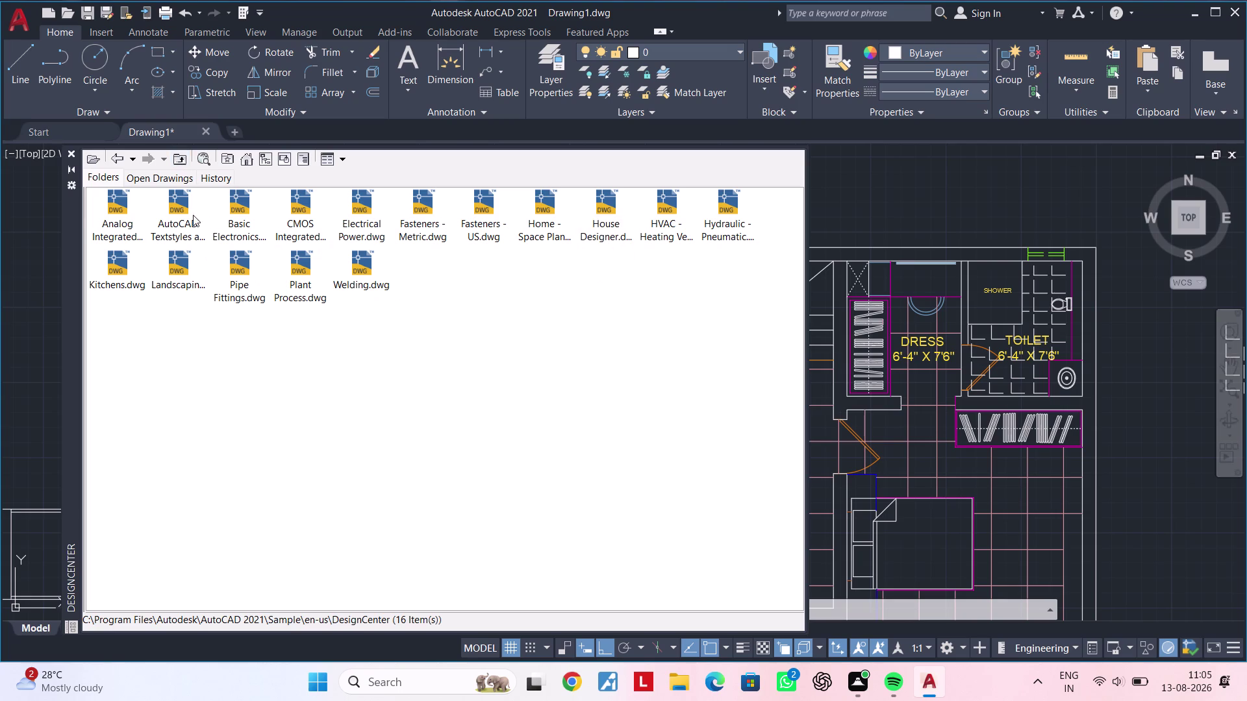
double_click(111, 268)
double_click(112, 205)
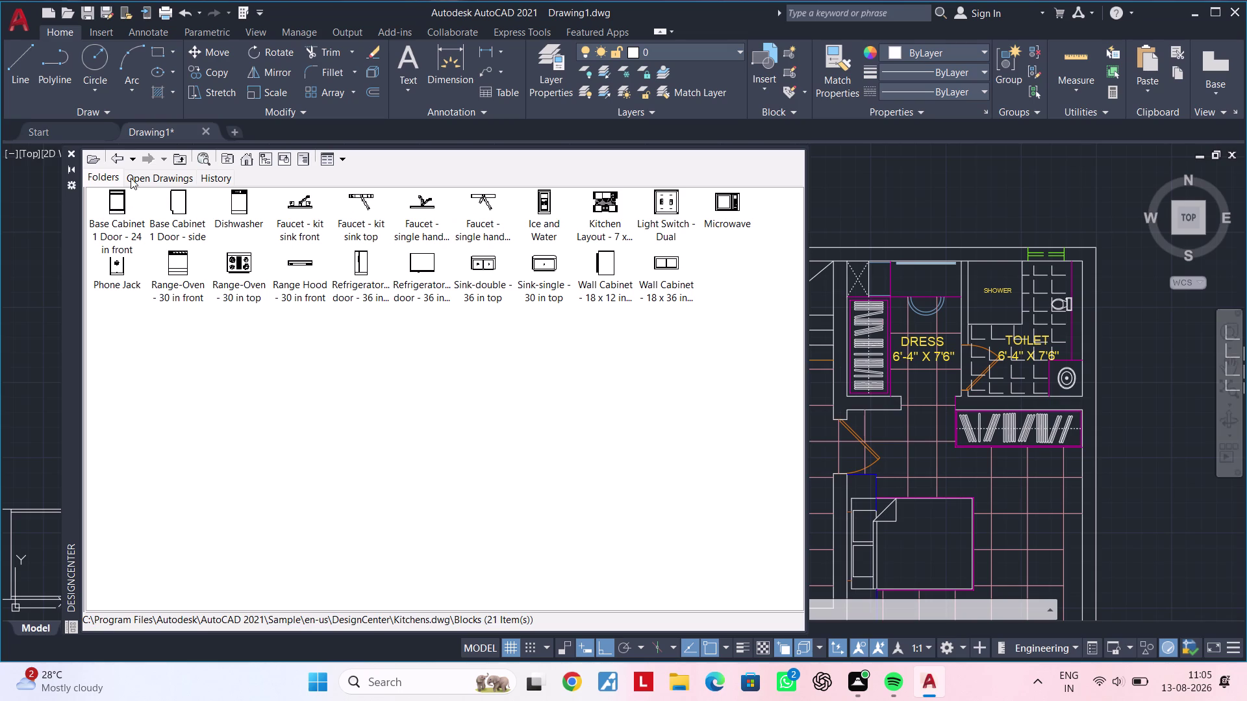
click(176, 160)
click(176, 160)
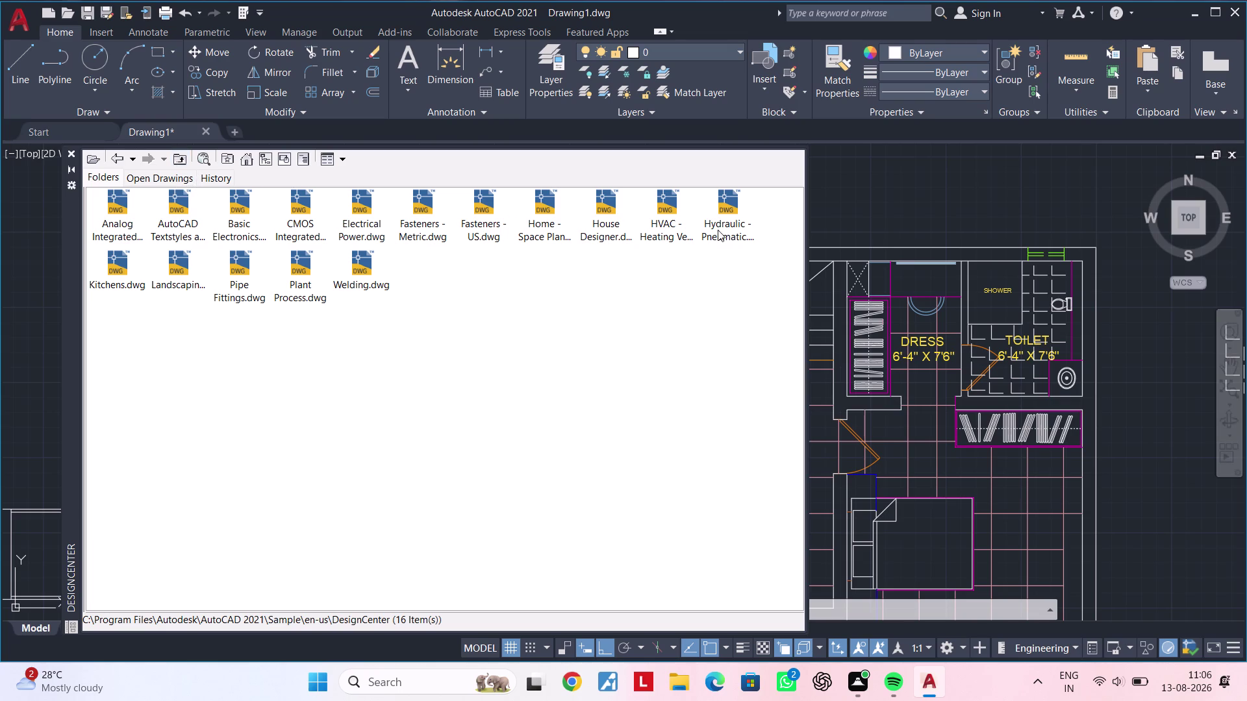
triple_click(539, 215)
double_click(108, 209)
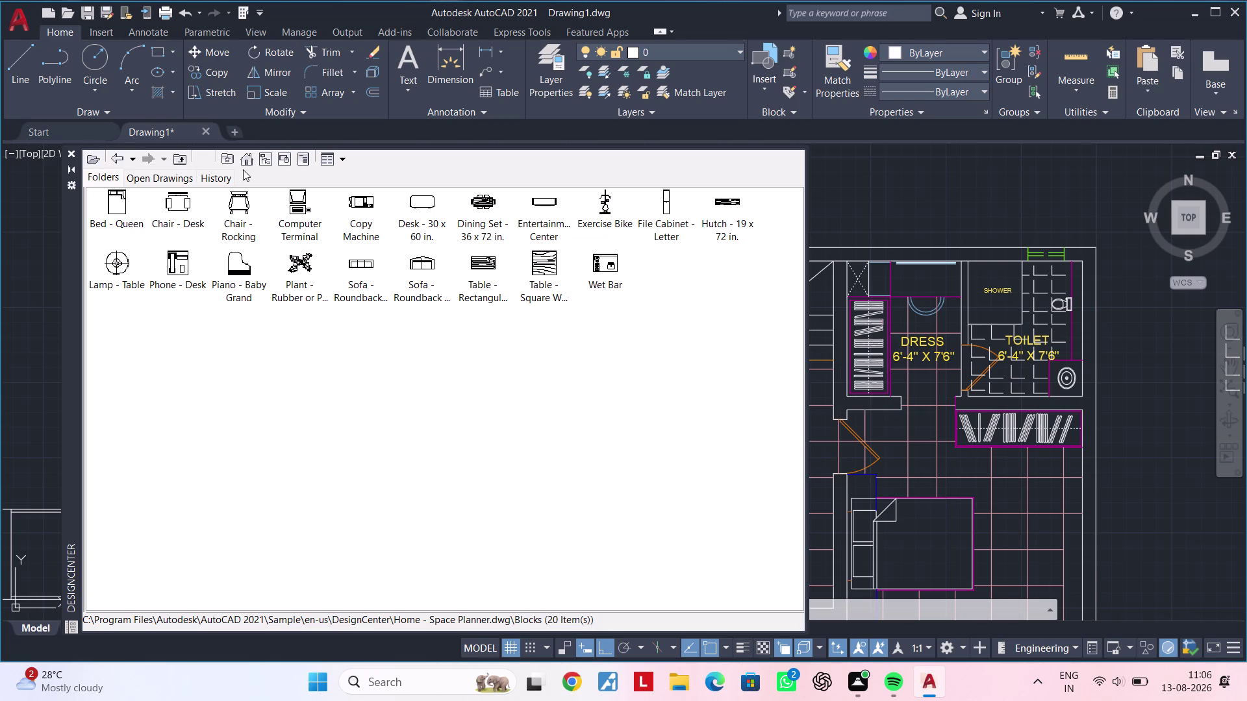
click(185, 160)
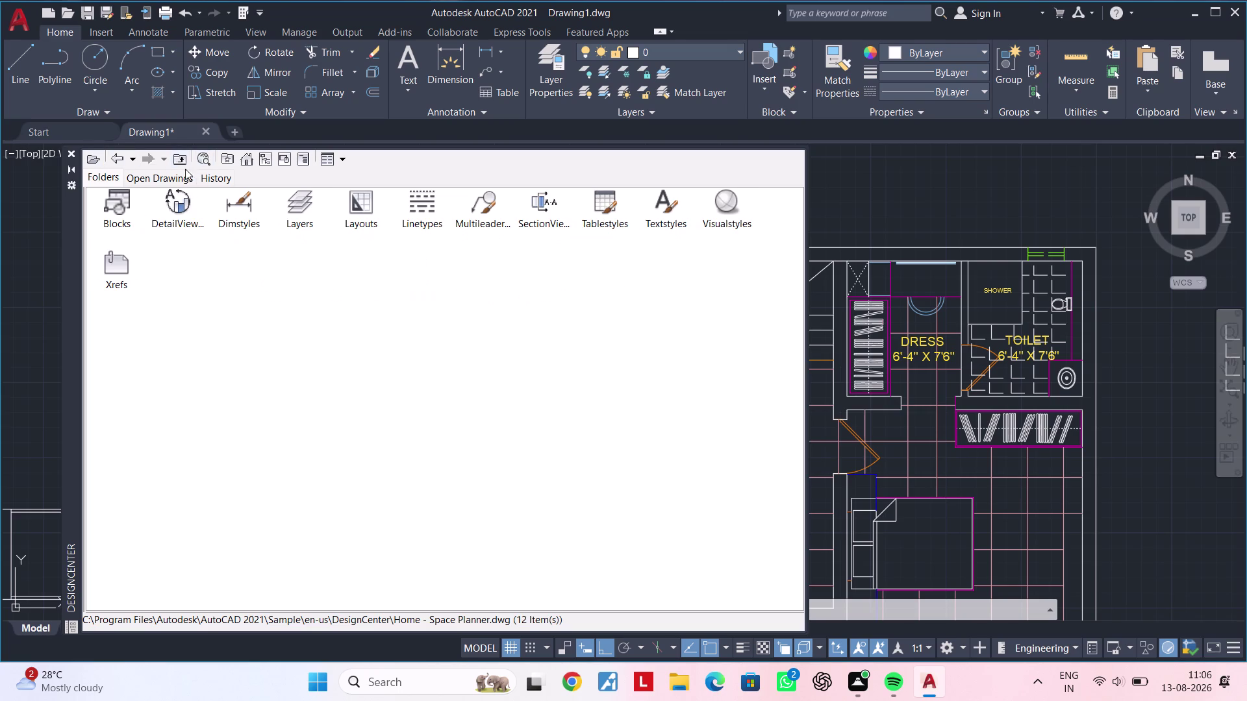
click(184, 158)
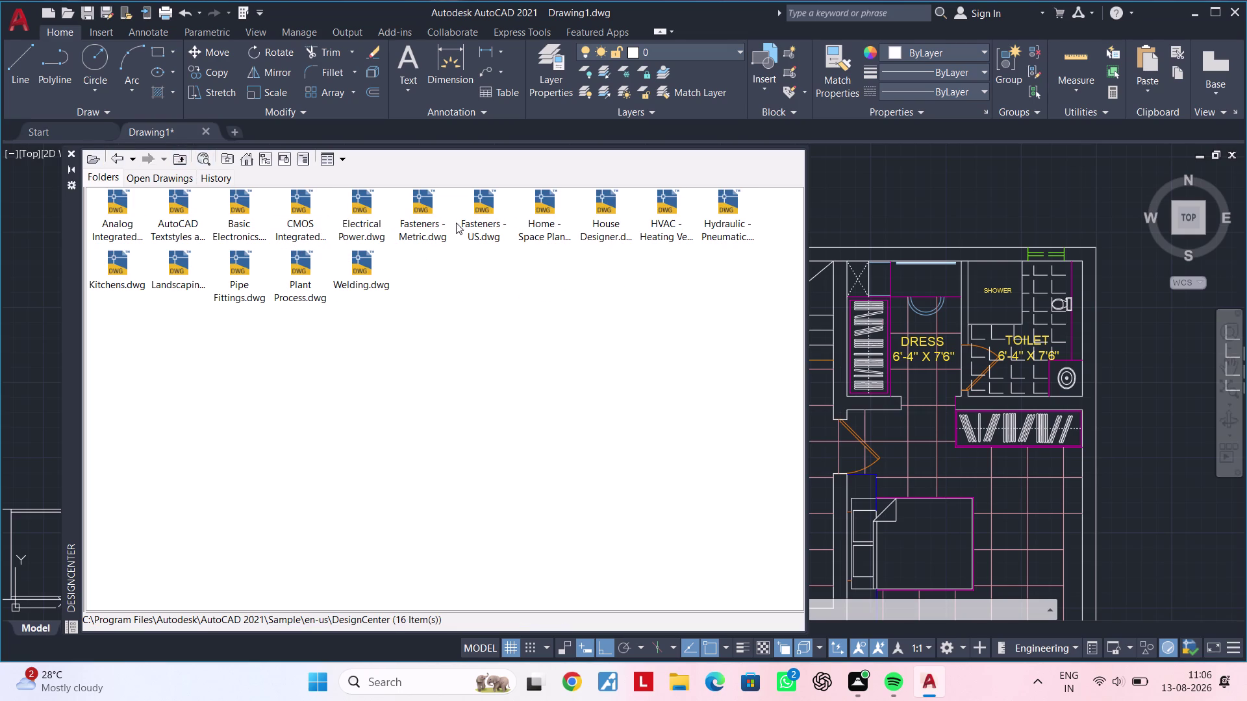
double_click(489, 224)
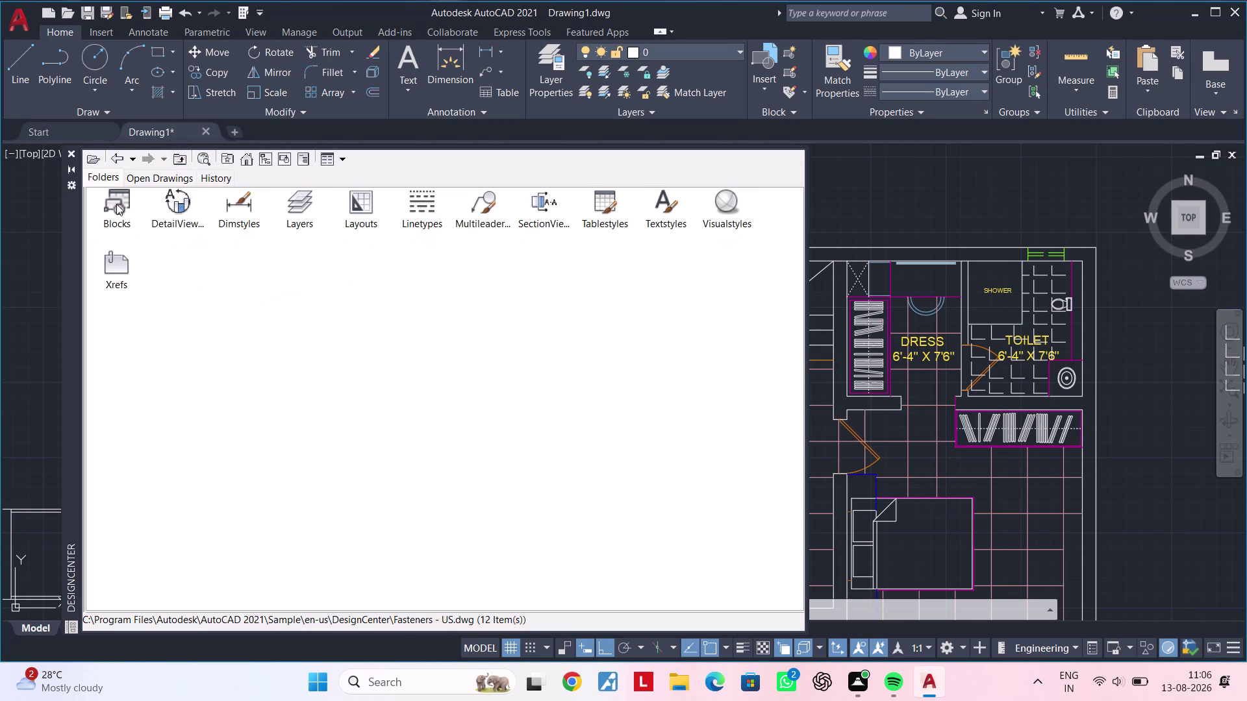
double_click(116, 204)
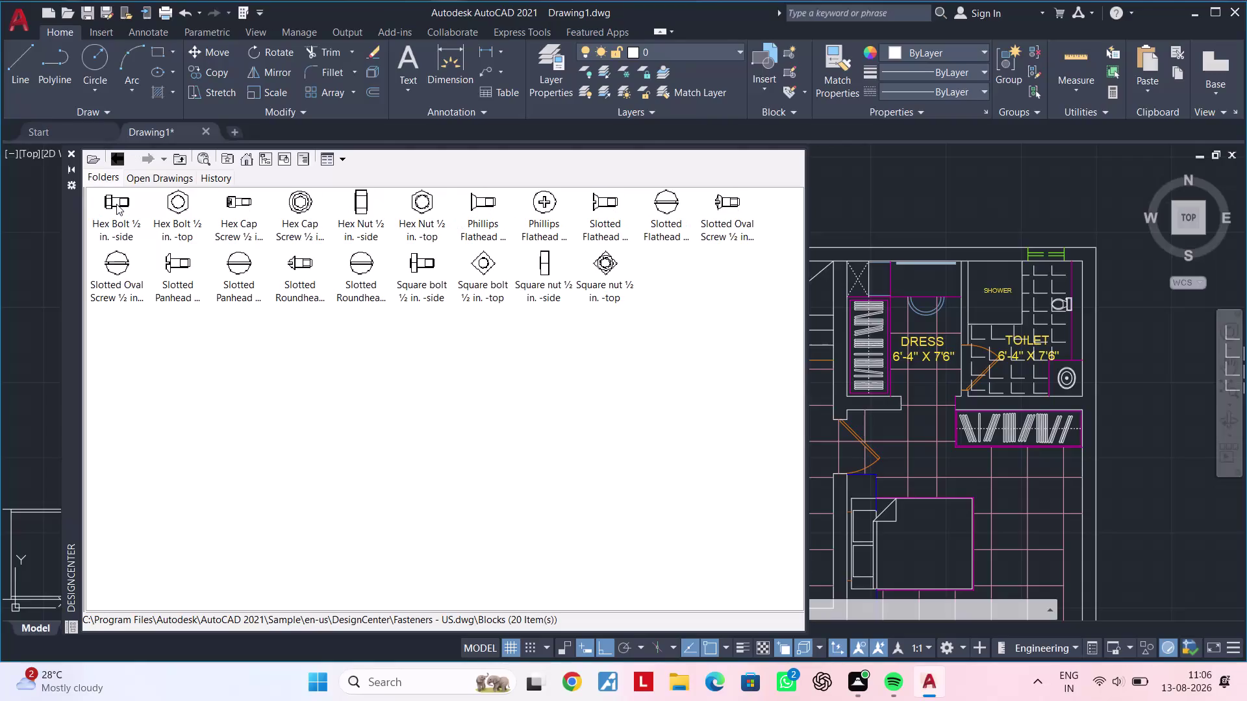
click(184, 156)
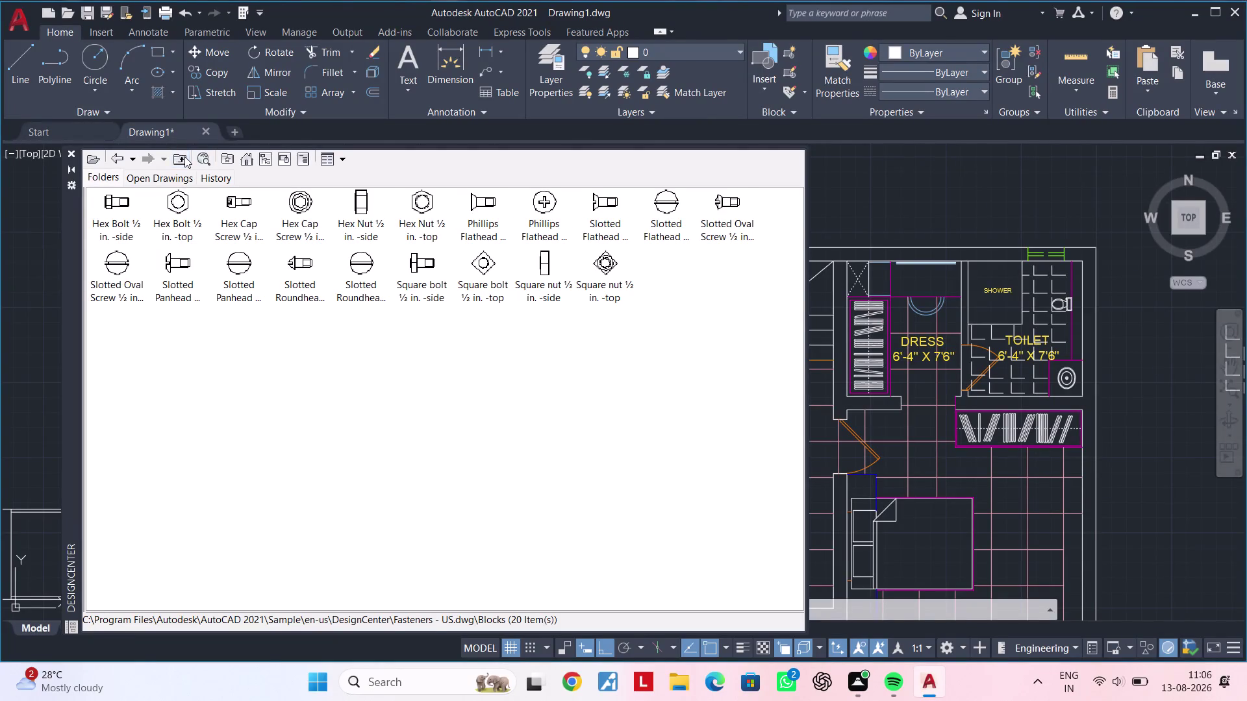
click(184, 157)
double_click(616, 213)
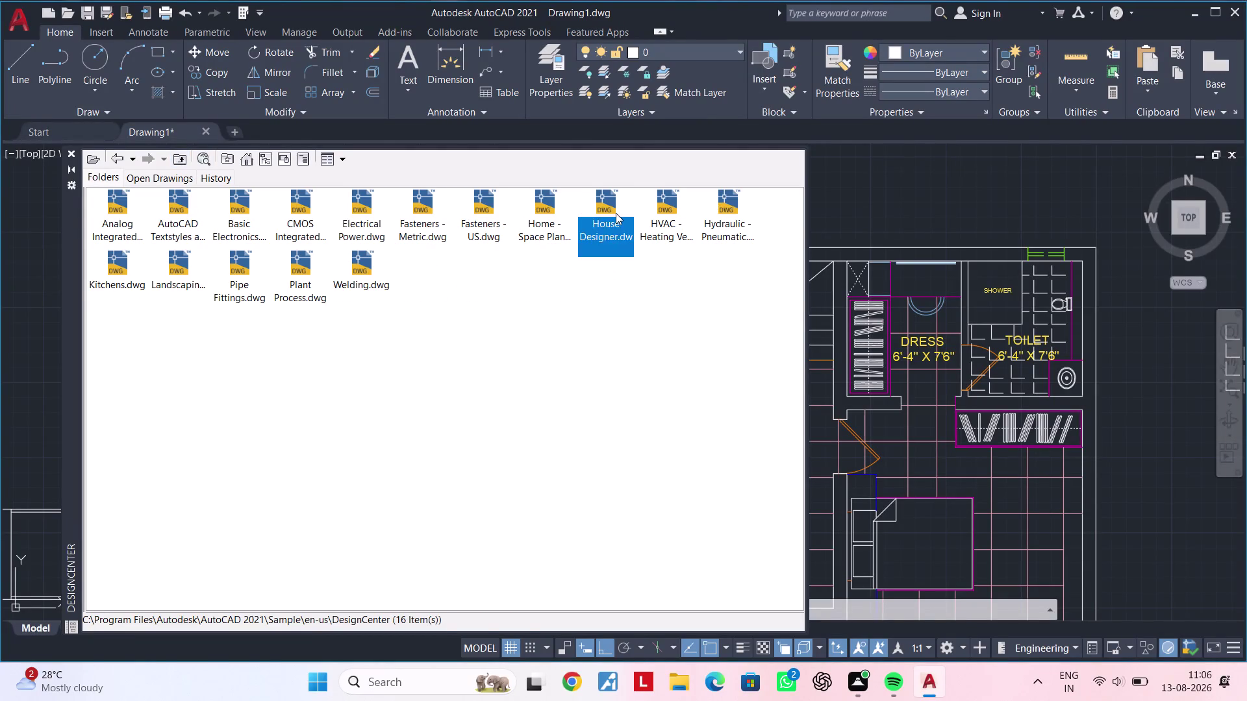
Insert House Designer's Faucet - Bathroom top block above the plan, then close DesignCenter.
double_click(109, 196)
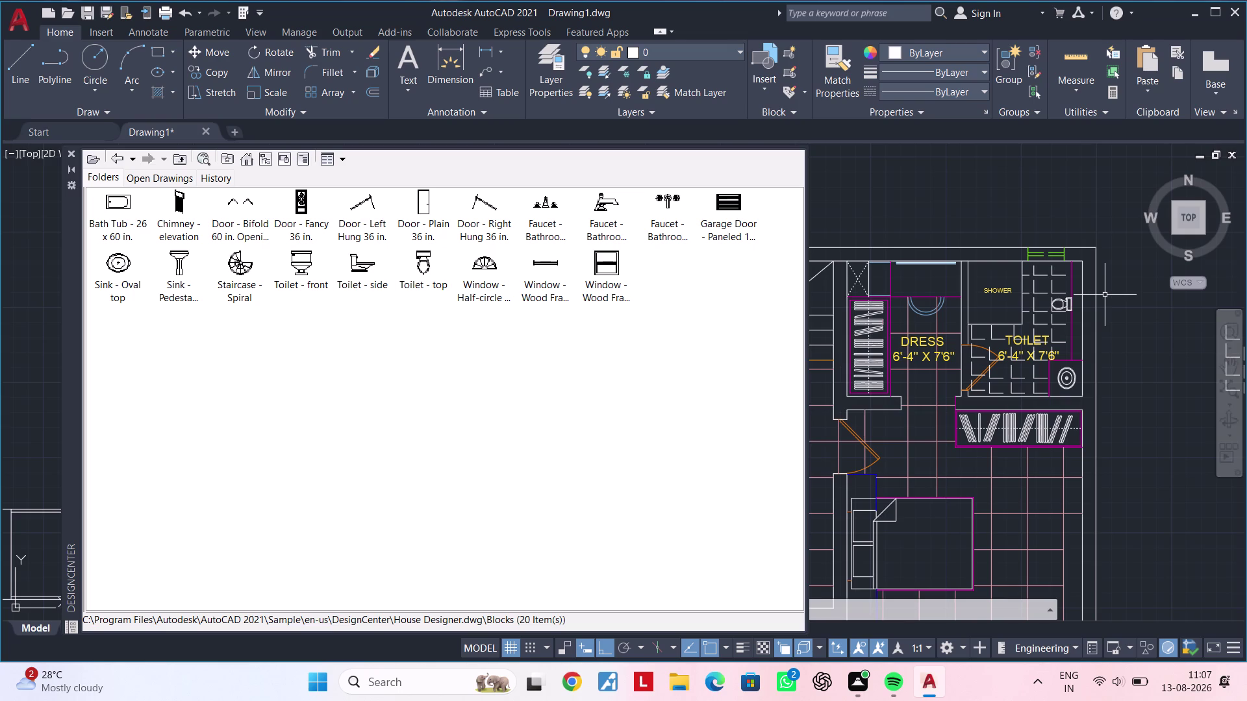
click(665, 214)
drag(665, 213, 926, 219)
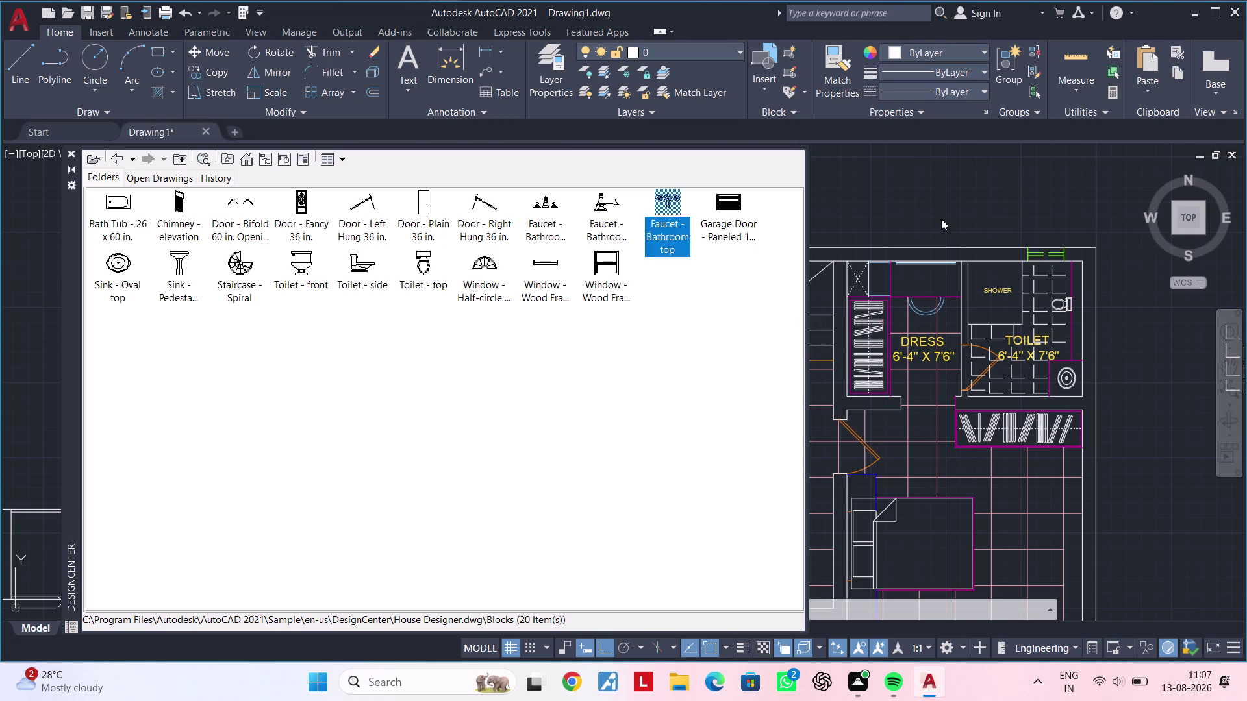
drag(926, 219, 1044, 219)
click(1044, 219)
middle_drag(1020, 192, 924, 194)
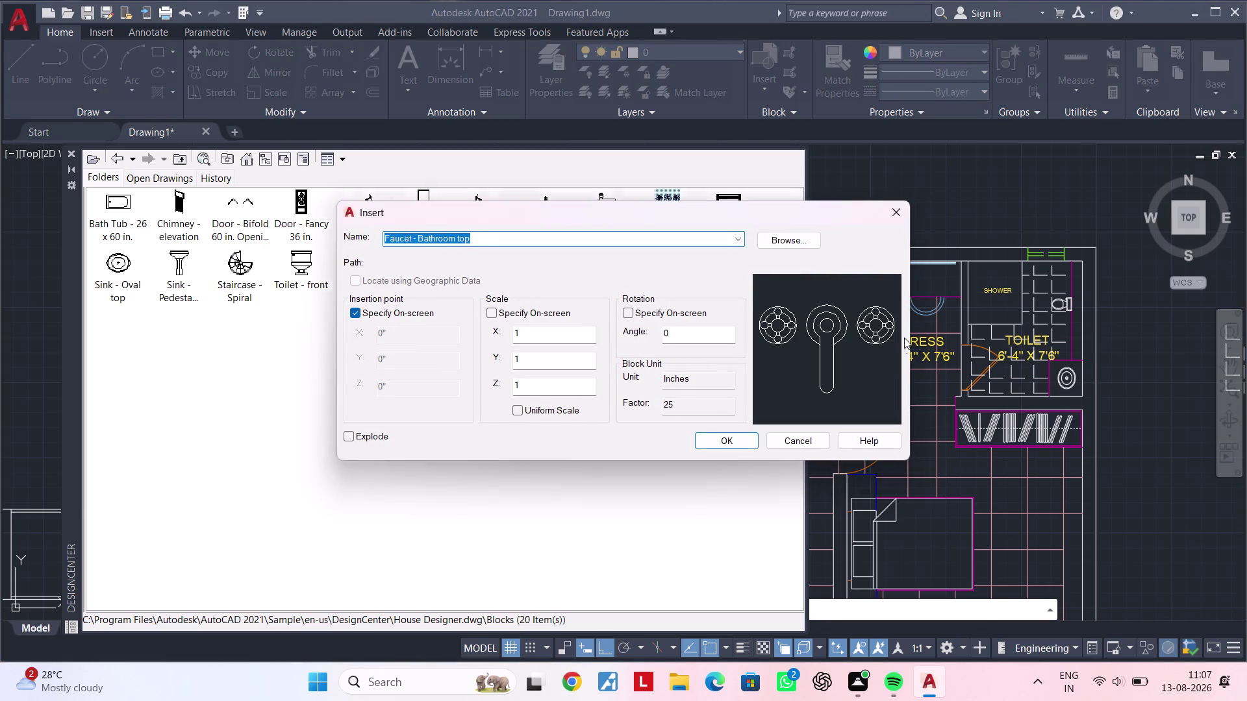
click(893, 215)
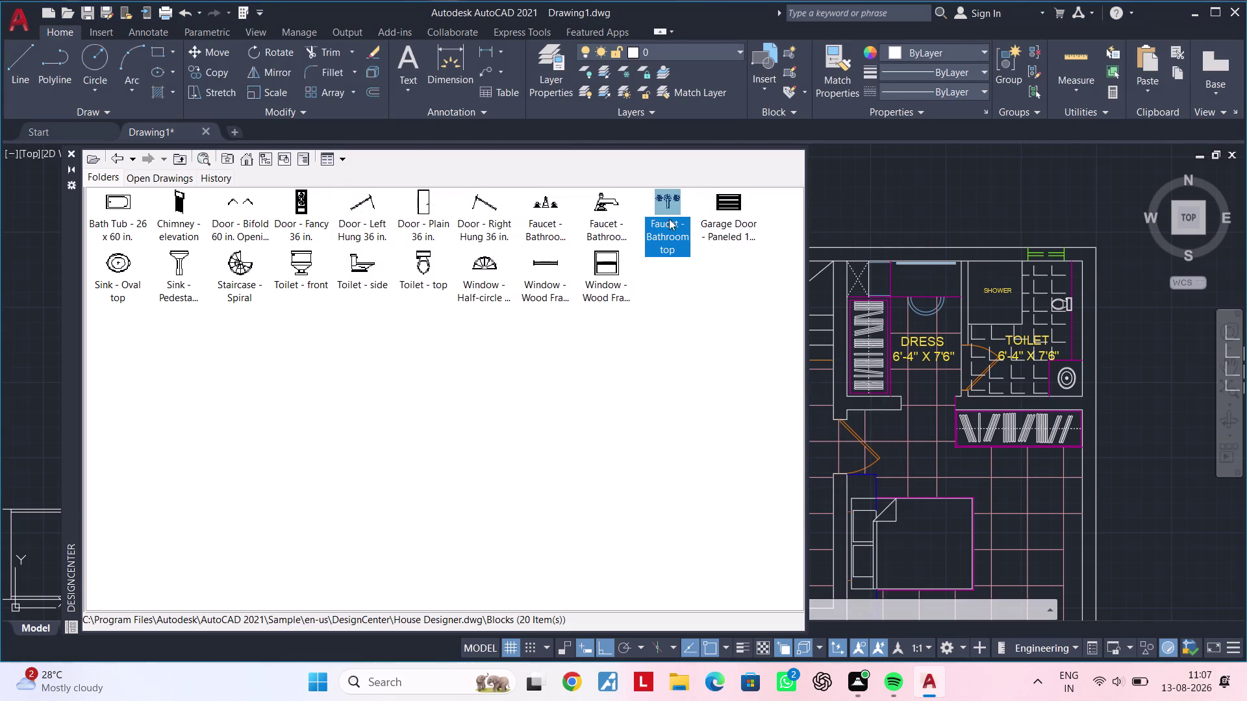
drag(661, 196, 892, 193)
drag(921, 193, 945, 193)
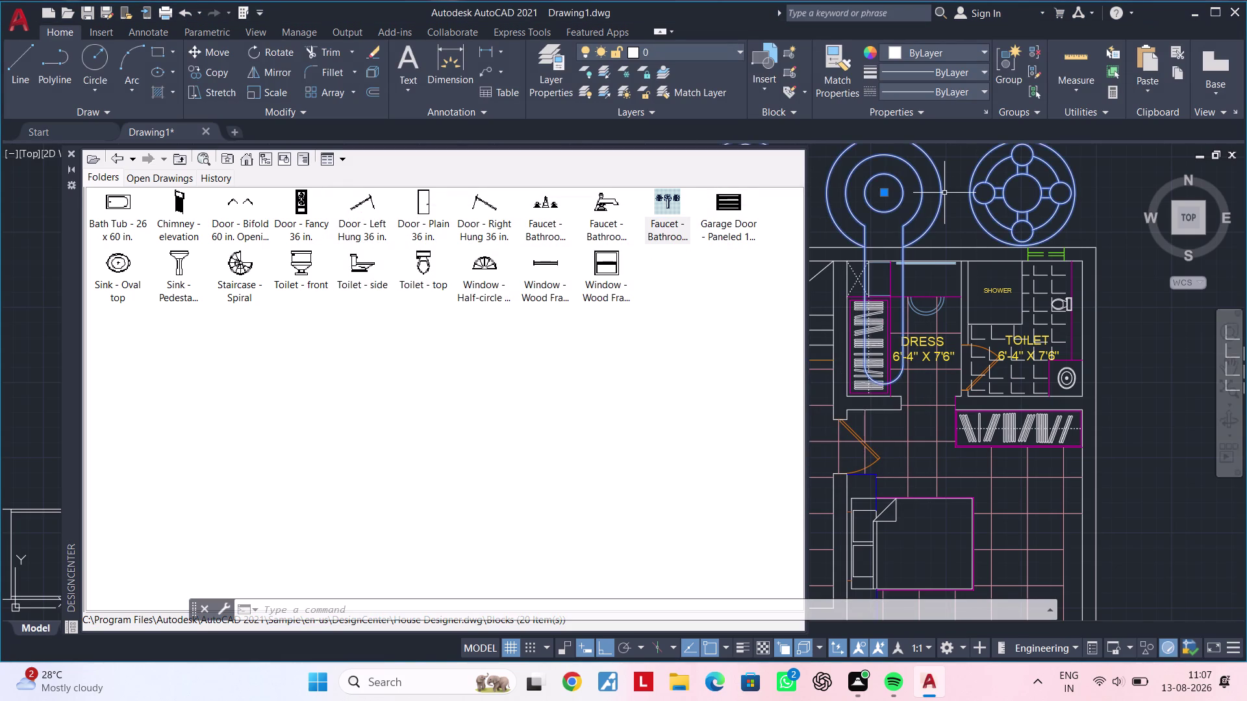
scroll(down, 3)
middle_drag(944, 192, 858, 220)
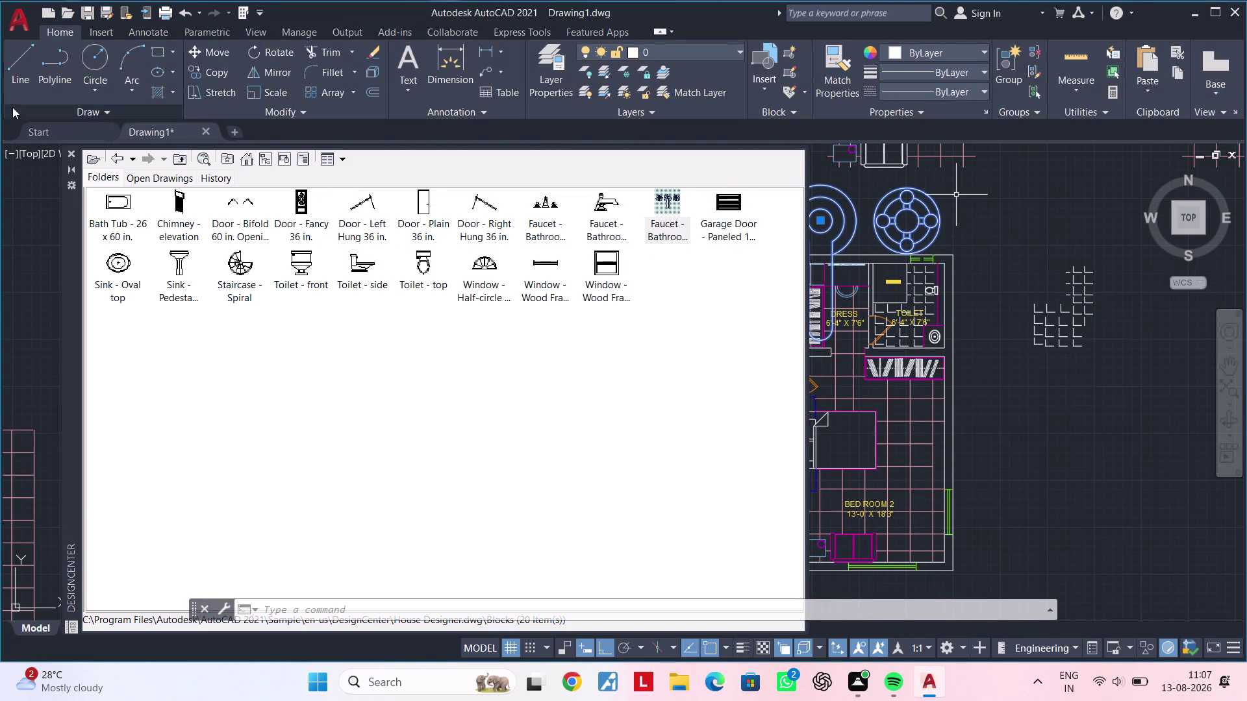
click(71, 155)
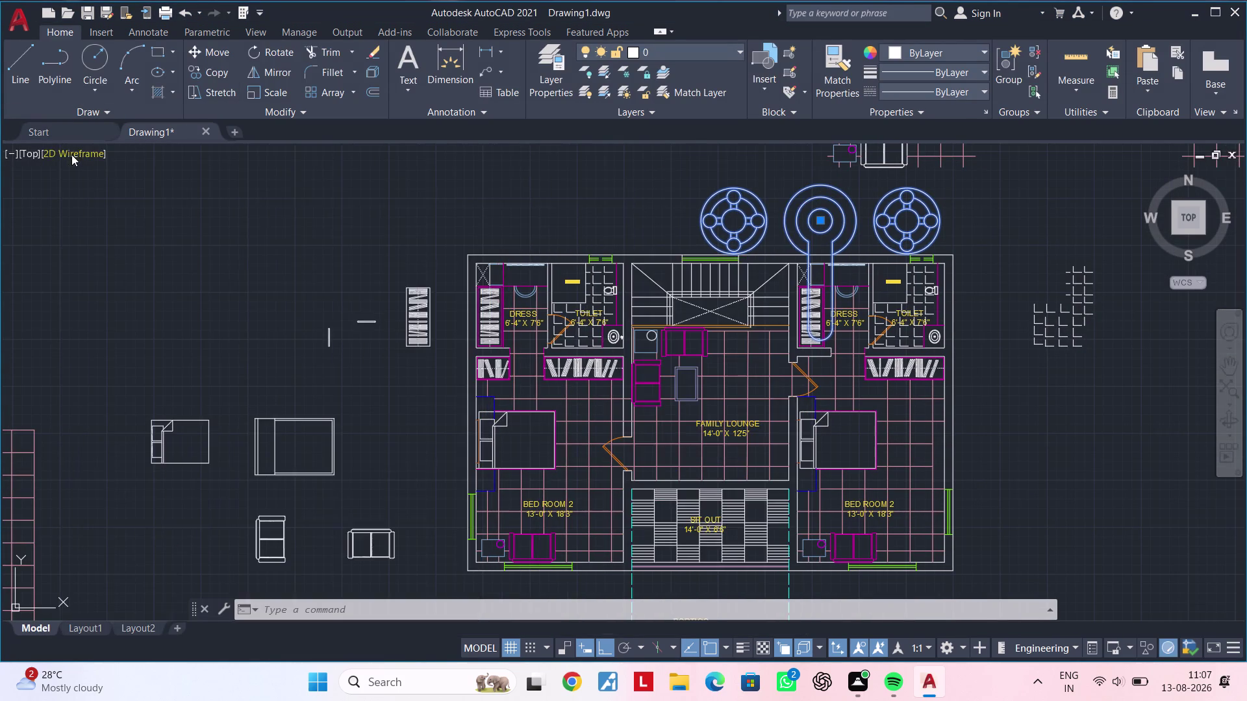
Pan over the drawing and select the faucet fixture, abandoning a stray move.
scroll(down, 3)
middle_drag(312, 207, 160, 252)
key(Escape)
key(Escape)
key(Escape)
click(414, 258)
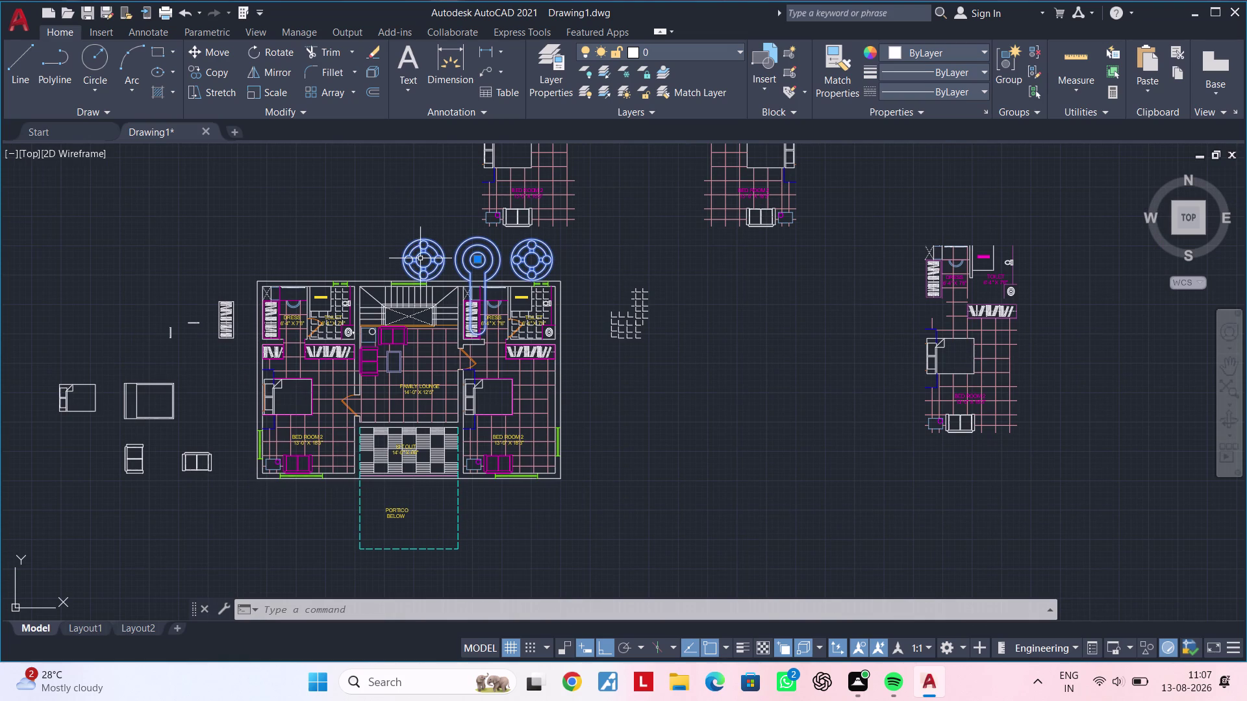
key(m)
key(space)
click(420, 253)
scroll(down, 3)
middle_drag(249, 201, 478, 234)
click(364, 231)
key(Escape)
key(Escape)
click(401, 265)
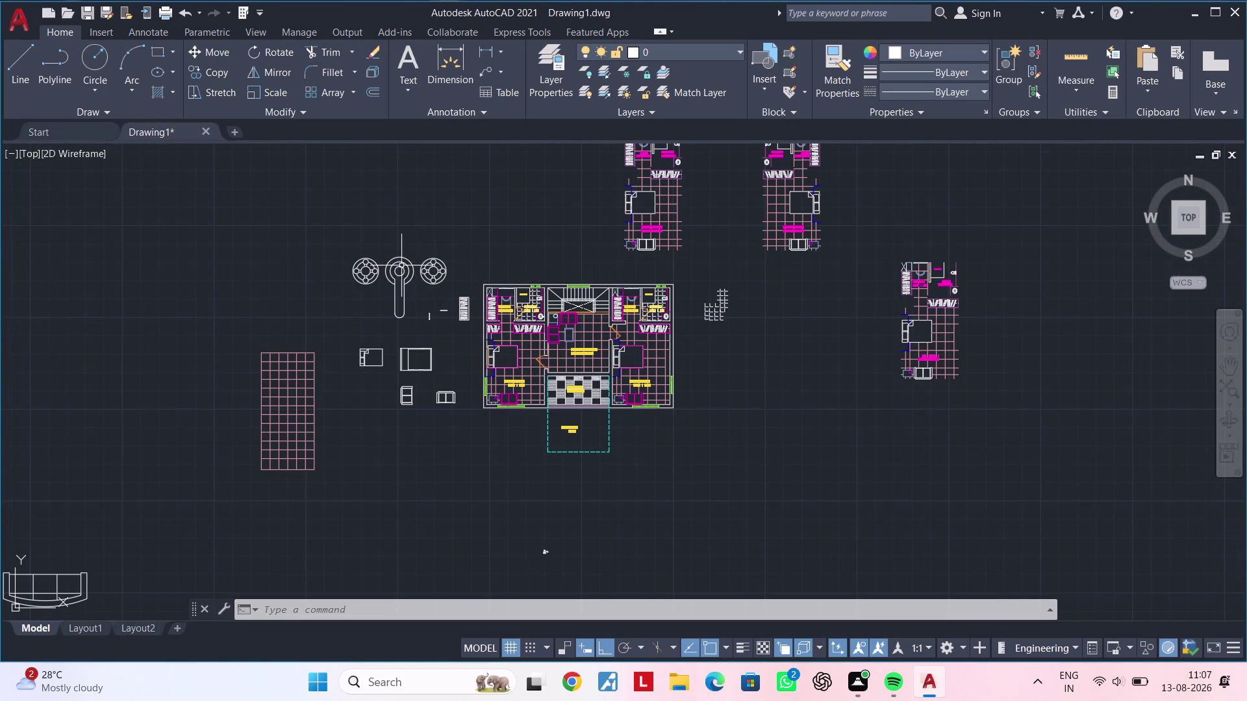
Scale the Faucet - Bathroom top block down from its centre point.
key(s)
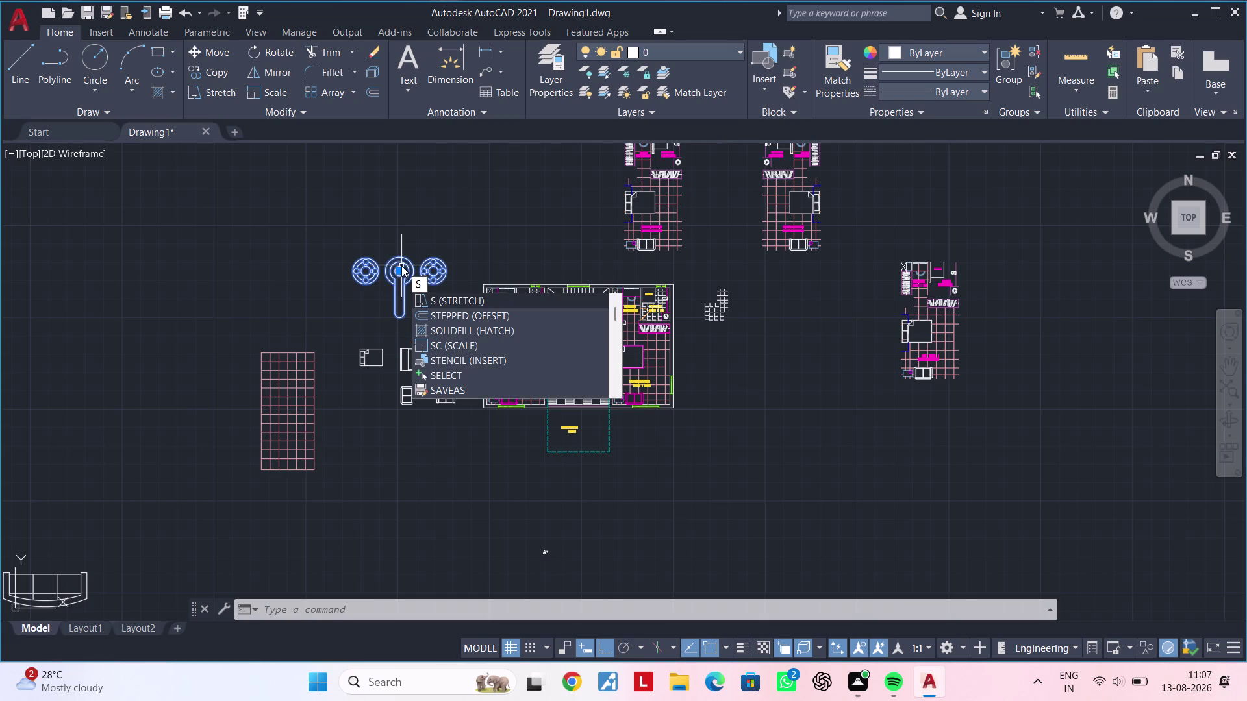
text(c)
key(space)
click(397, 264)
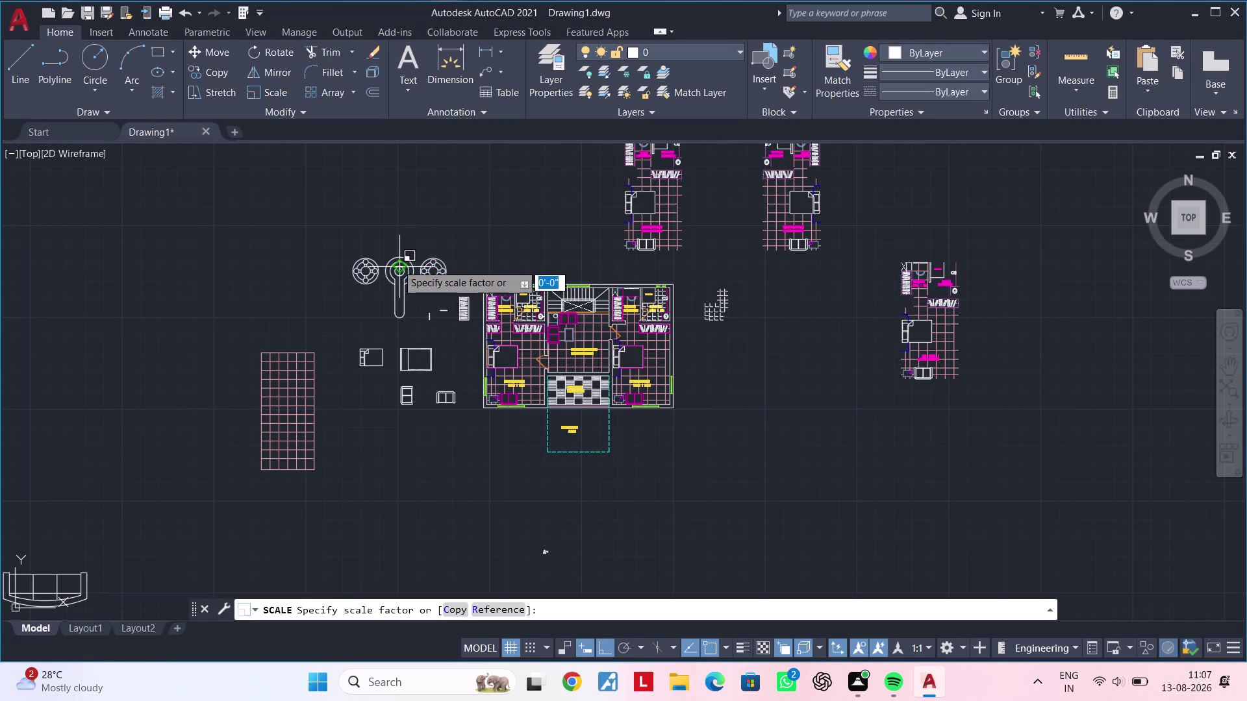
scroll(up, 3)
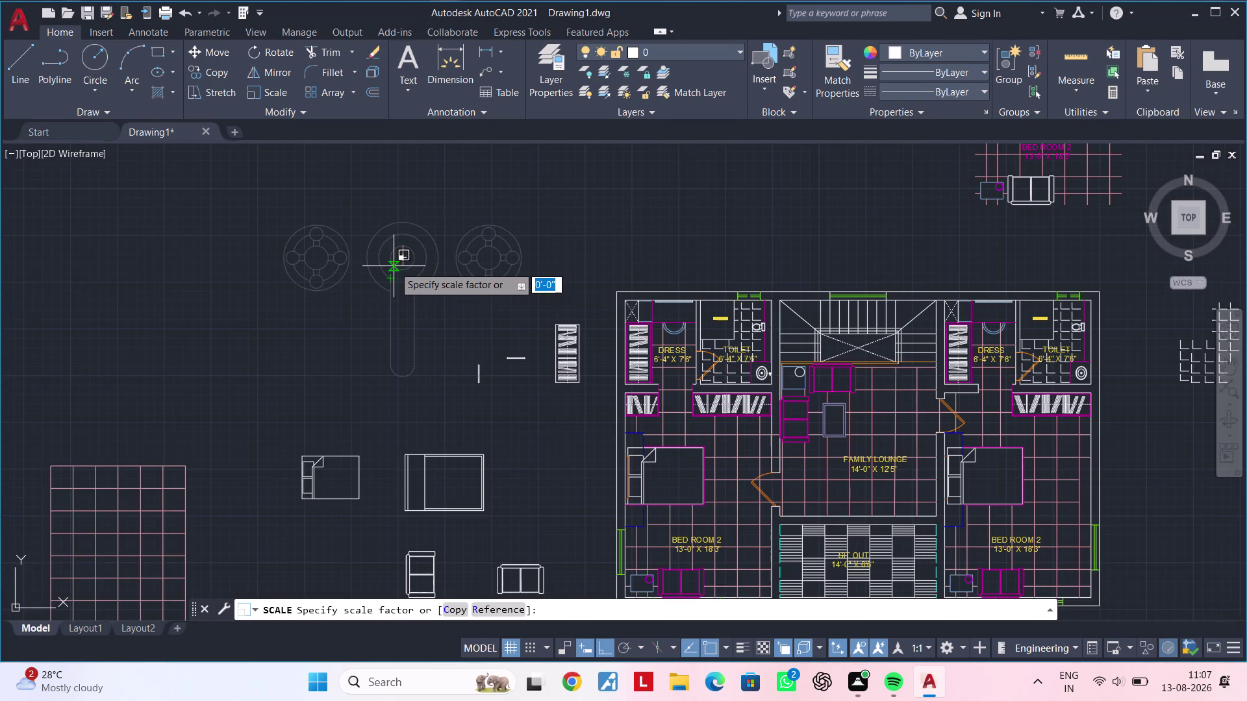
click(394, 264)
middle_drag(417, 267, 357, 299)
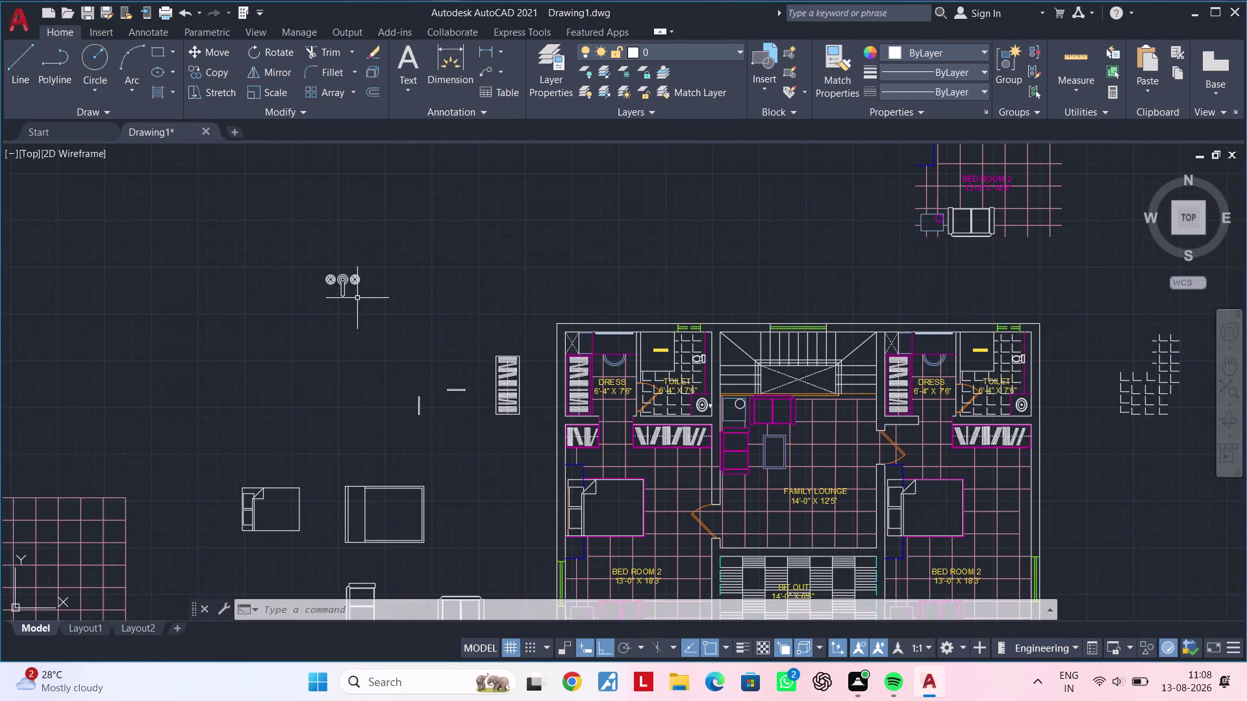
scroll(up, 3)
middle_drag(359, 297, 373, 328)
key(Escape)
Select the small faucet fixture and copy it with CO from a base point.
click(391, 241)
click(257, 332)
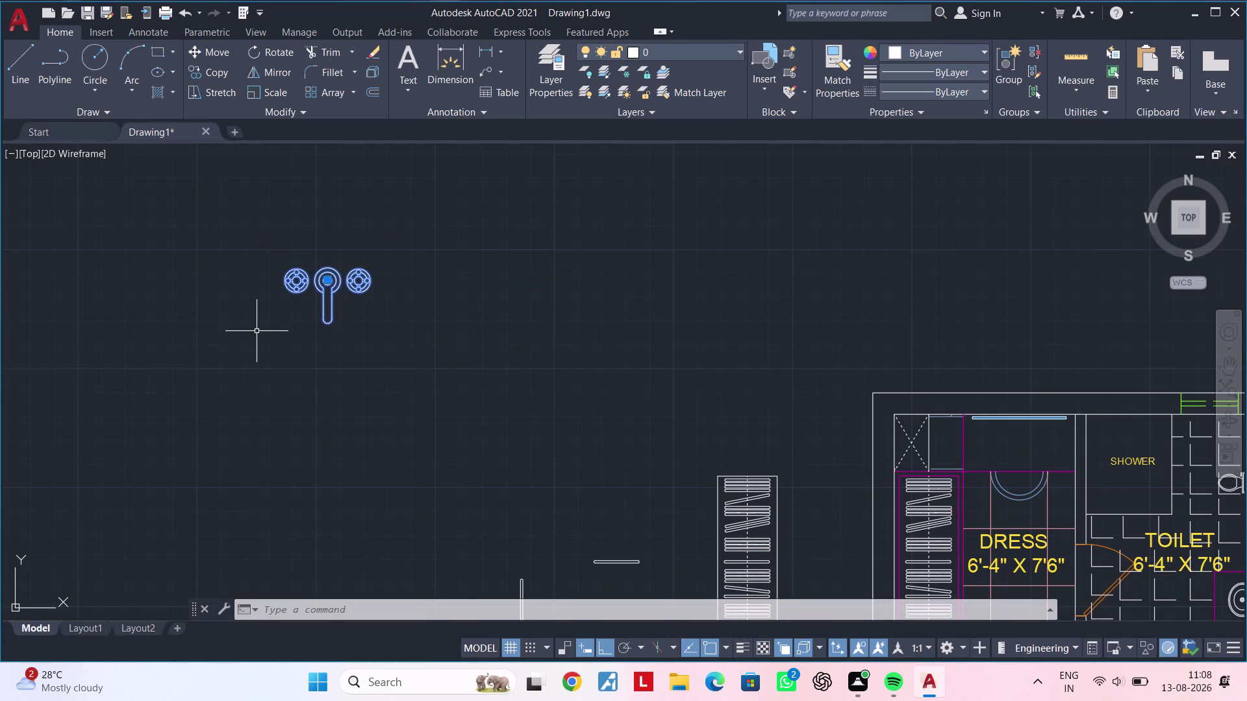
text(co)
key(space)
drag(332, 287, 334, 292)
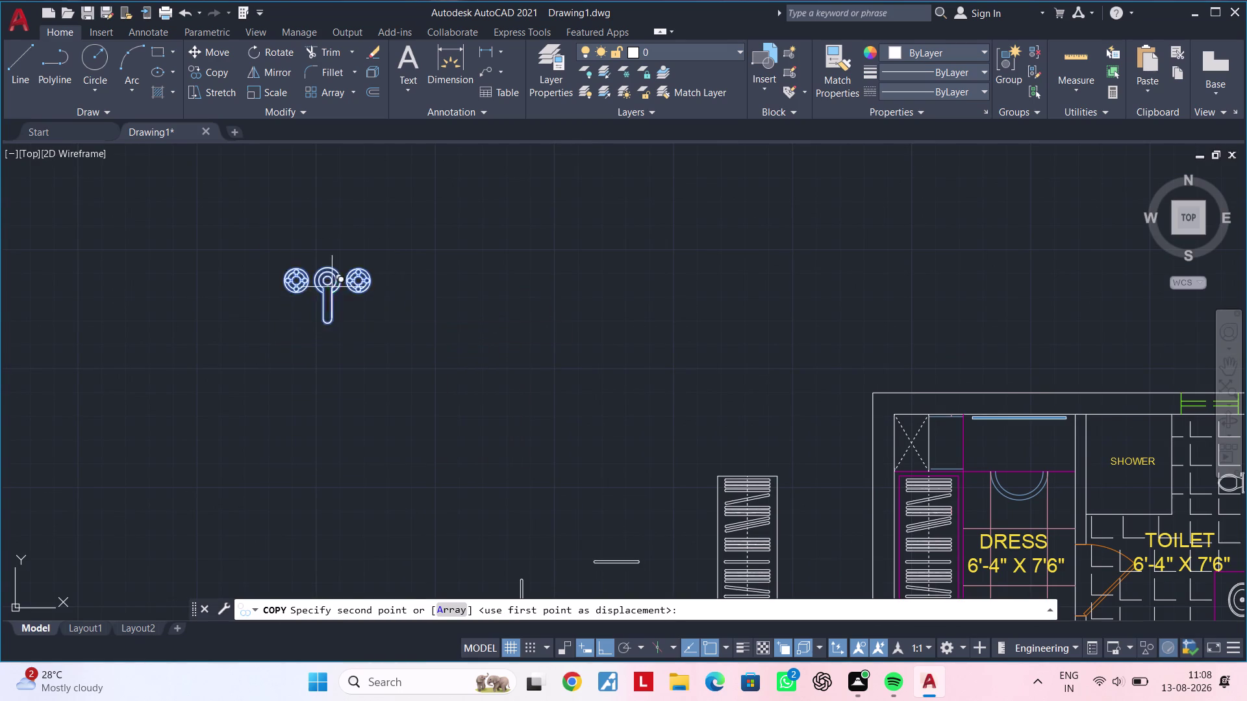
drag(334, 293, 338, 300)
Place the faucet copy inside the SHOWER area.
middle_drag(525, 335, 167, 357)
middle_drag(669, 466, 614, 418)
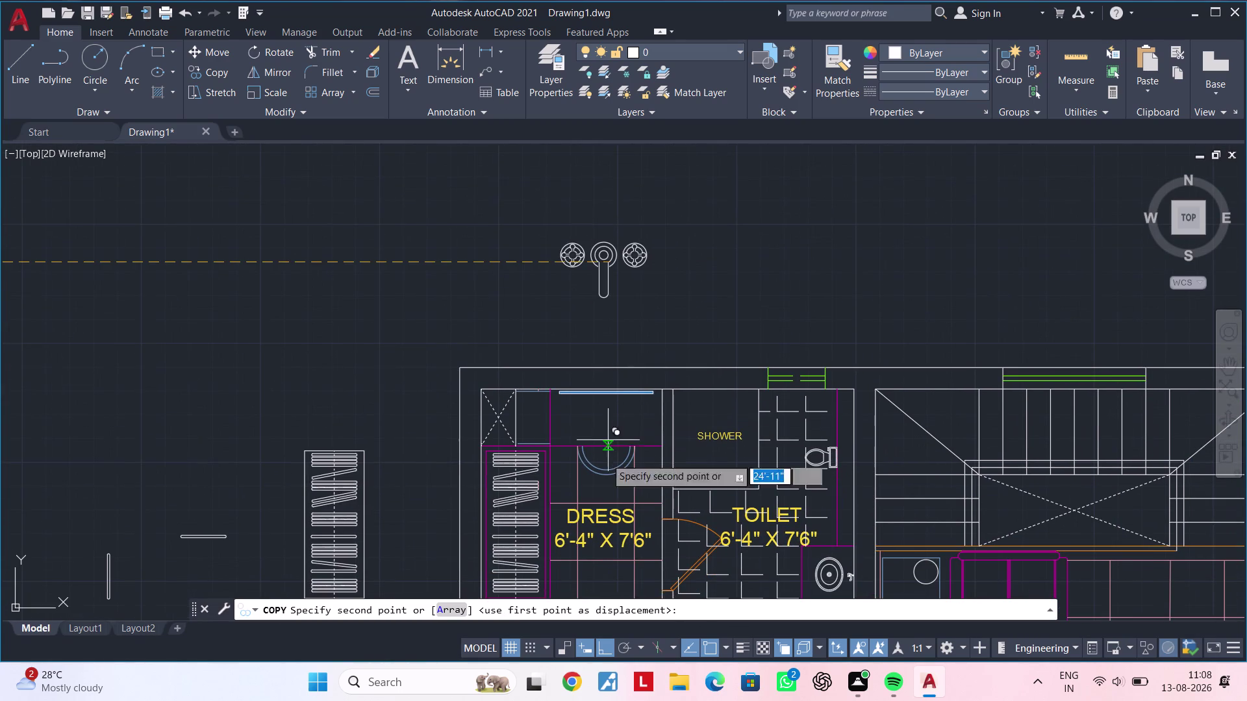
click(602, 655)
scroll(up, 3)
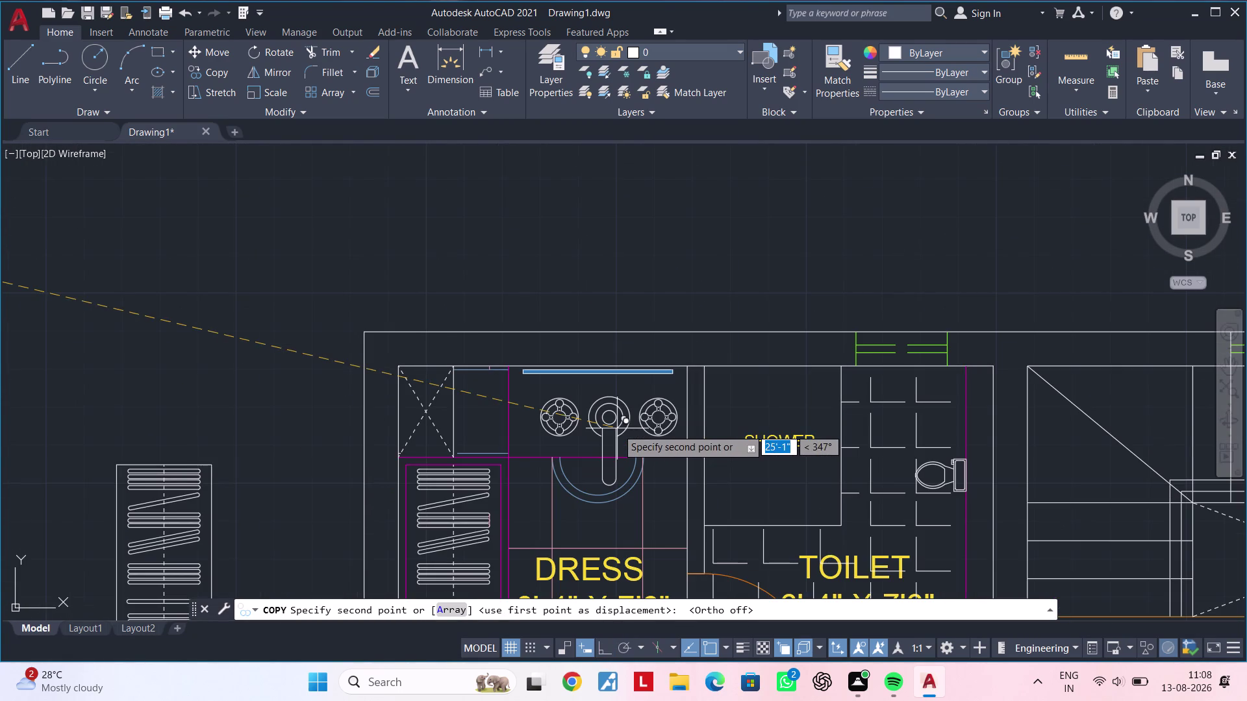
middle_drag(776, 415, 642, 431)
scroll(up, 3)
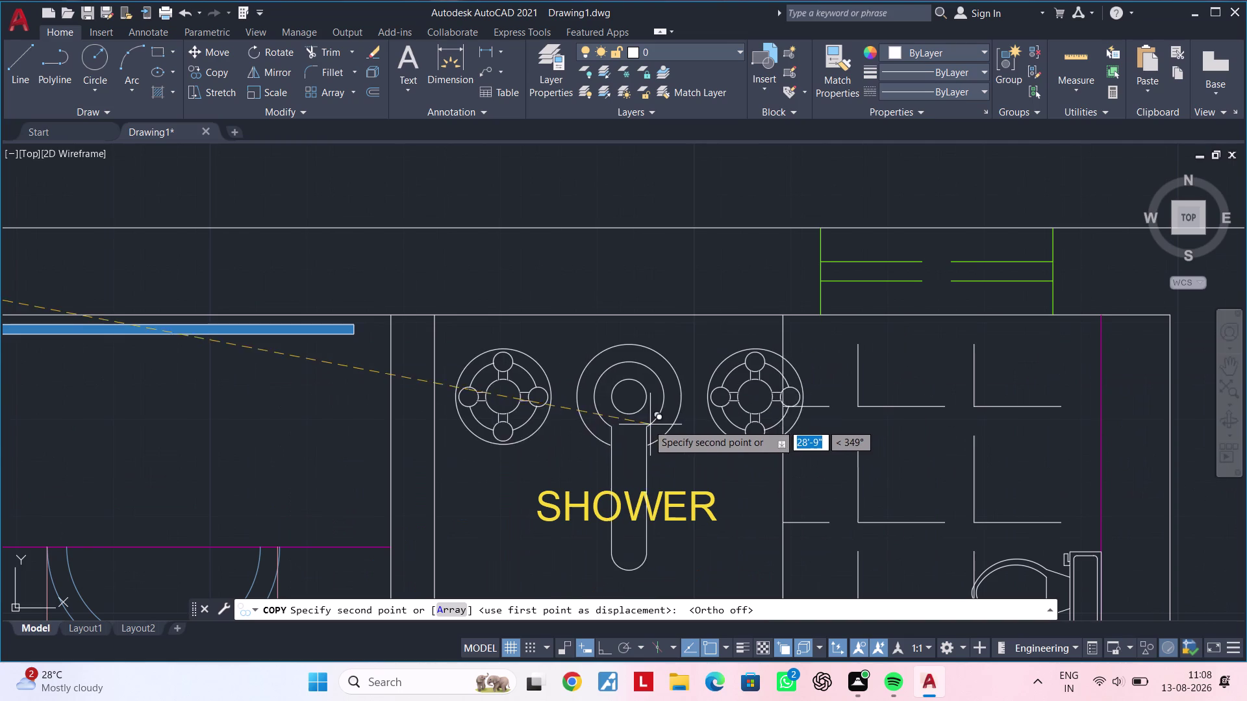
click(636, 406)
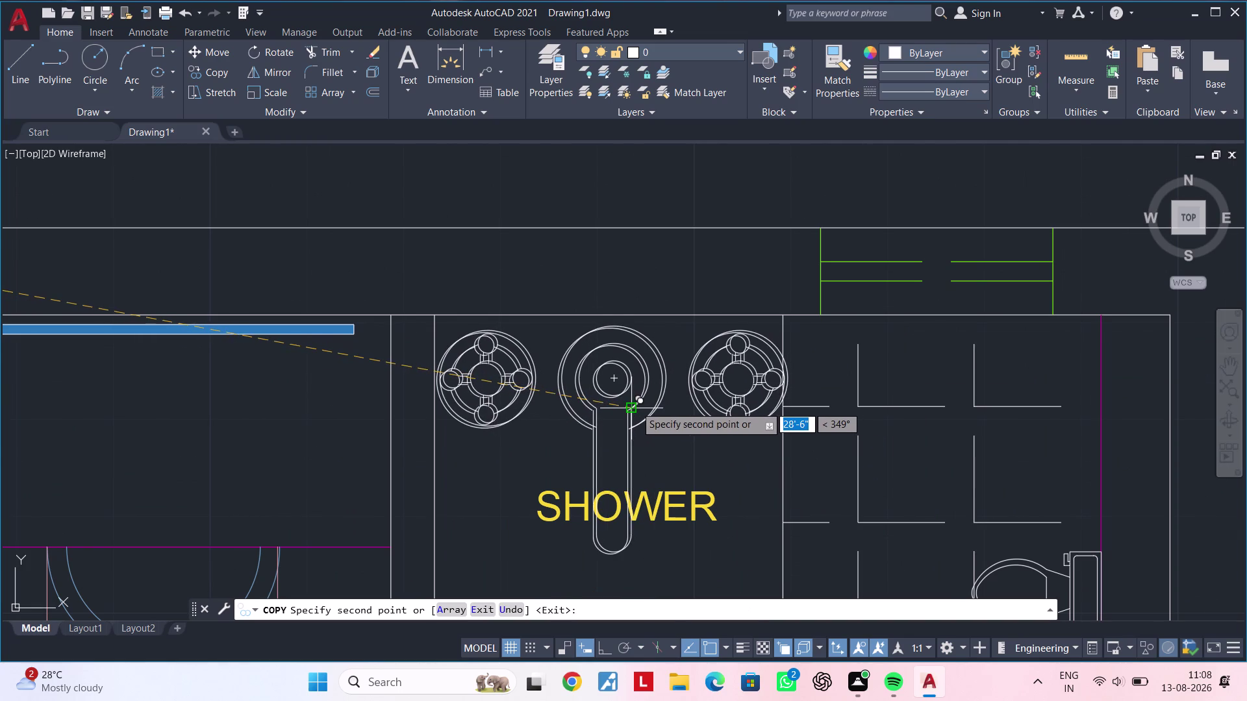
key(Escape)
key(Escape)
key(Escape)
key(Escape)
scroll(down, 3)
Scale the shower's faucet copy down further from its centre.
click(640, 406)
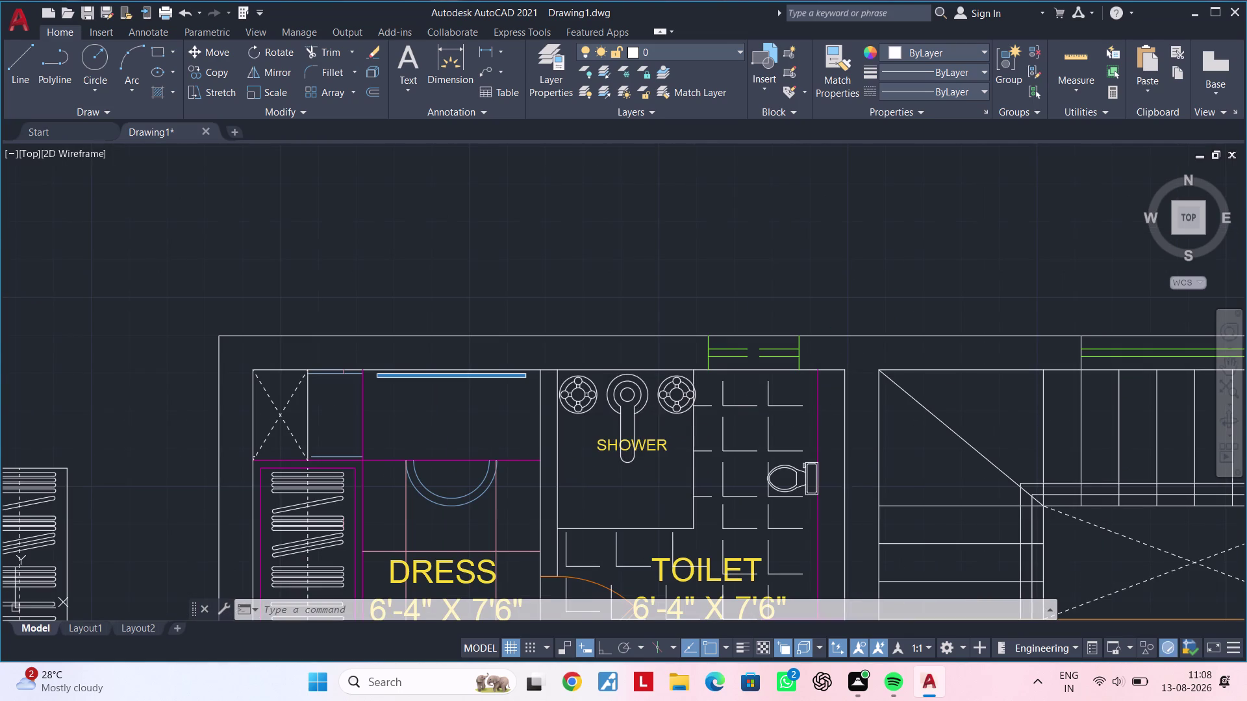
middle_drag(645, 417, 603, 417)
text(s)
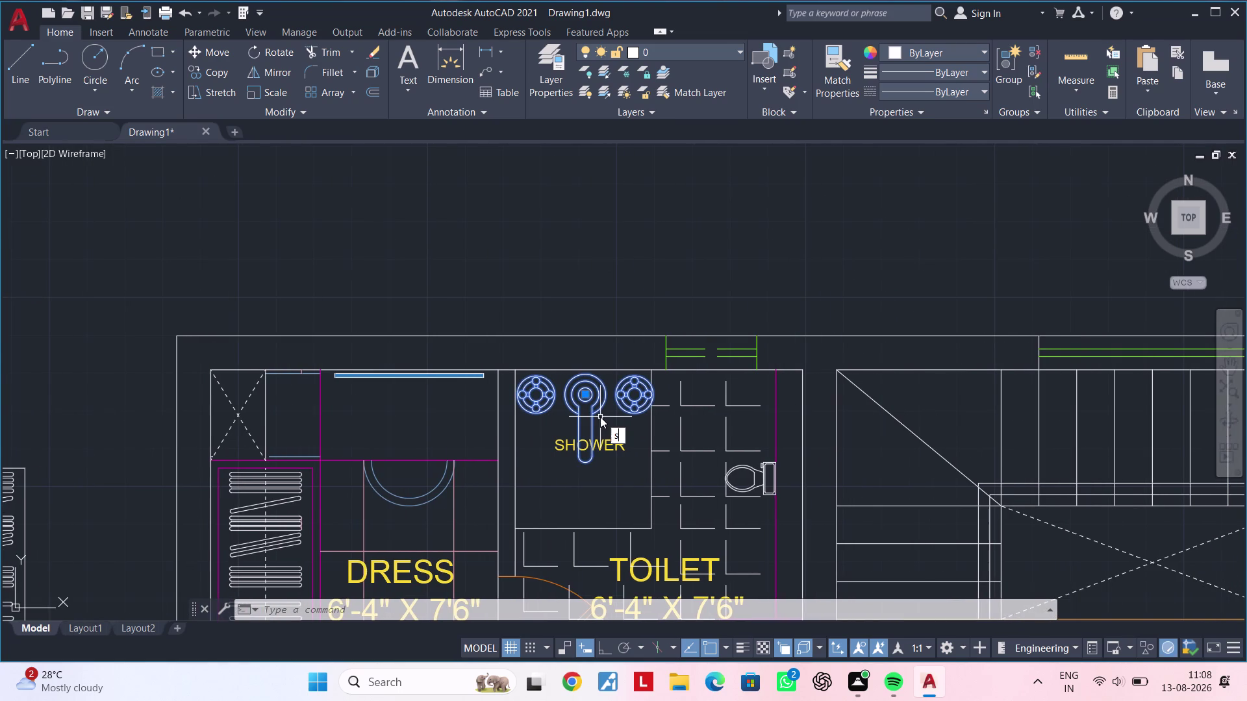
text(c)
key(space)
click(597, 409)
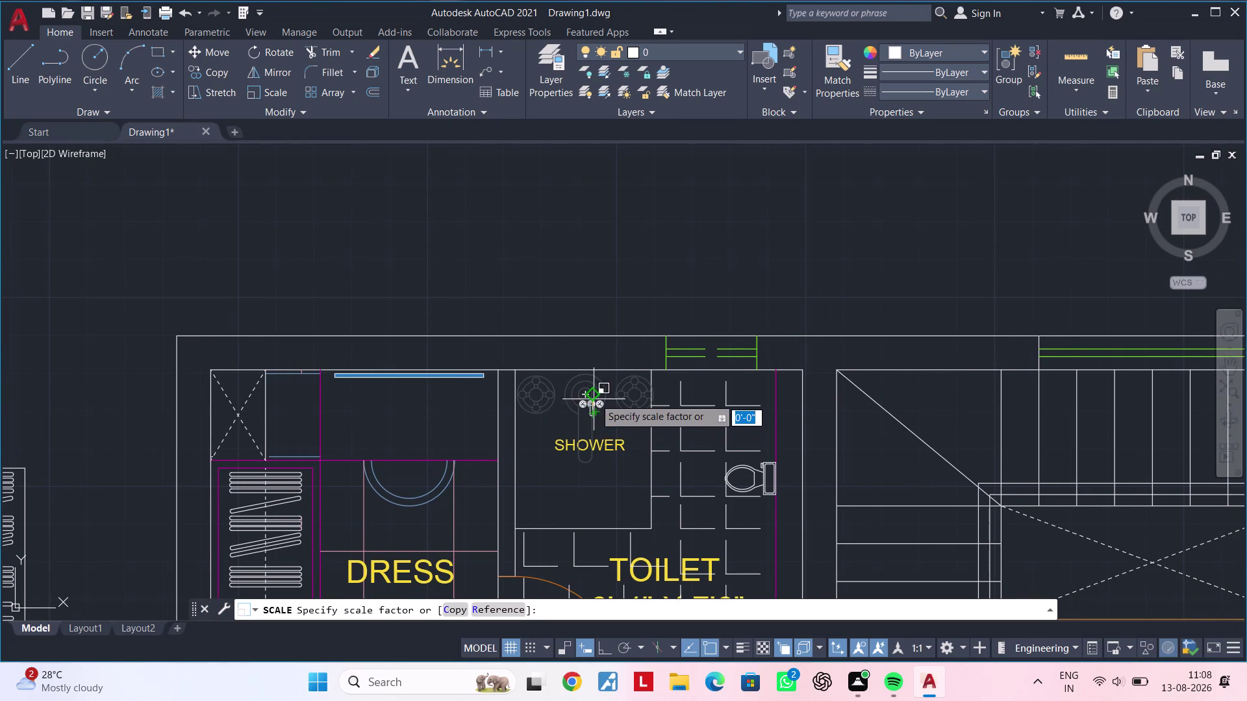
click(599, 393)
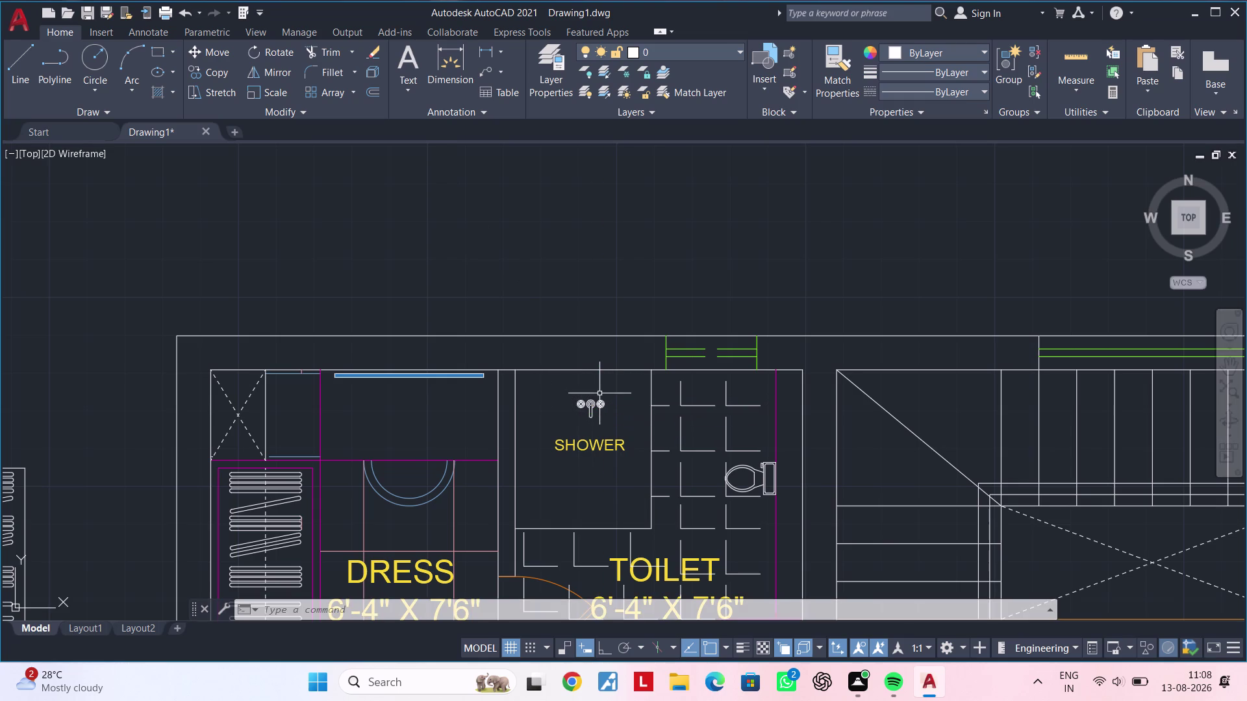
key(Escape)
middle_drag(604, 419, 556, 421)
Move the shower faucet up toward the shower's top wall.
scroll(up, 3)
click(563, 391)
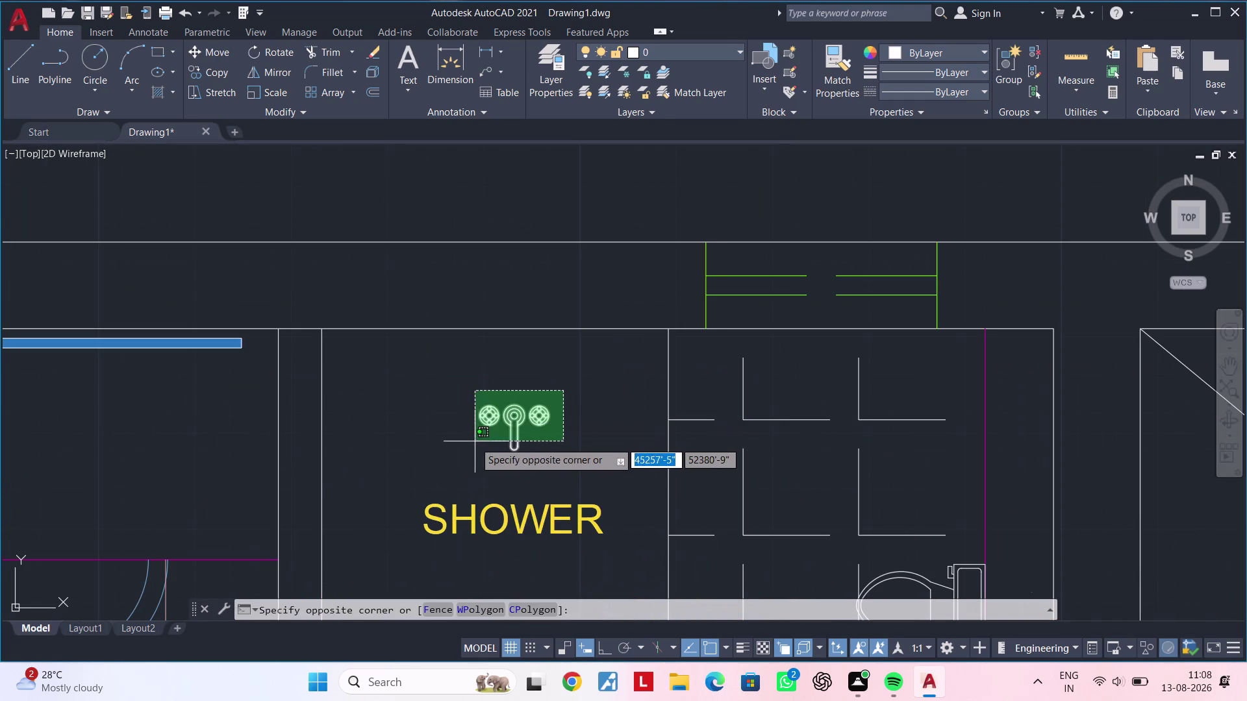
click(452, 456)
text(m)
key(space)
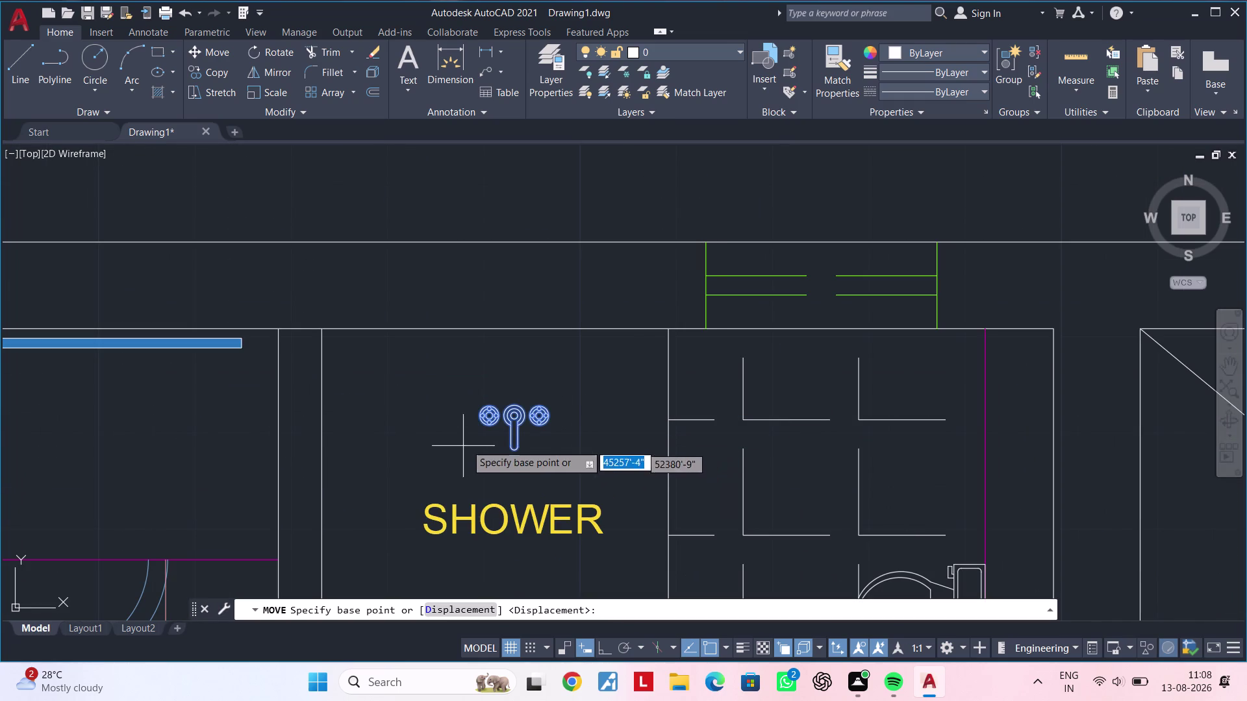
click(513, 402)
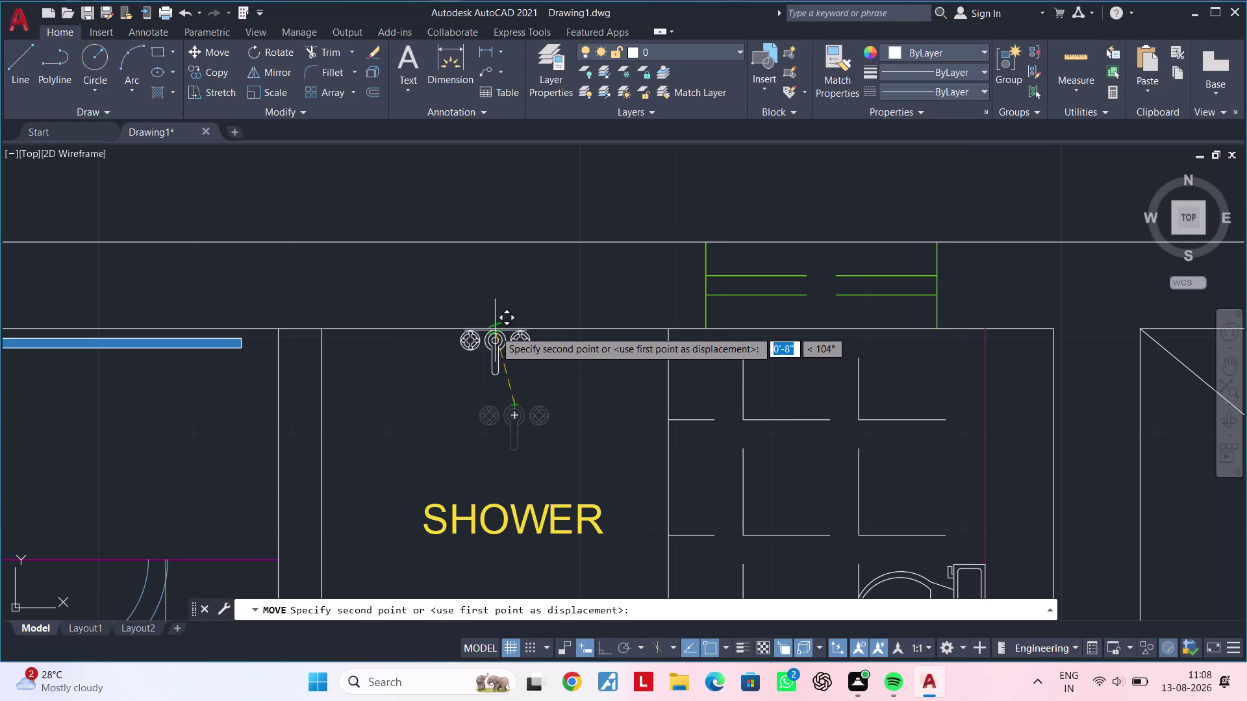
scroll(up, 3)
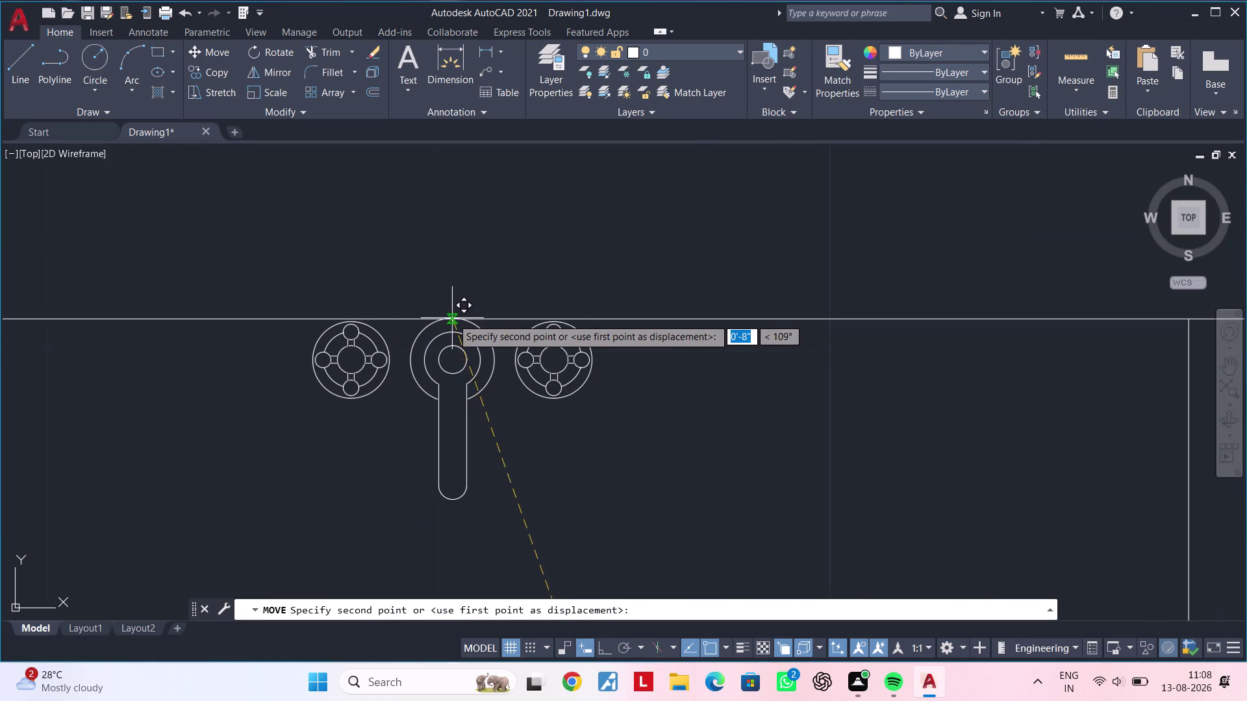
scroll(down, 3)
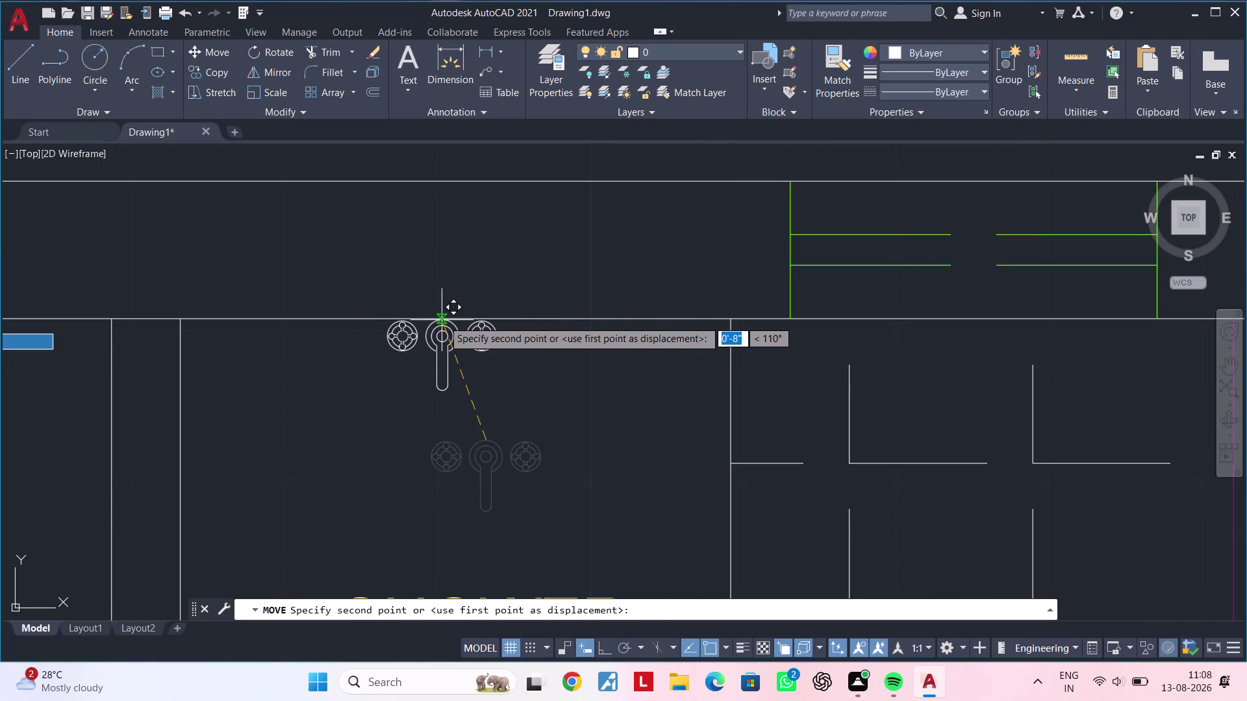
click(445, 319)
scroll(down, 3)
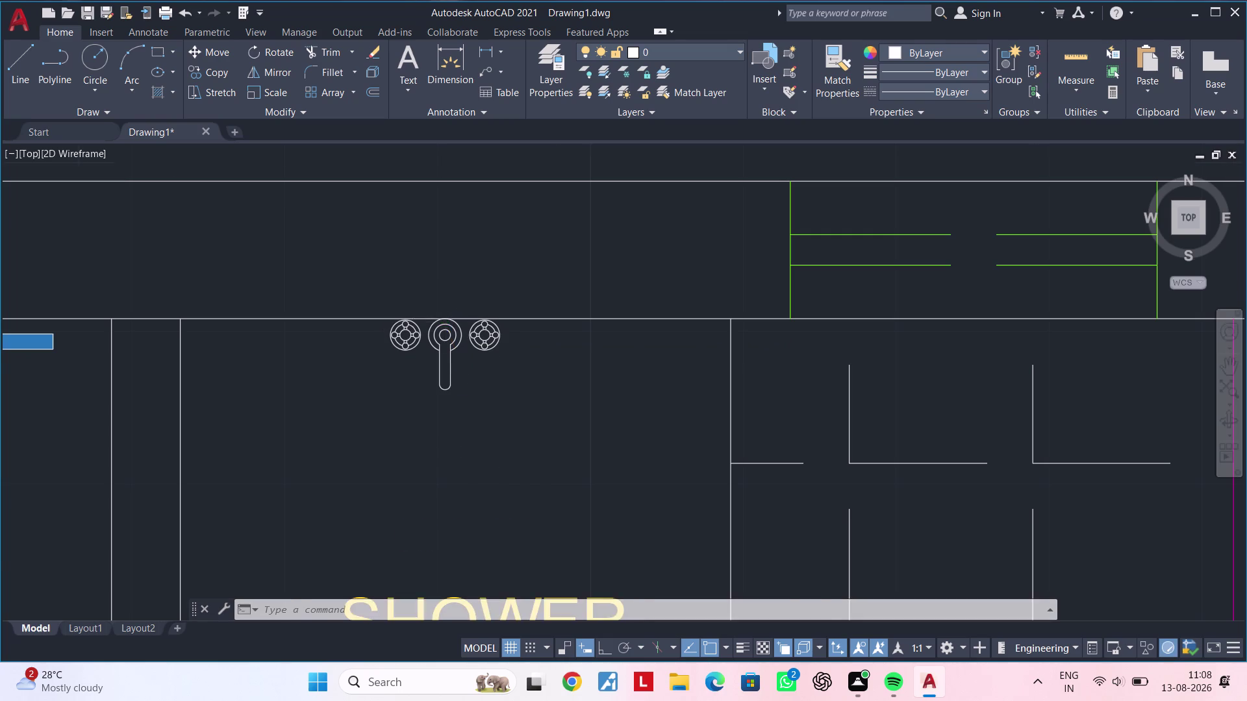
scroll(down, 3)
middle_drag(520, 405, 427, 419)
scroll(down, 3)
scroll(up, 3)
middle_drag(428, 421, 466, 427)
scroll(up, 3)
Move the faucet sideways to an adjusted spot along the wall.
click(232, 287)
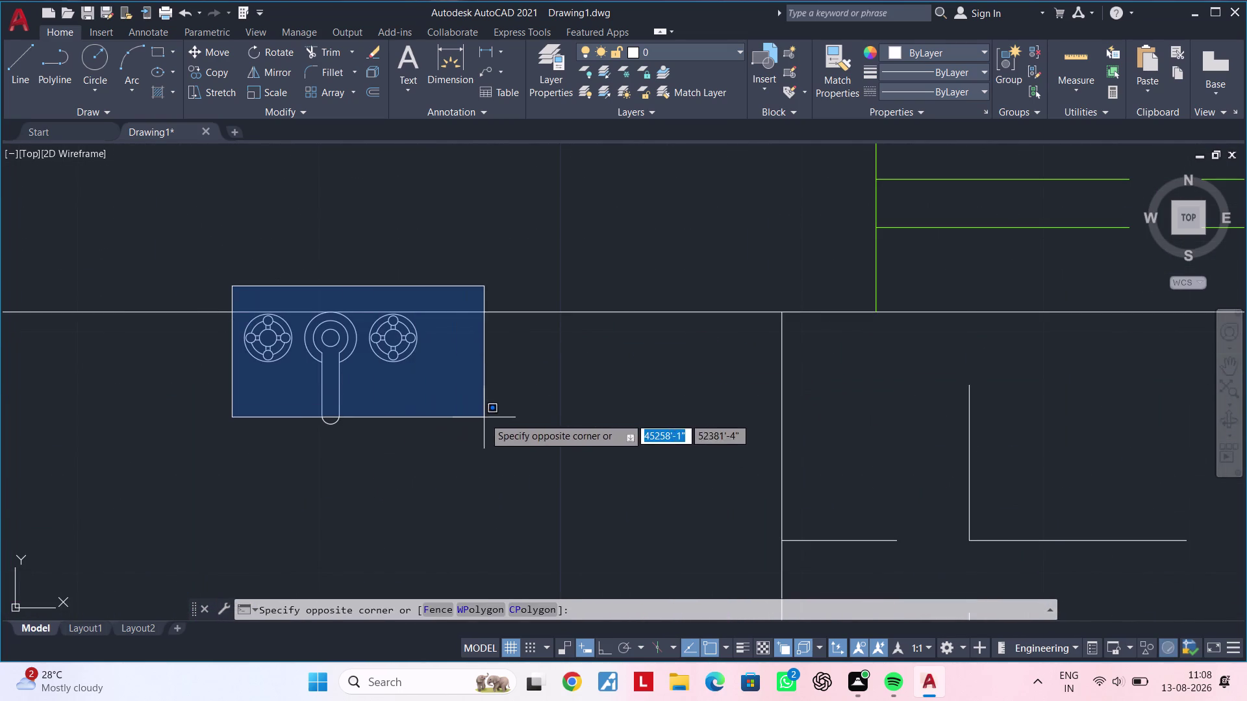
click(468, 454)
text(m)
key(space)
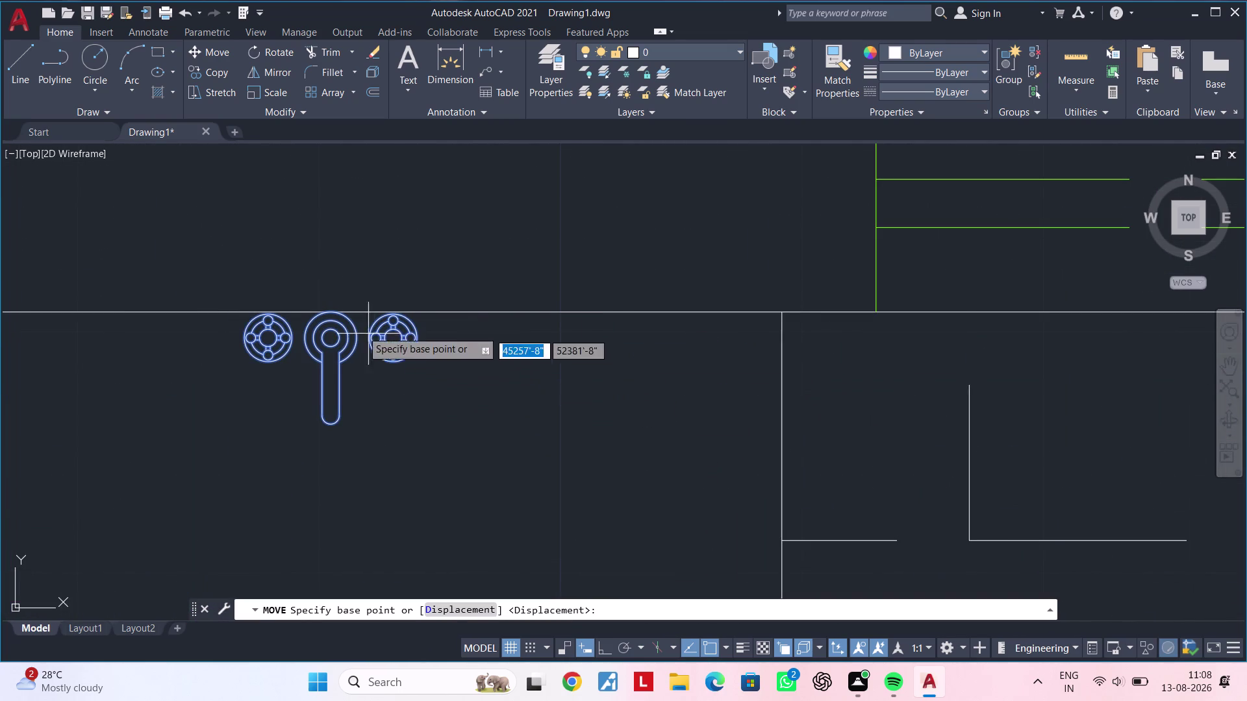
click(330, 312)
click(381, 312)
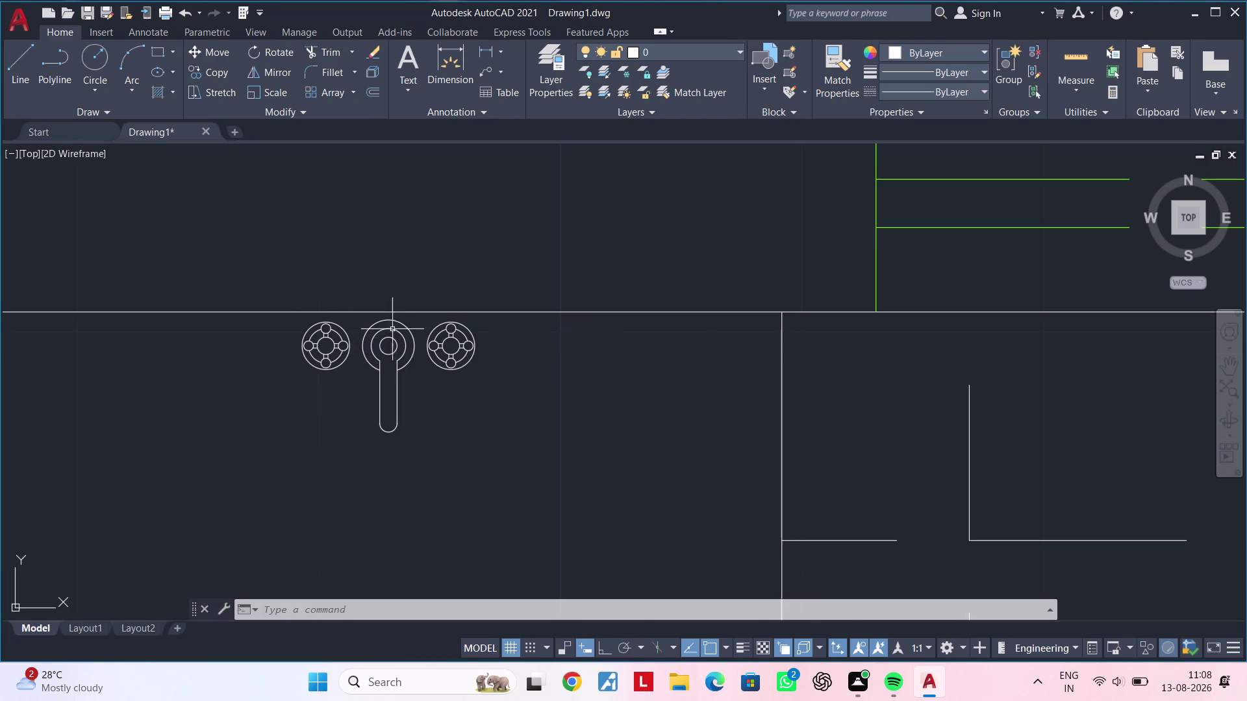
key(Escape)
scroll(down, 3)
middle_drag(449, 406, 446, 488)
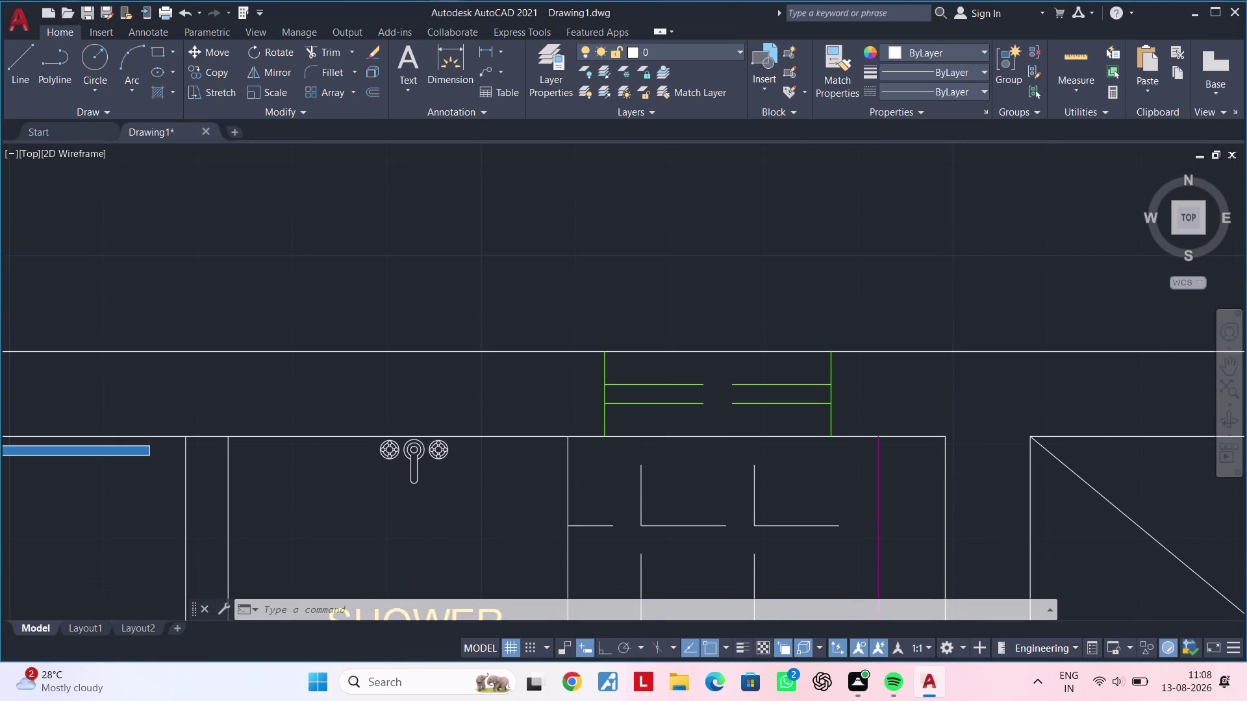
middle_drag(444, 482, 445, 503)
scroll(up, 3)
middle_drag(429, 492, 422, 541)
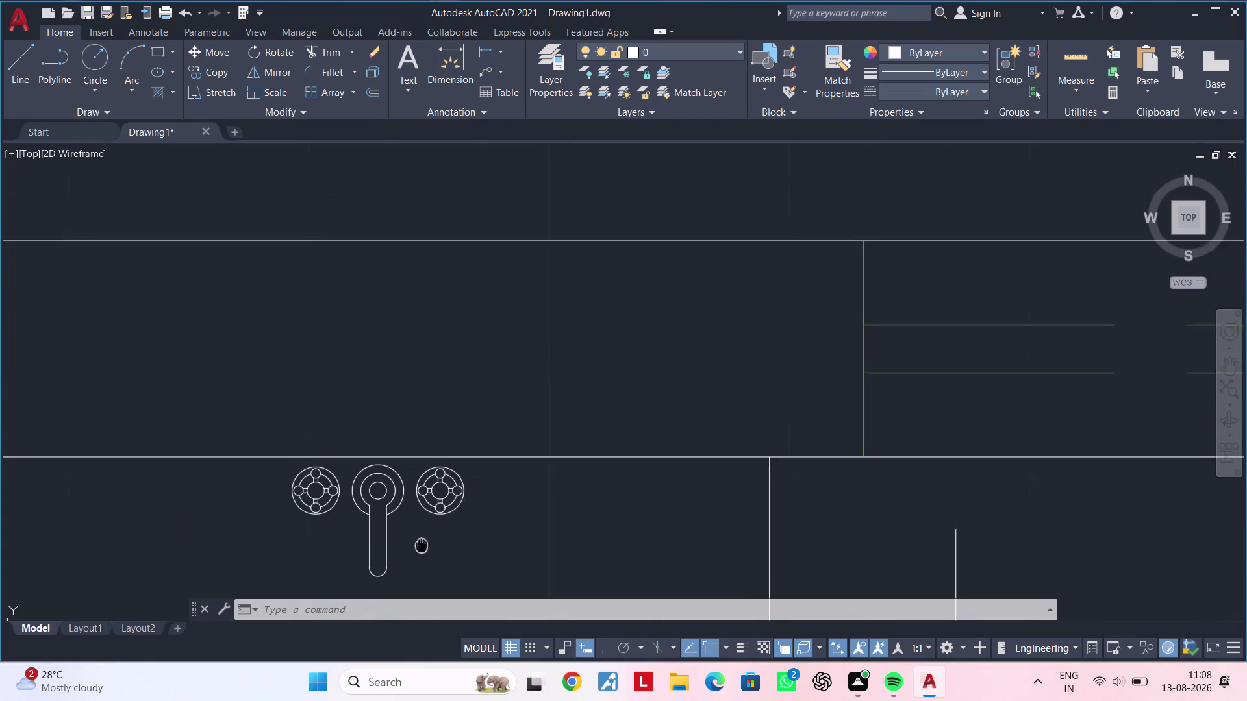
middle_drag(421, 541, 420, 546)
middle_drag(401, 507, 404, 424)
Snap the faucet's top point onto the shower wall line.
double_click(277, 368)
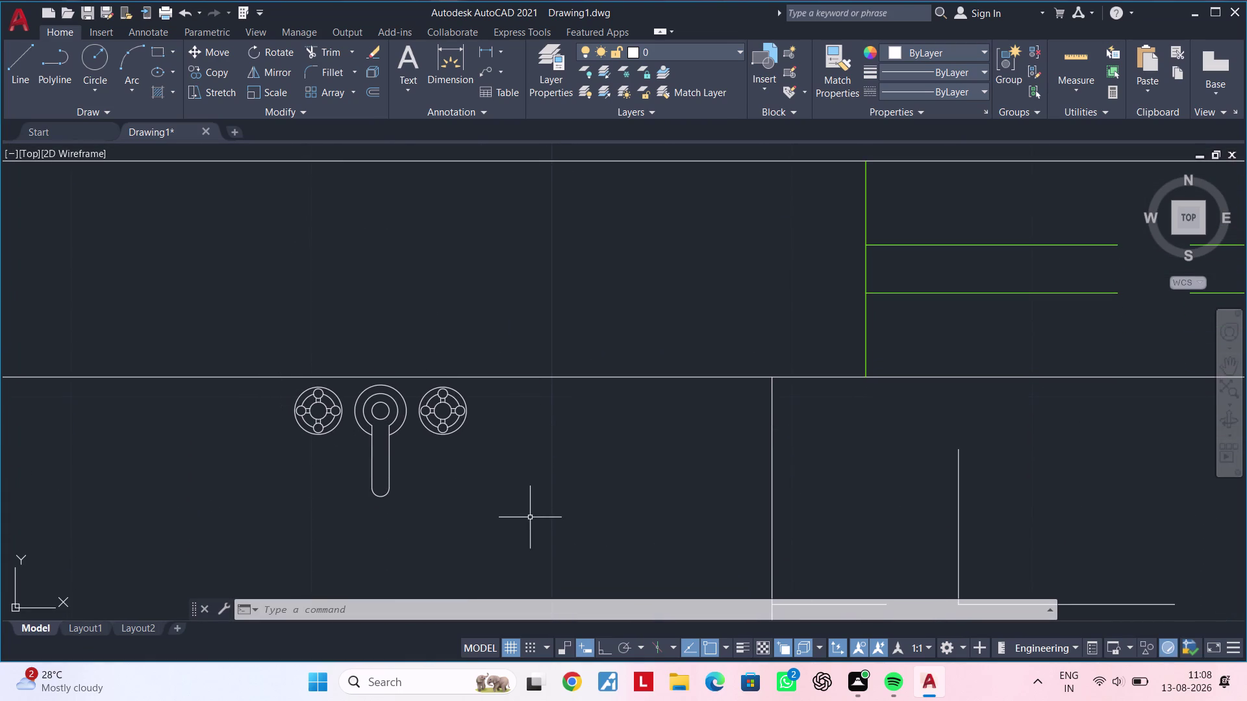
drag(267, 373, 273, 375)
click(503, 519)
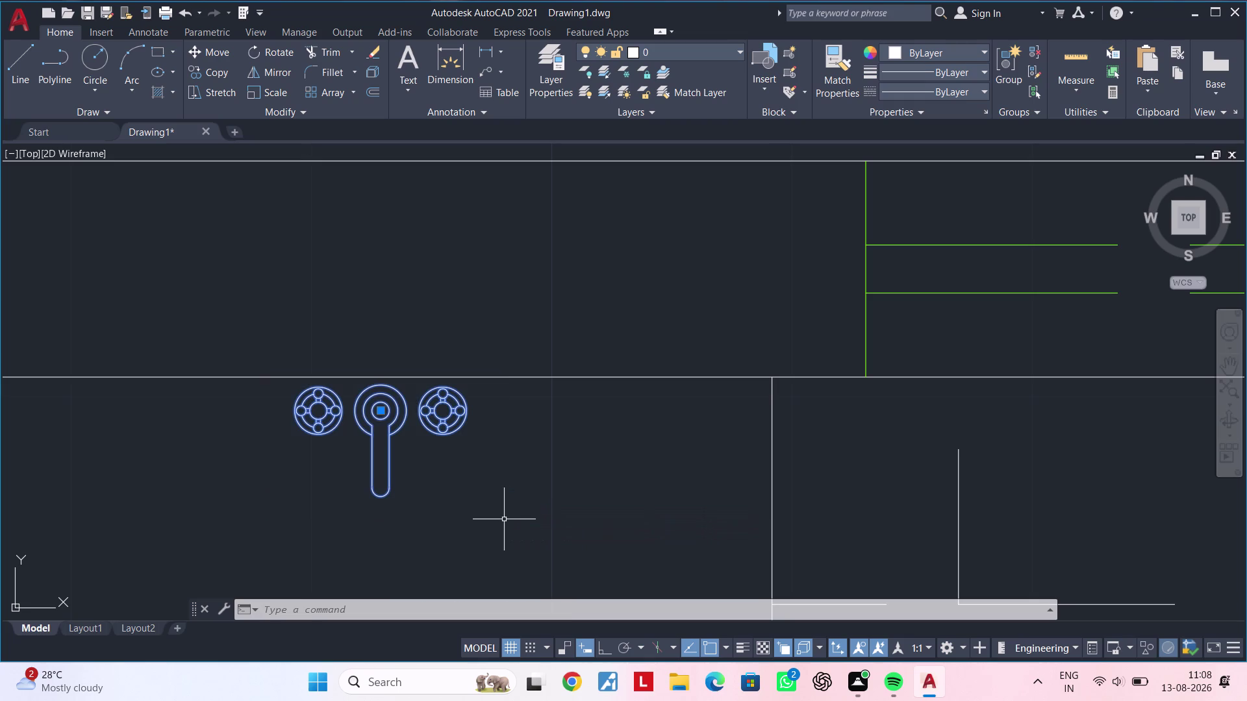
key(m)
key(space)
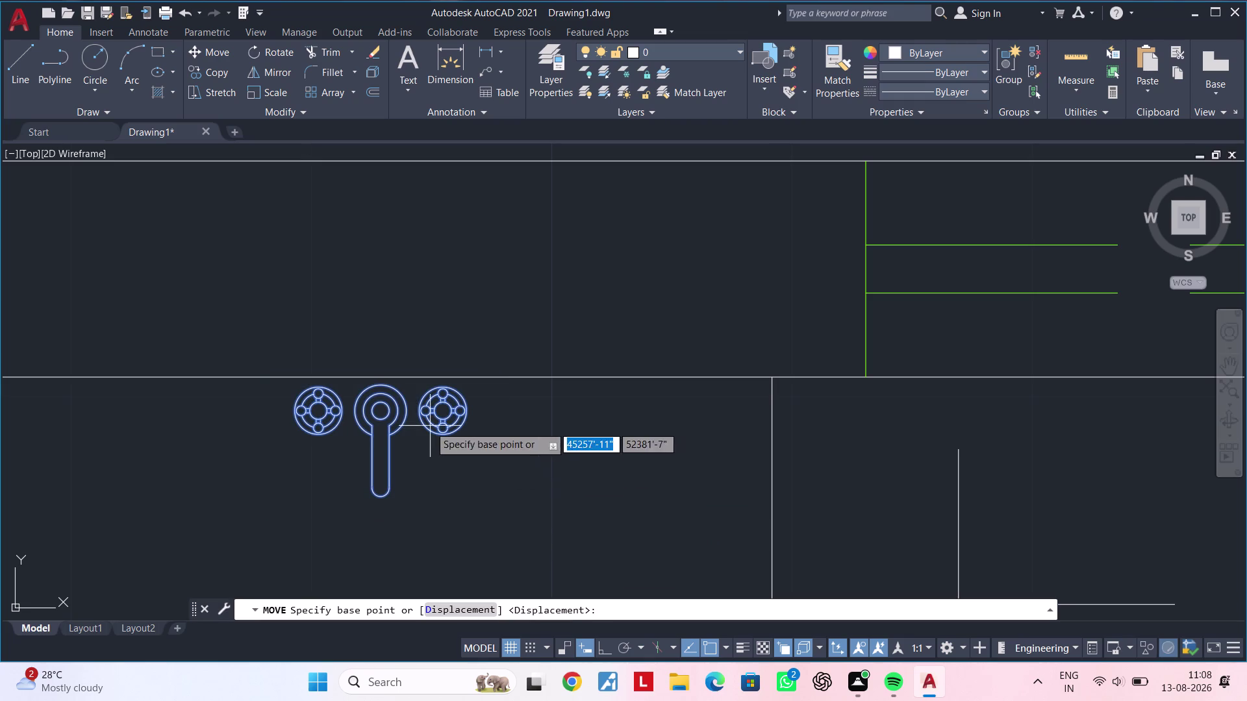
scroll(up, 3)
click(380, 385)
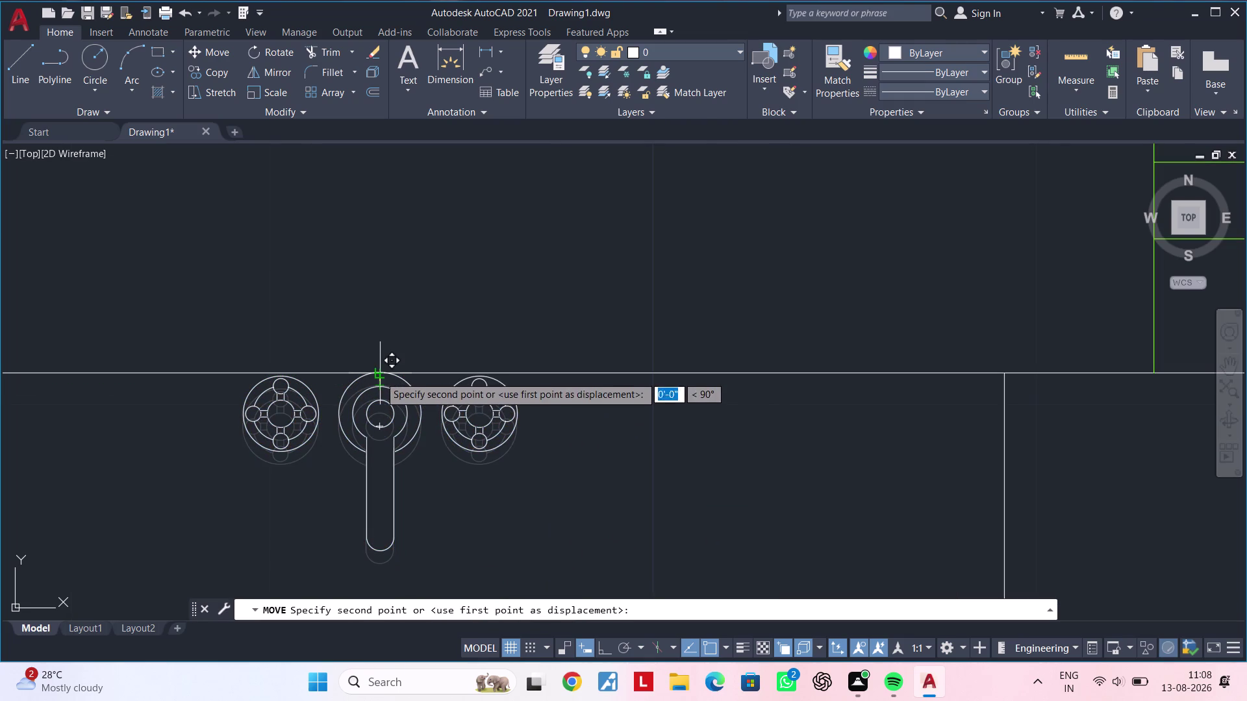
click(379, 376)
scroll(down, 3)
scroll(down, 3)
middle_drag(514, 473, 453, 474)
key(Escape)
key(Escape)
Window-select the faucet fixture again, cancelling a move command.
drag(359, 430, 395, 459)
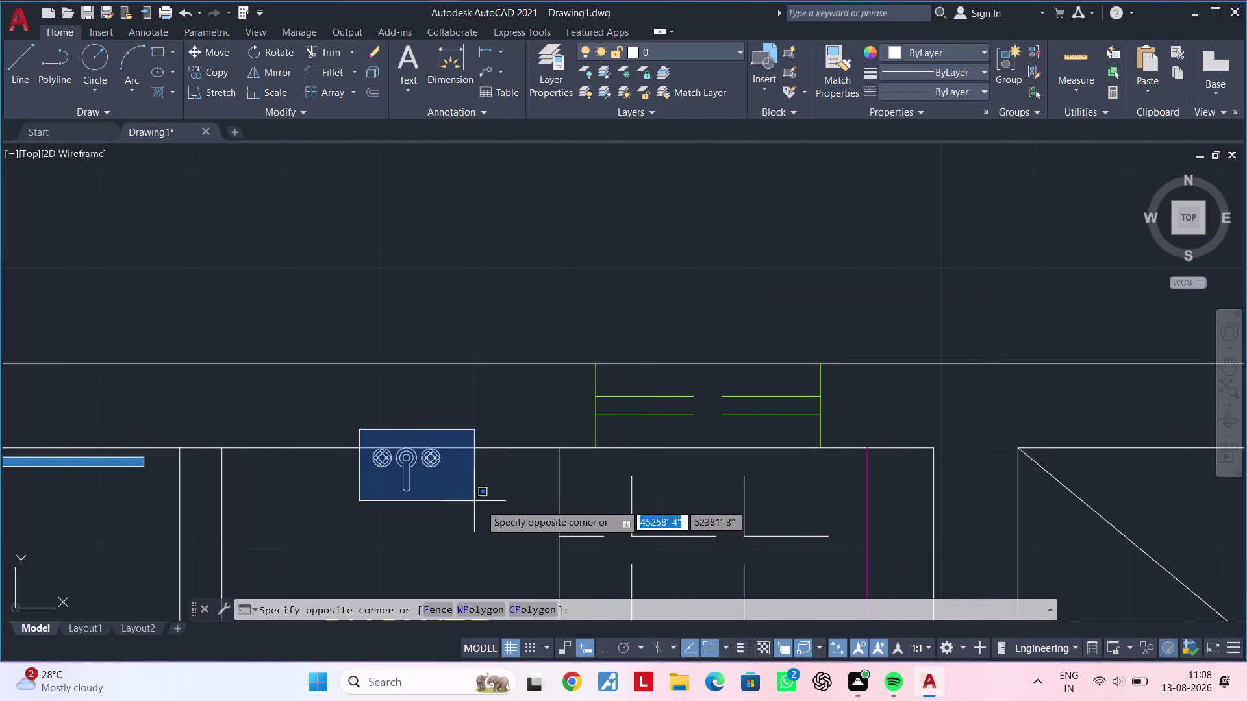
click(504, 517)
key(m)
key(Escape)
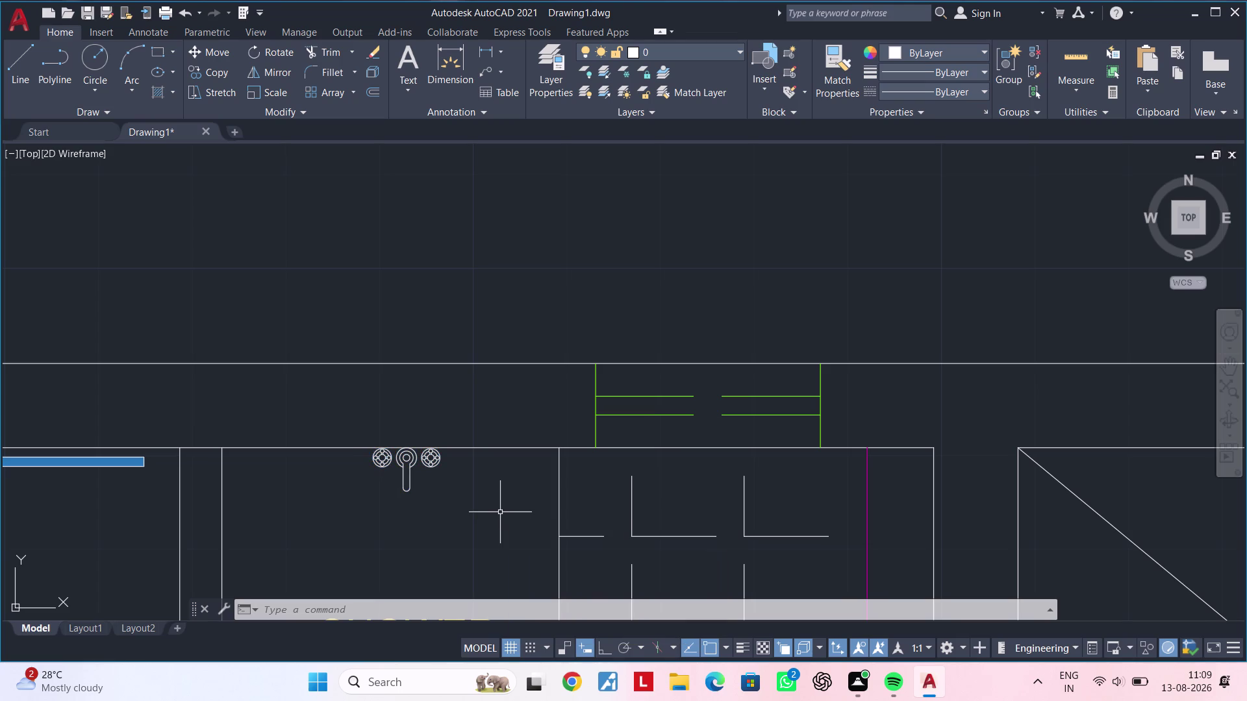
key(Escape)
drag(361, 437, 382, 458)
Copy the shower faucet, with Ortho on, onto the other shower's top wall.
click(450, 500)
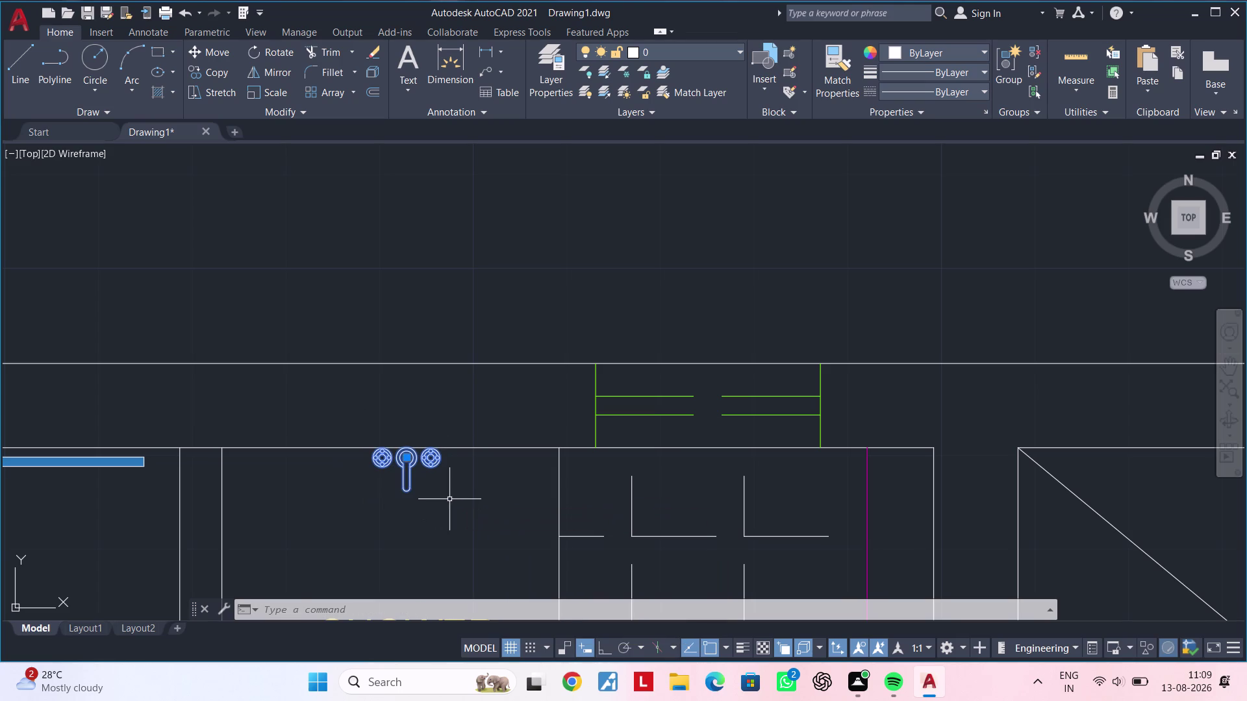
key(c)
key(o)
key(space)
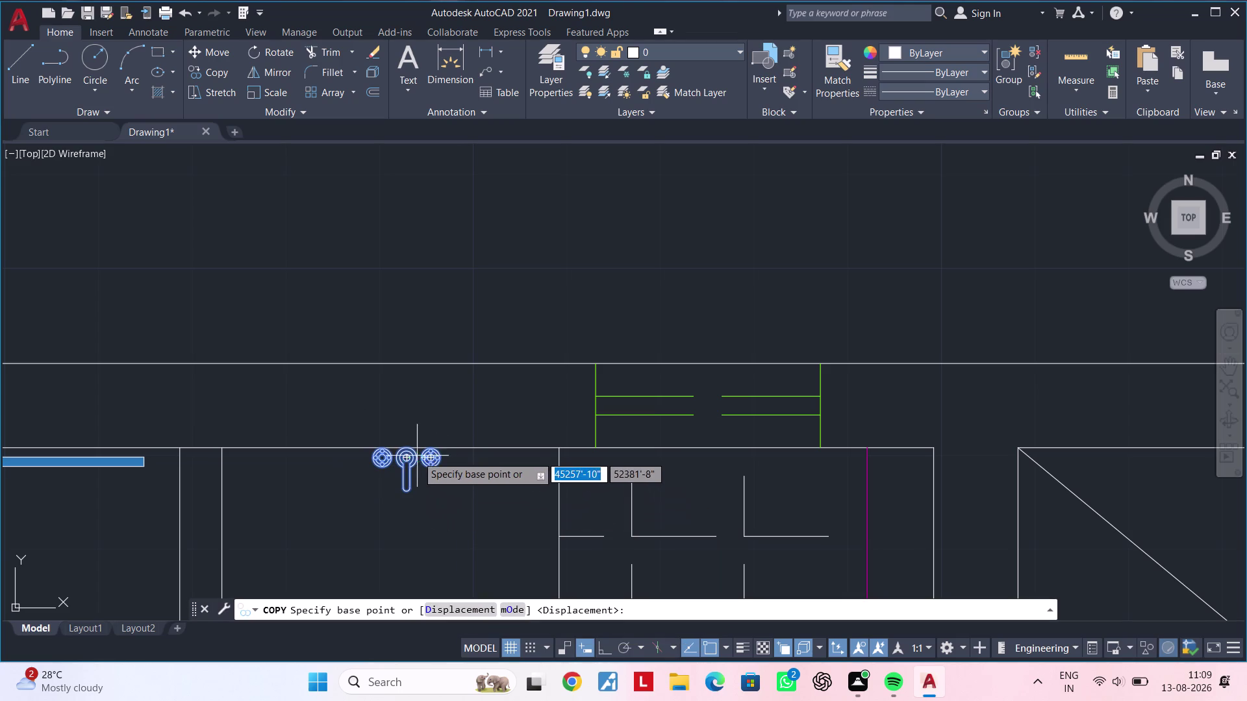
click(405, 448)
scroll(down, 3)
middle_drag(829, 492, 293, 465)
middle_drag(870, 473, 759, 472)
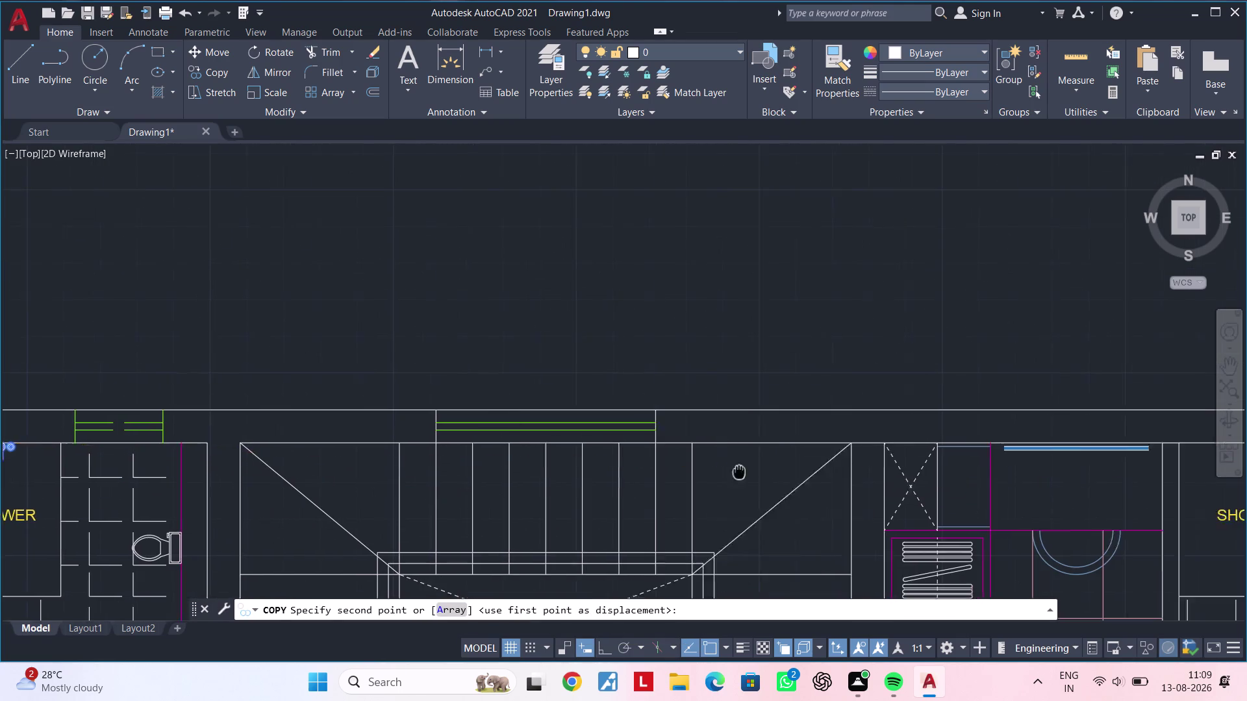
middle_drag(760, 472, 406, 472)
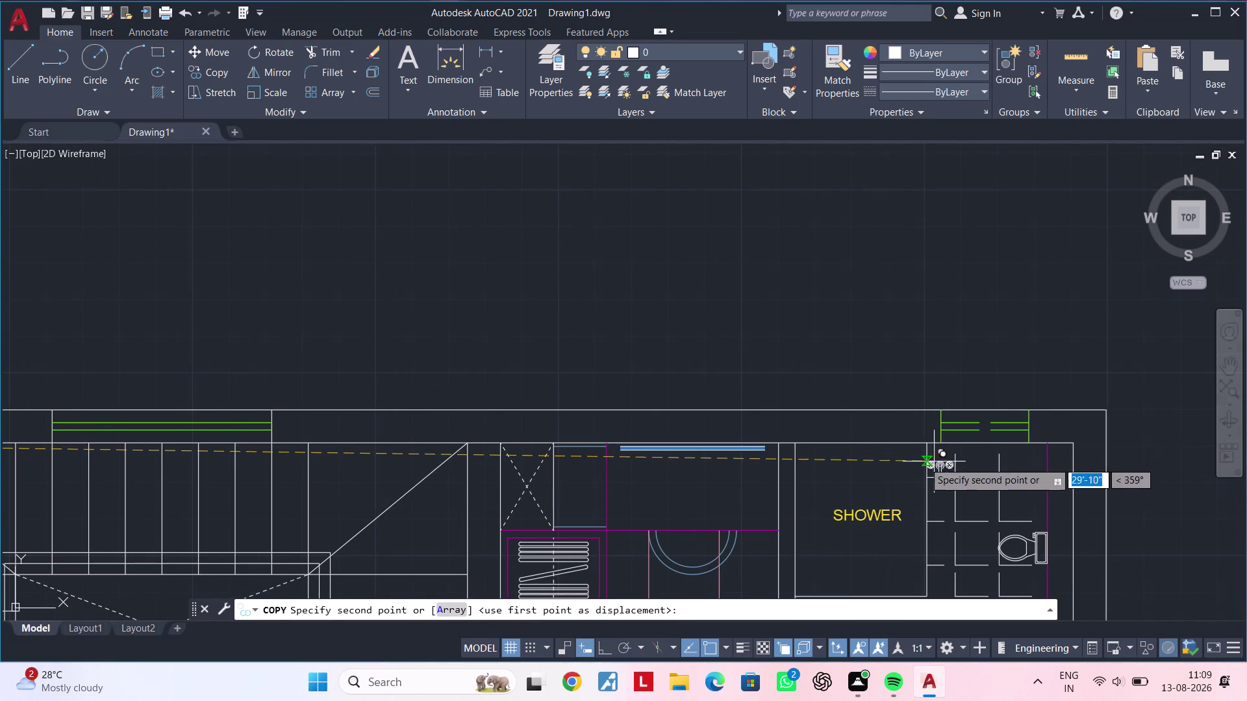
key(F8)
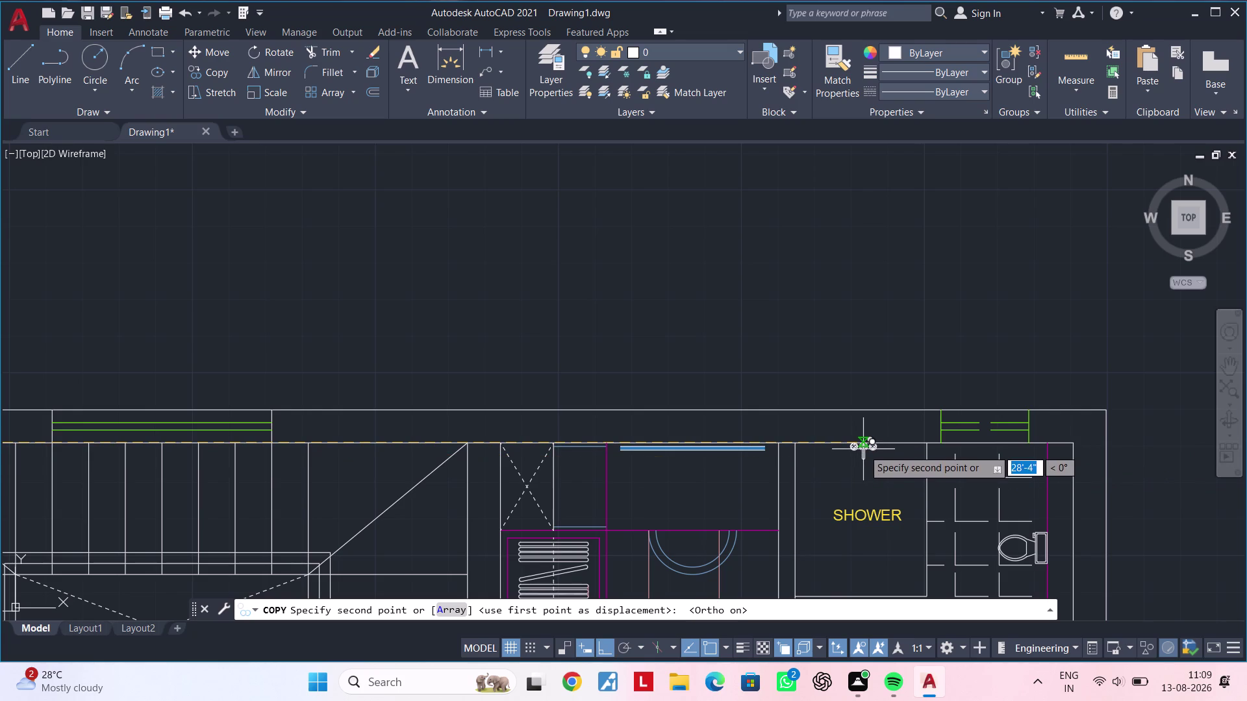
click(864, 453)
scroll(up, 3)
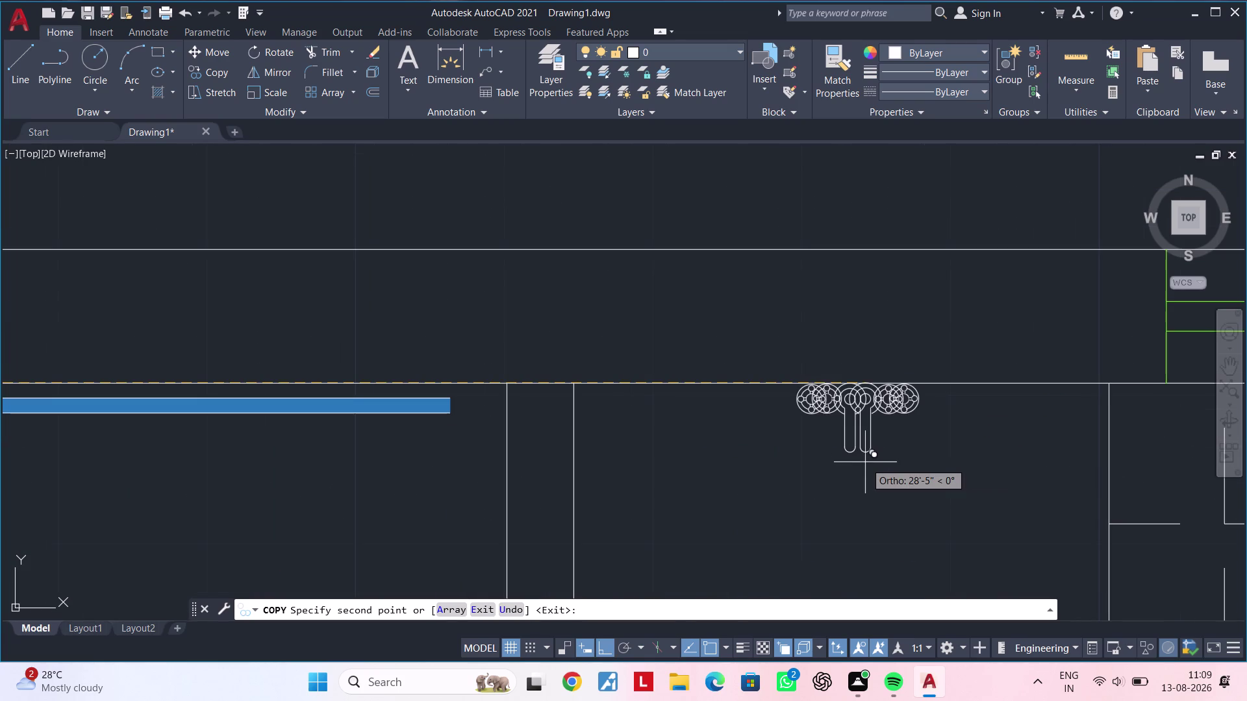
key(Escape)
key(Escape)
Pan across the floor plan to review both showers' faucets.
scroll(down, 3)
scroll(down, 3)
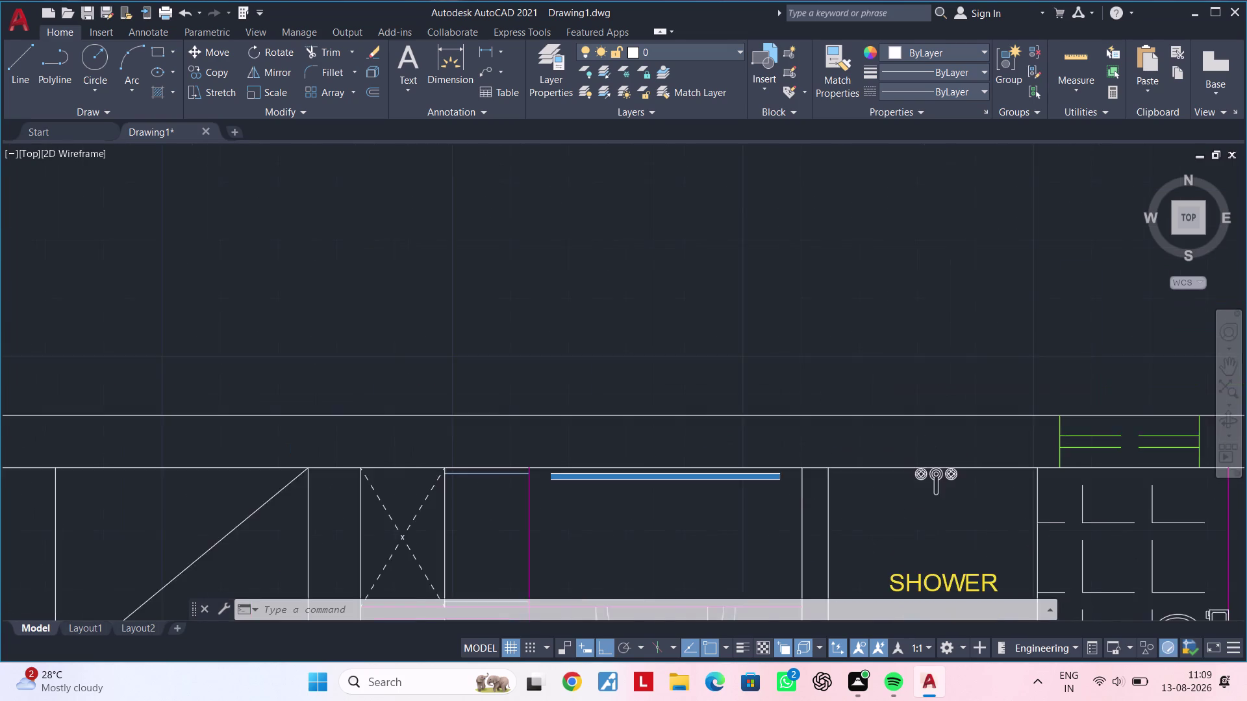
middle_drag(987, 527, 861, 377)
key(Escape)
scroll(down, 3)
middle_drag(847, 444, 894, 414)
key(Escape)
key(Escape)
middle_drag(788, 429, 907, 384)
key(Escape)
key(Escape)
middle_drag(851, 414, 864, 332)
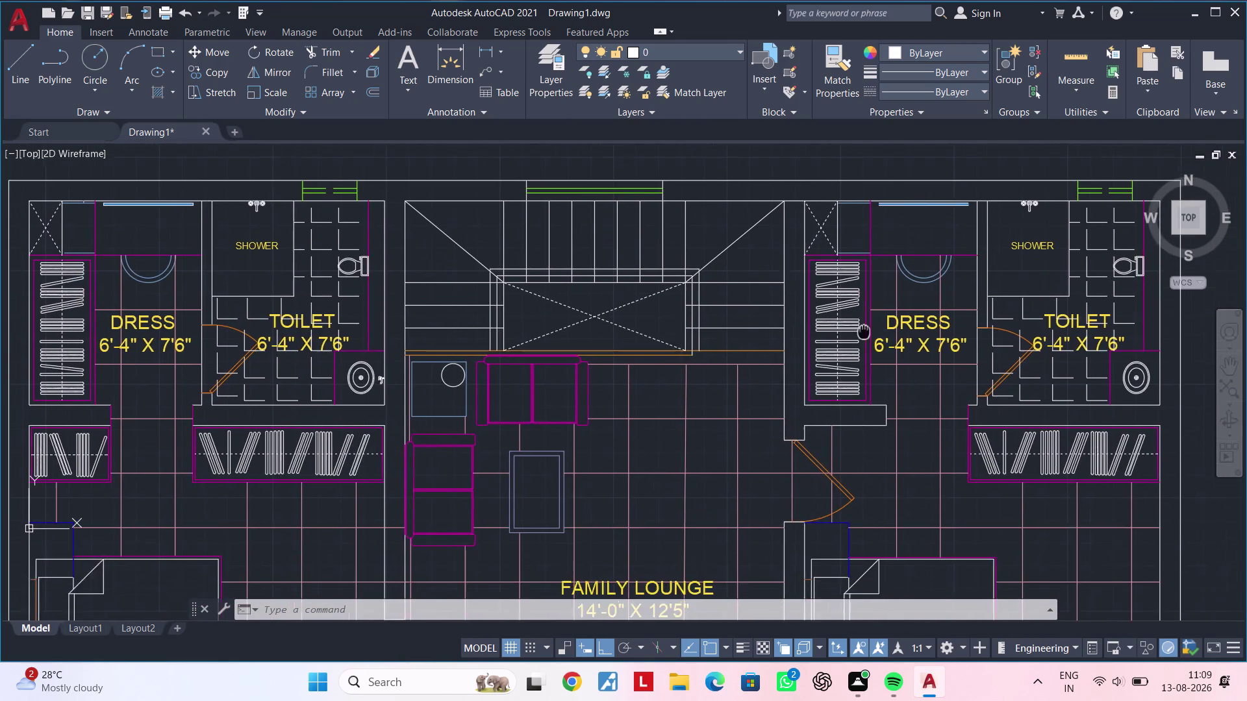
scroll(down, 3)
middle_drag(854, 403, 800, 312)
scroll(up, 3)
middle_drag(772, 349, 701, 399)
key(Escape)
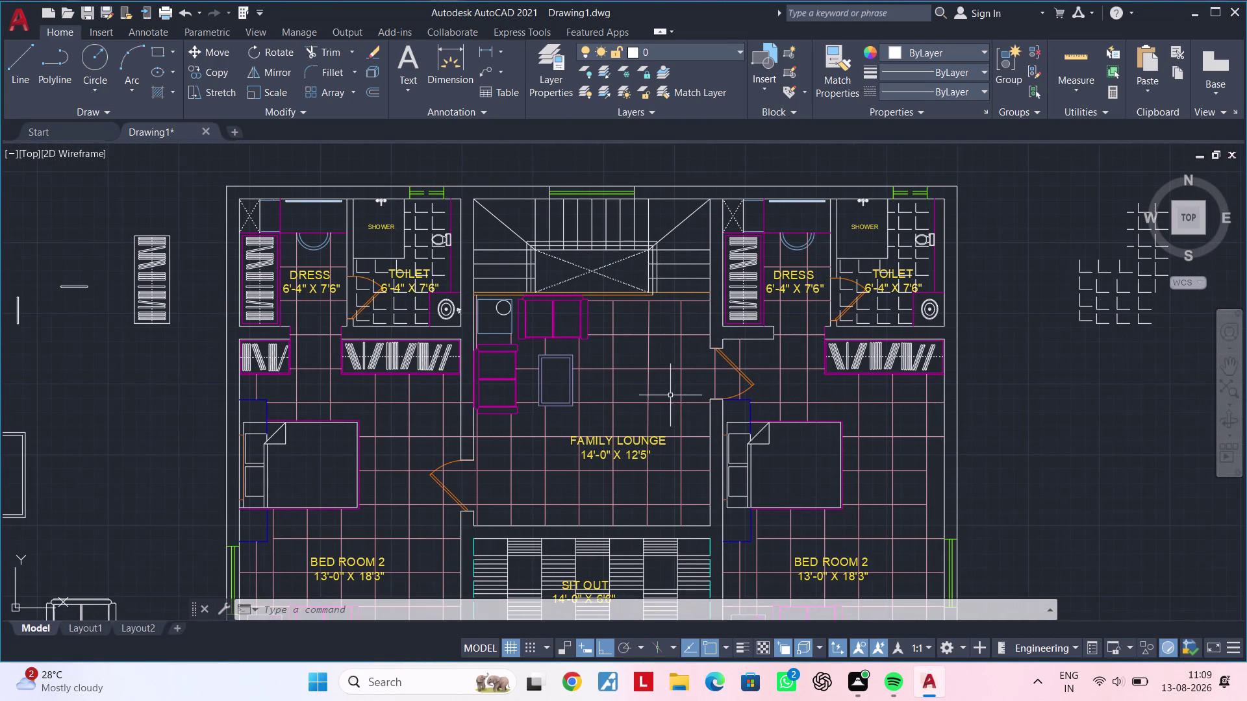
key(Escape)
middle_click(675, 357)
key(Escape)
middle_drag(702, 468, 715, 399)
key(Escape)
key(Escape)
middle_drag(807, 471, 799, 380)
key(Escape)
key(Escape)
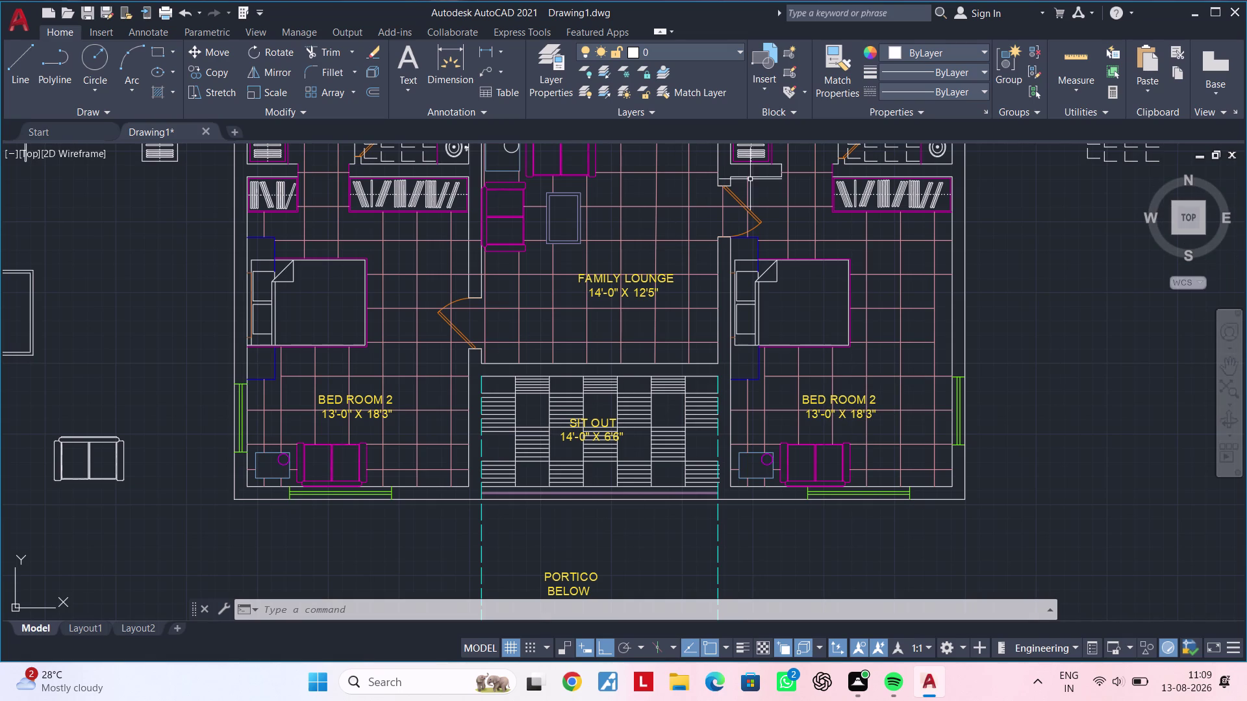
middle_drag(749, 189, 660, 315)
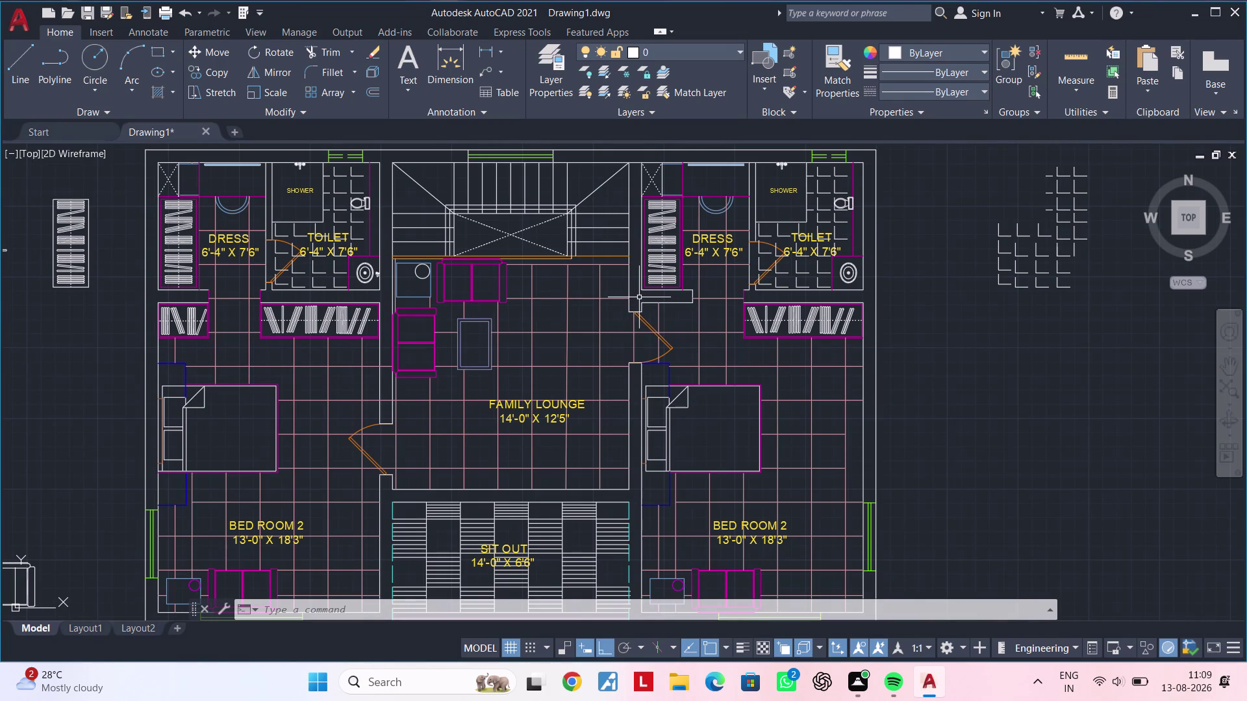
middle_drag(644, 329, 630, 358)
scroll(up, 3)
Select the Dress room wardrobe's dashed centre line and pick a new Object Color.
click(660, 274)
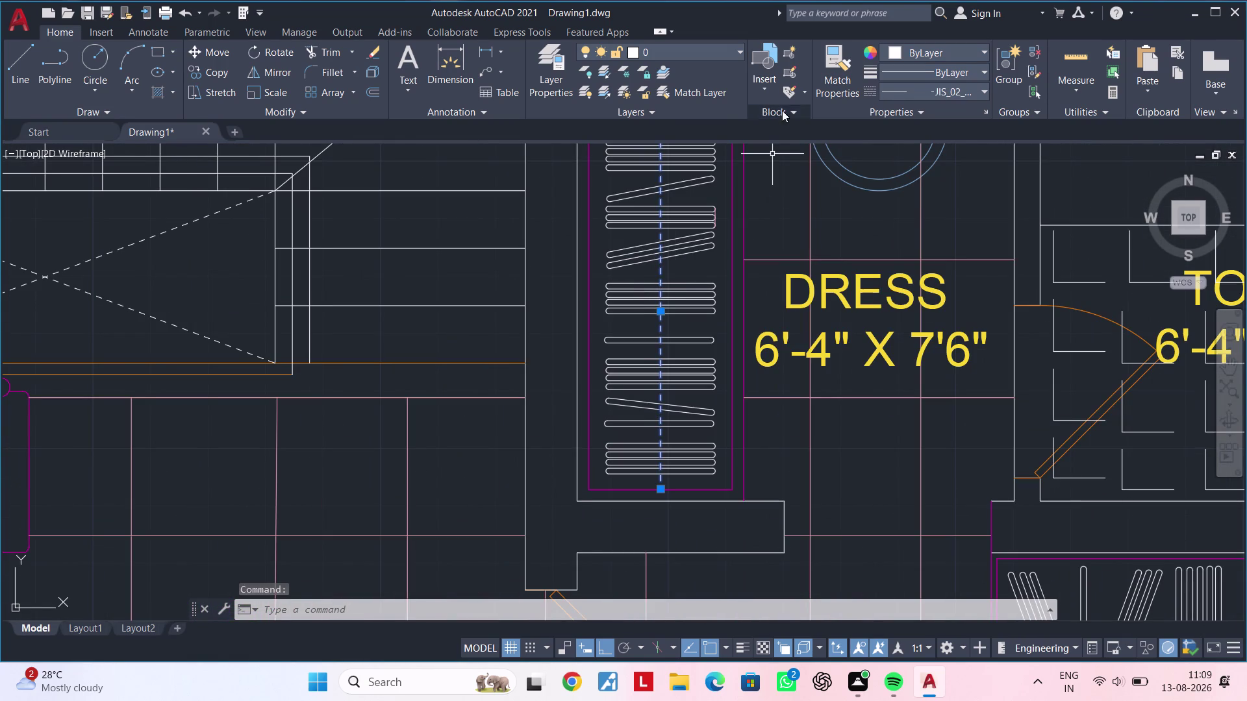
click(899, 47)
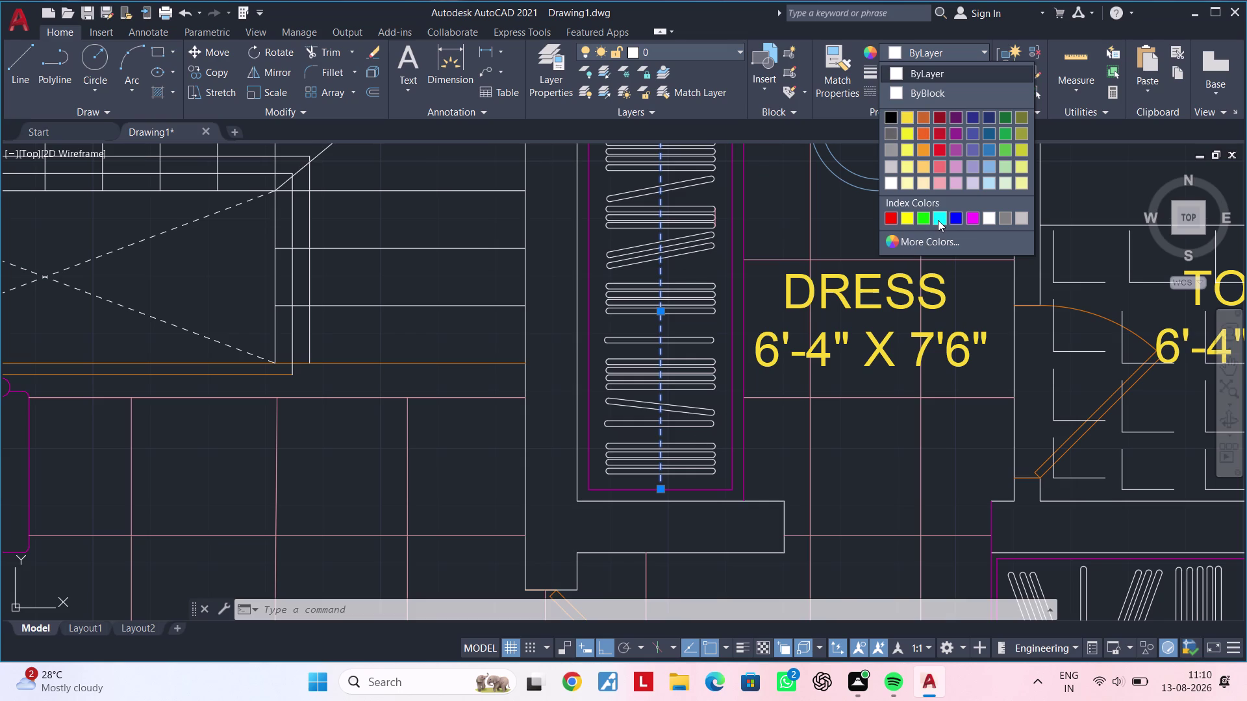
click(939, 130)
scroll(down, 3)
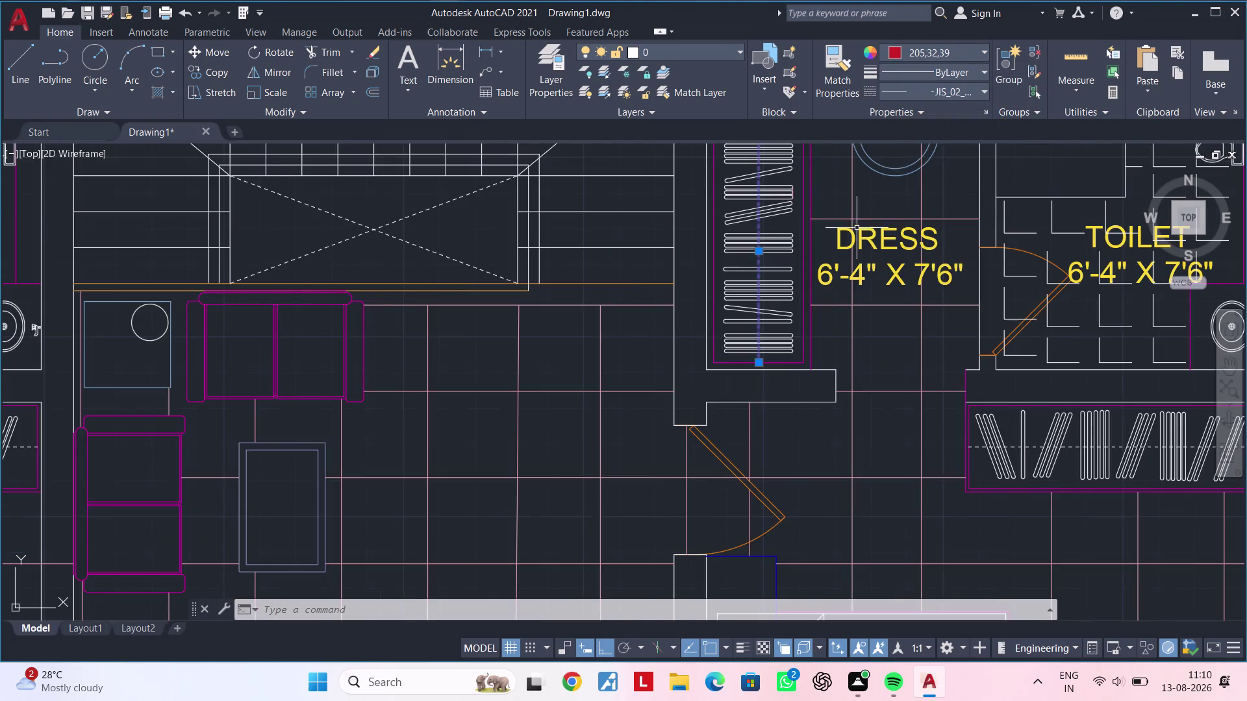
scroll(down, 3)
middle_drag(824, 251, 827, 341)
key(Escape)
key(Escape)
key(Escape)
scroll(up, 3)
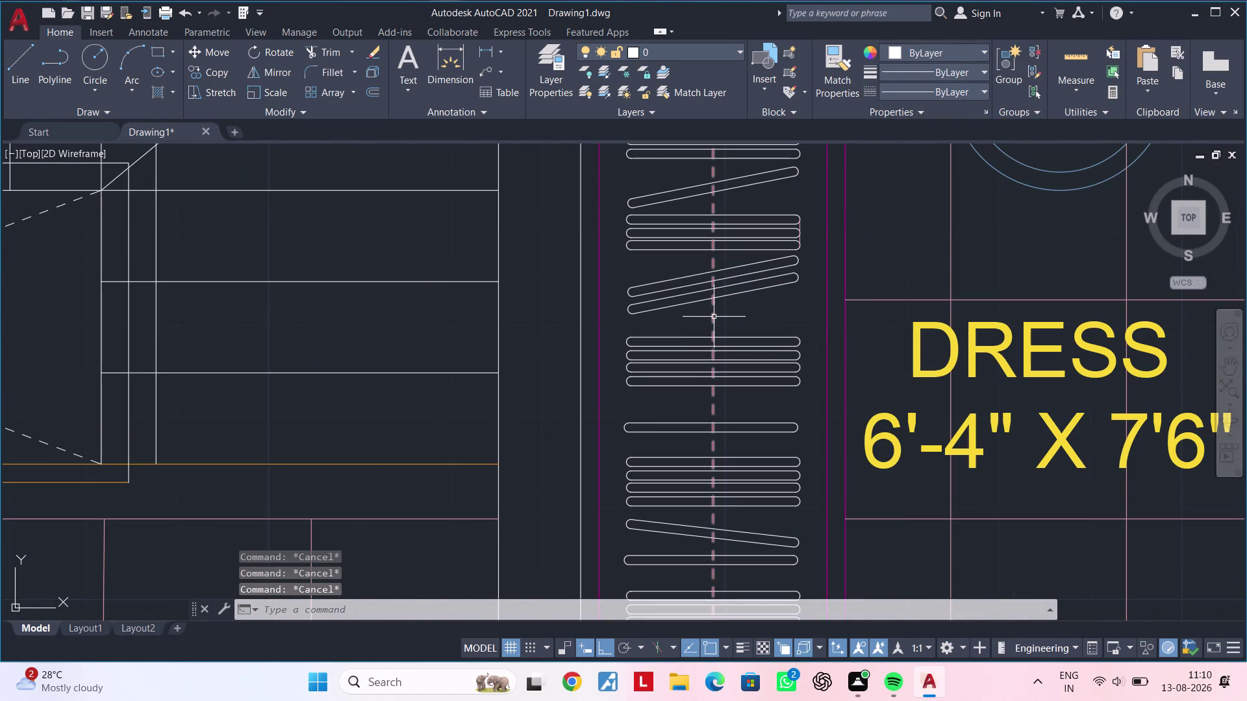
Reselect the centre line, reopen its colour choices, then pan back over the full plan.
click(713, 317)
click(889, 52)
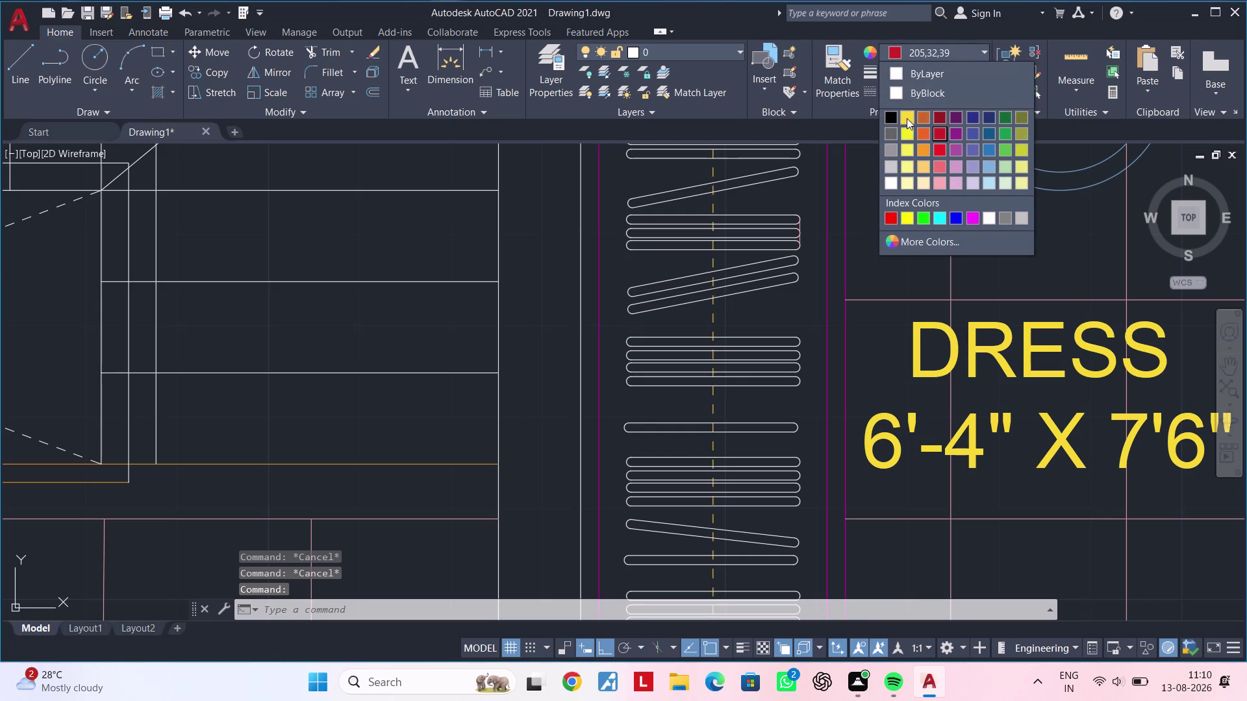
click(900, 69)
key(Escape)
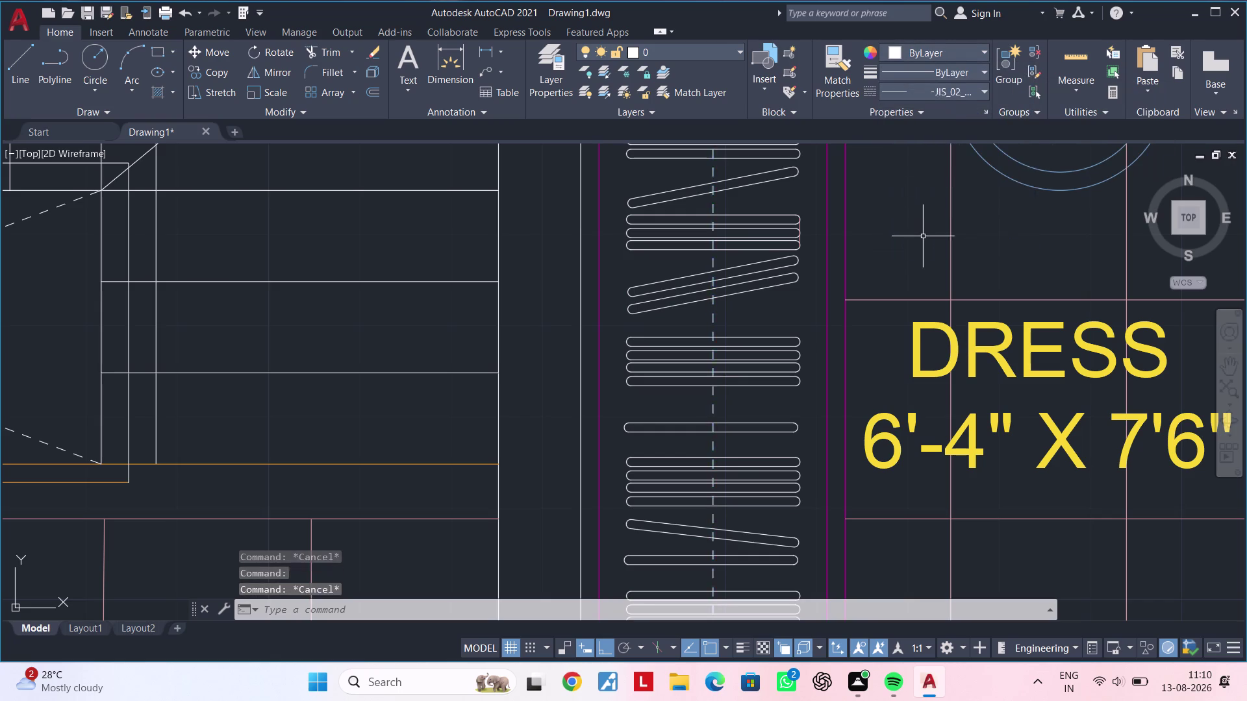
key(Escape)
scroll(down, 3)
middle_drag(930, 277, 696, 302)
key(Escape)
key(Escape)
key(Escape)
scroll(down, 3)
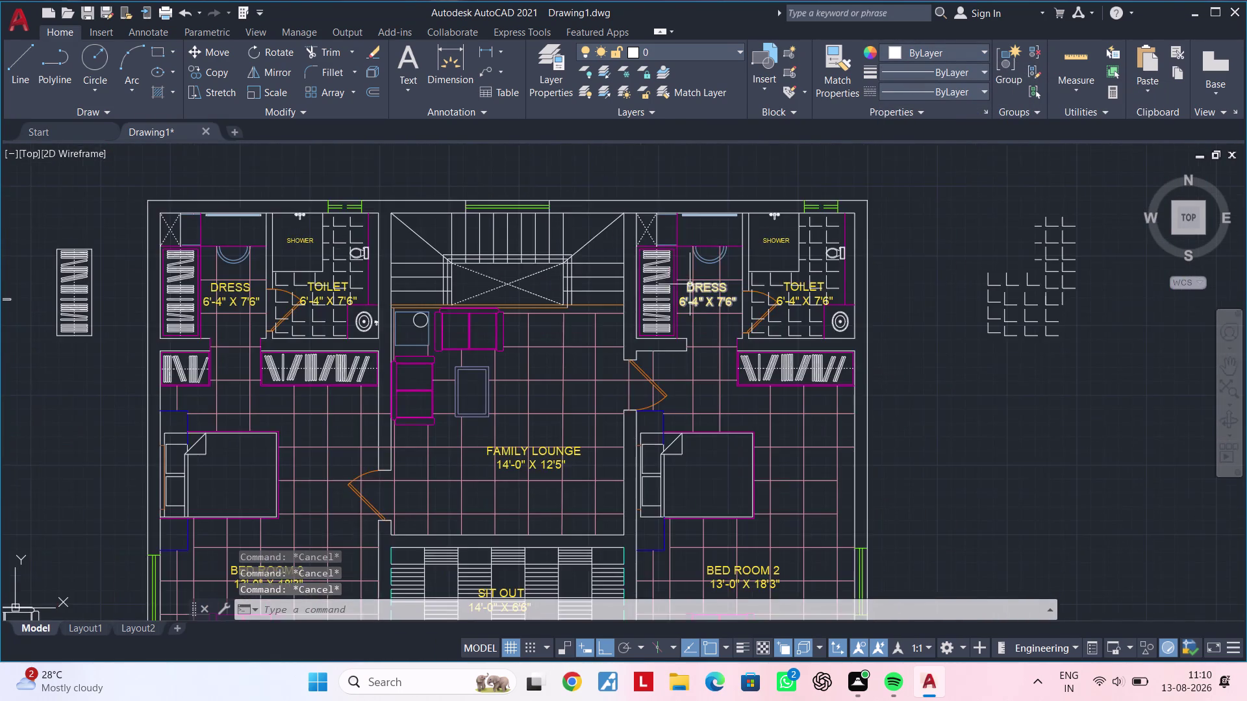
scroll(down, 3)
middle_drag(676, 335, 680, 270)
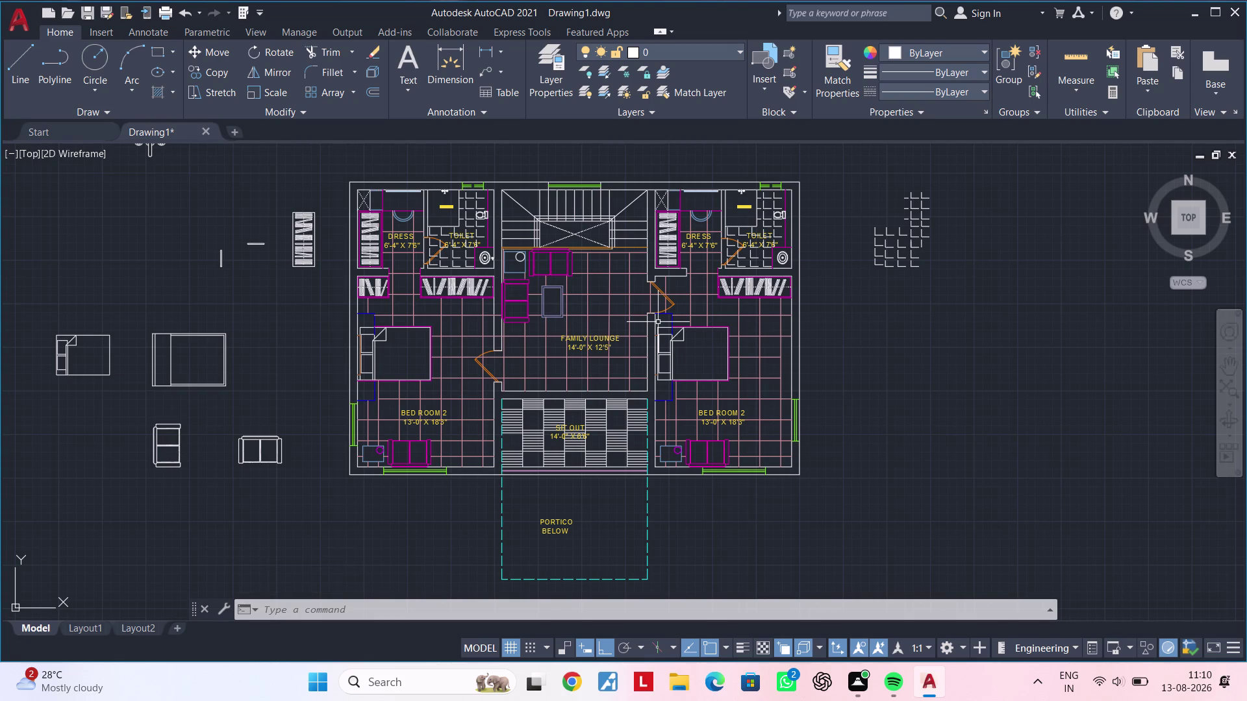
scroll(up, 3)
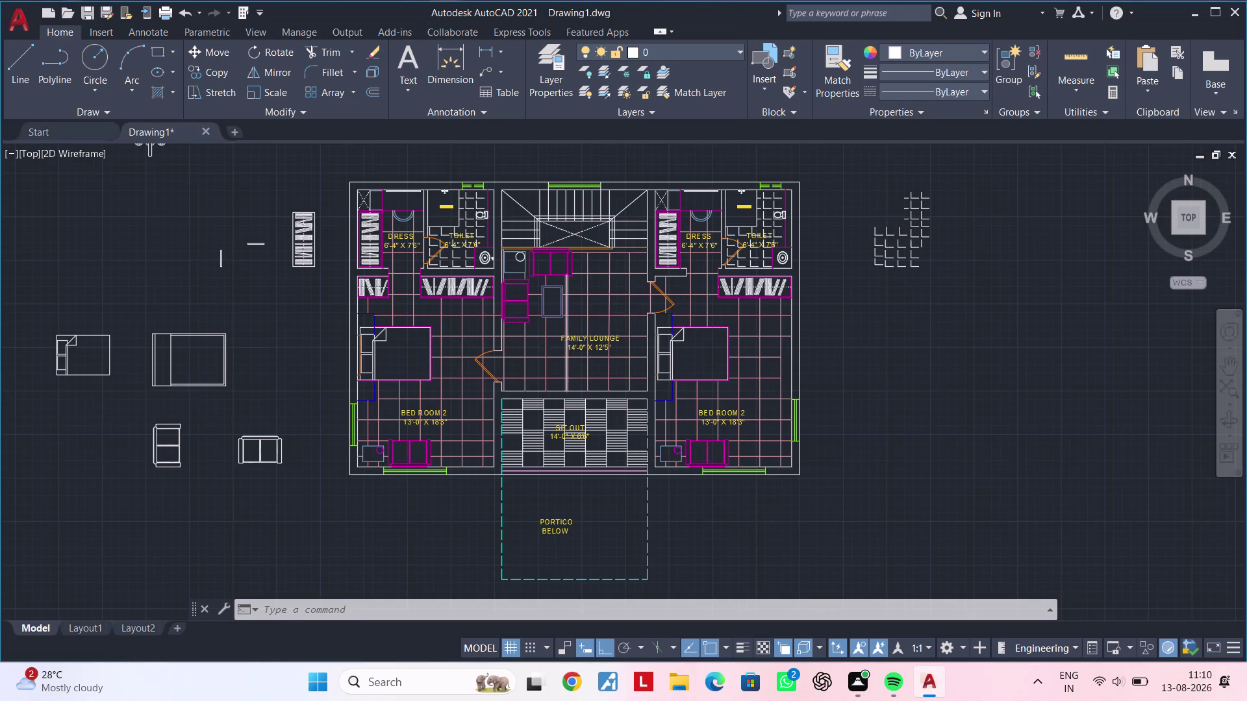
middle_drag(575, 376, 569, 312)
scroll(up, 3)
scroll(up, 3)
middle_drag(503, 512, 515, 425)
scroll(up, 3)
middle_drag(540, 447, 556, 372)
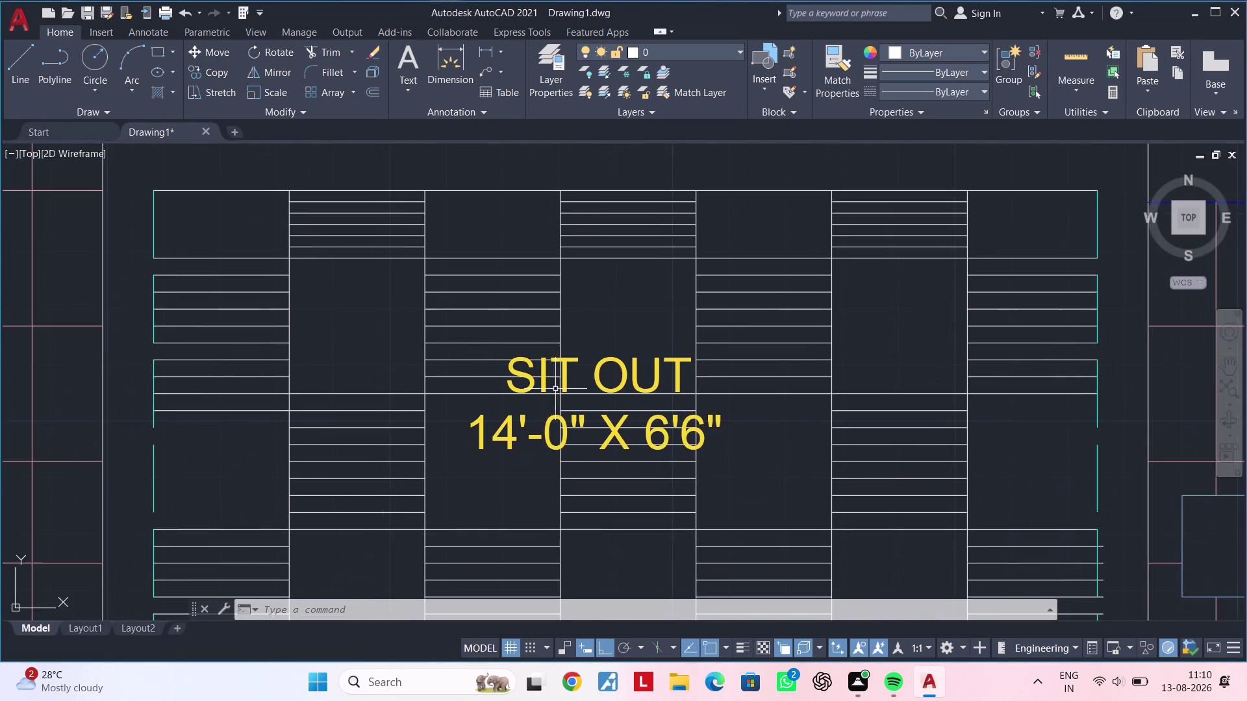
middle_drag(566, 516, 583, 431)
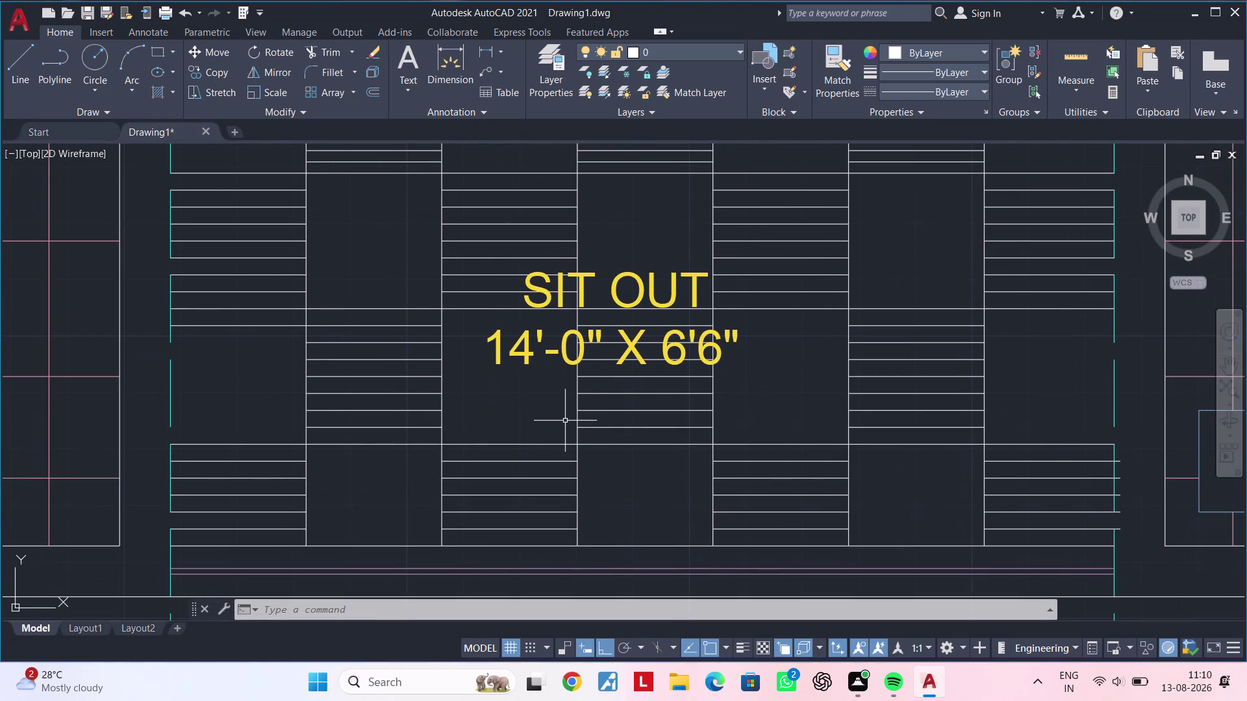
key(Escape)
middle_drag(578, 390, 594, 318)
key(Escape)
middle_drag(592, 385, 591, 302)
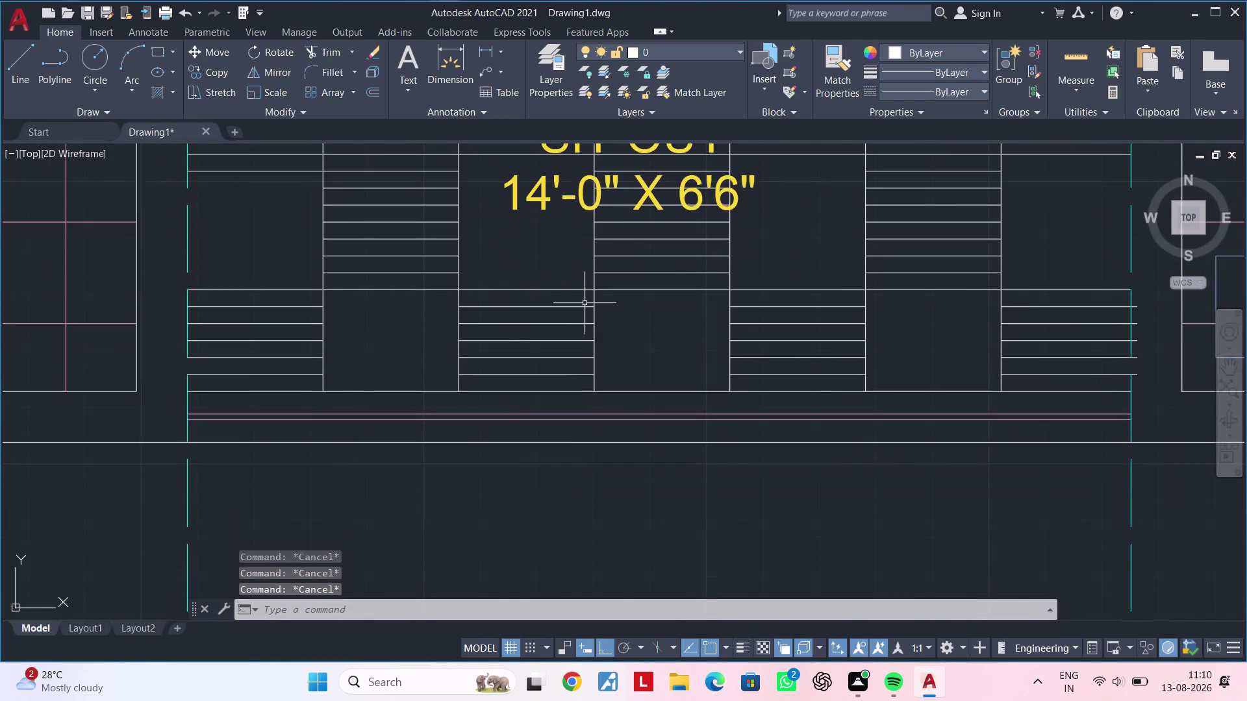
scroll(down, 3)
middle_drag(575, 358, 722, 268)
middle_drag(509, 340, 649, 303)
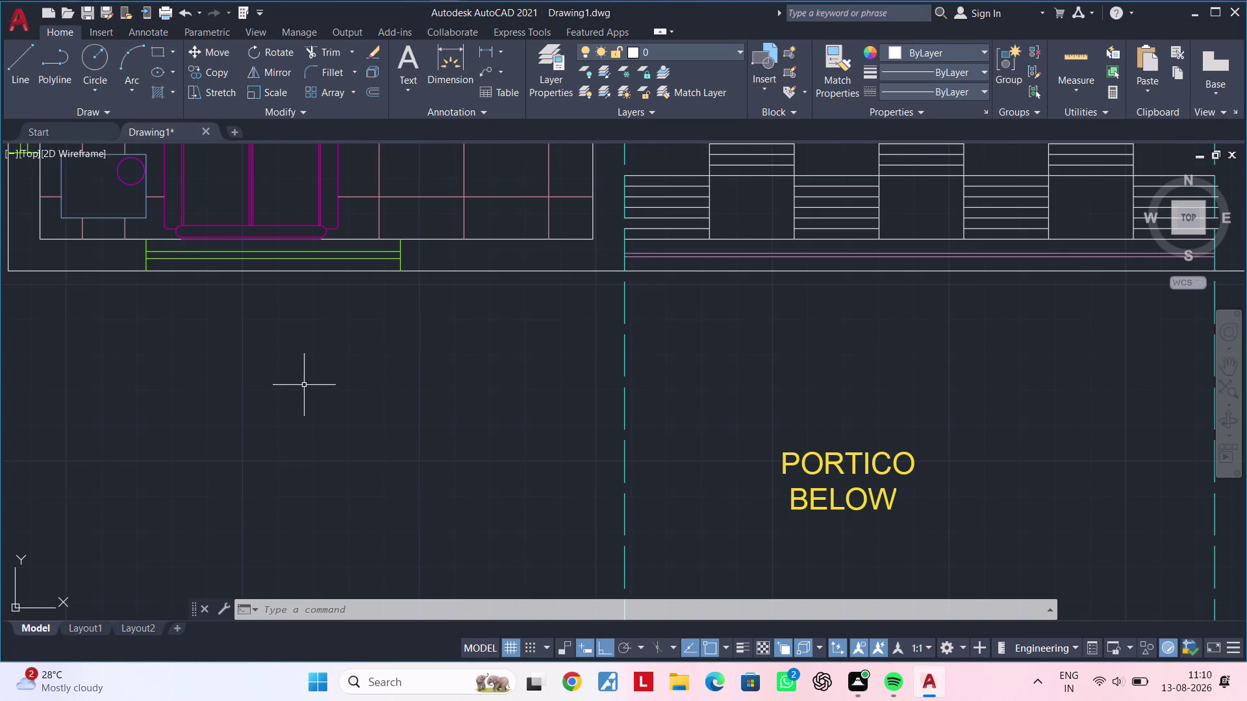
middle_drag(298, 426, 423, 376)
key(Escape)
key(Escape)
key(Escape)
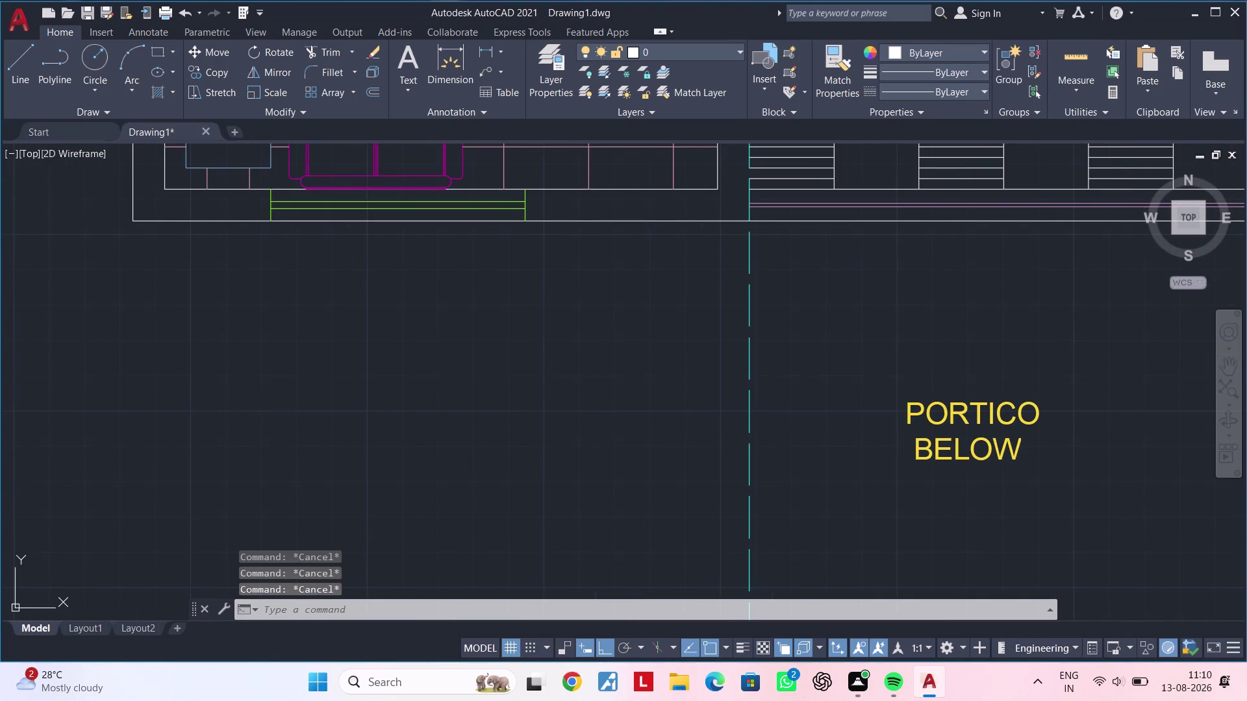
Draw a 3' horizontal base line in the empty area below the plan.
text(l)
key(space)
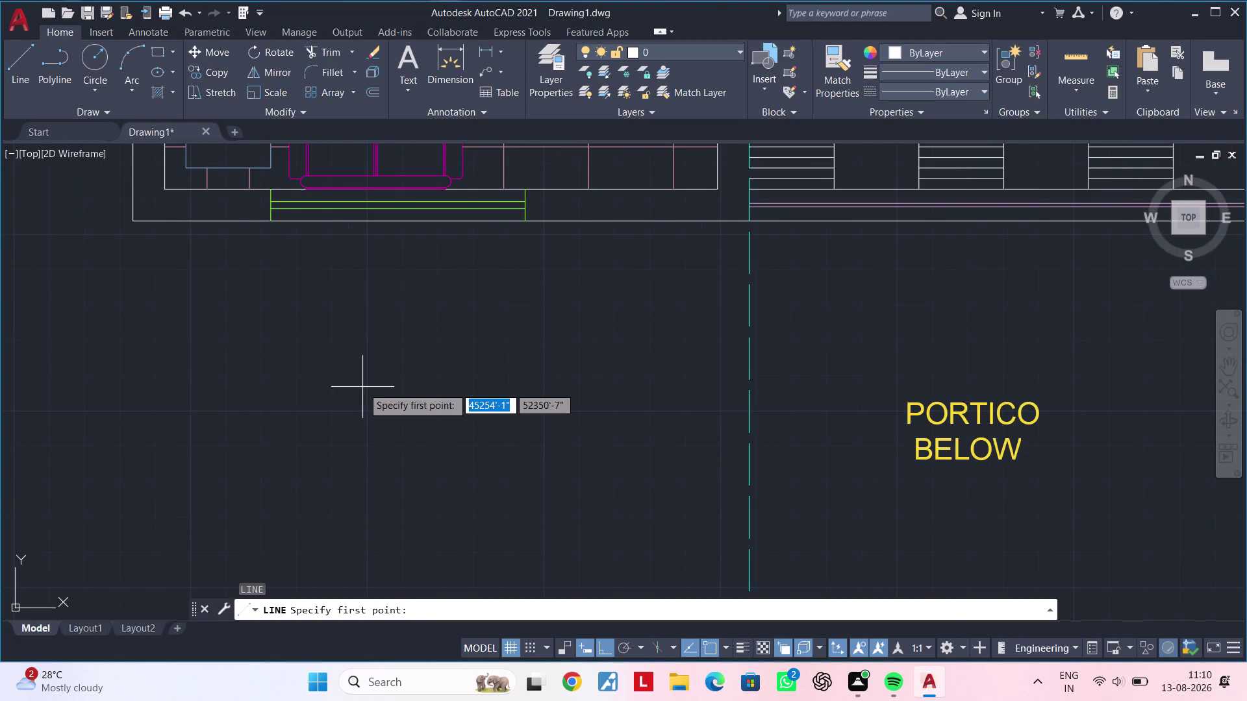
click(347, 416)
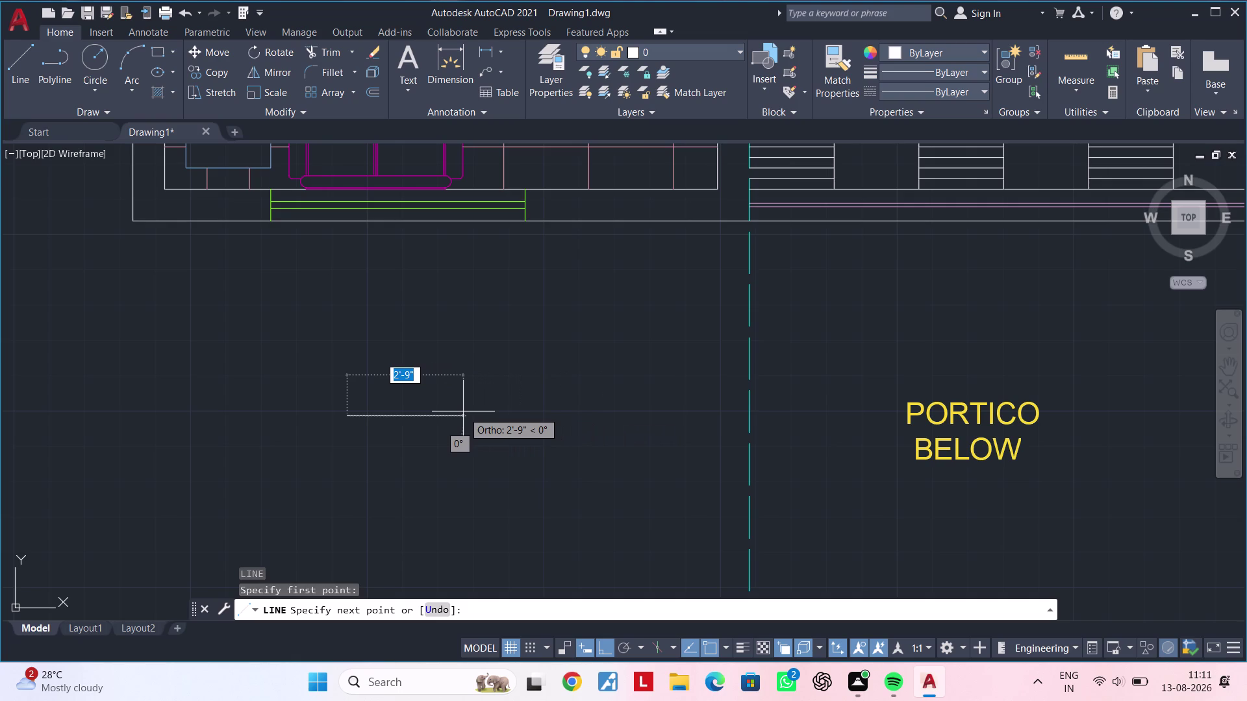
text(3')
key(Return)
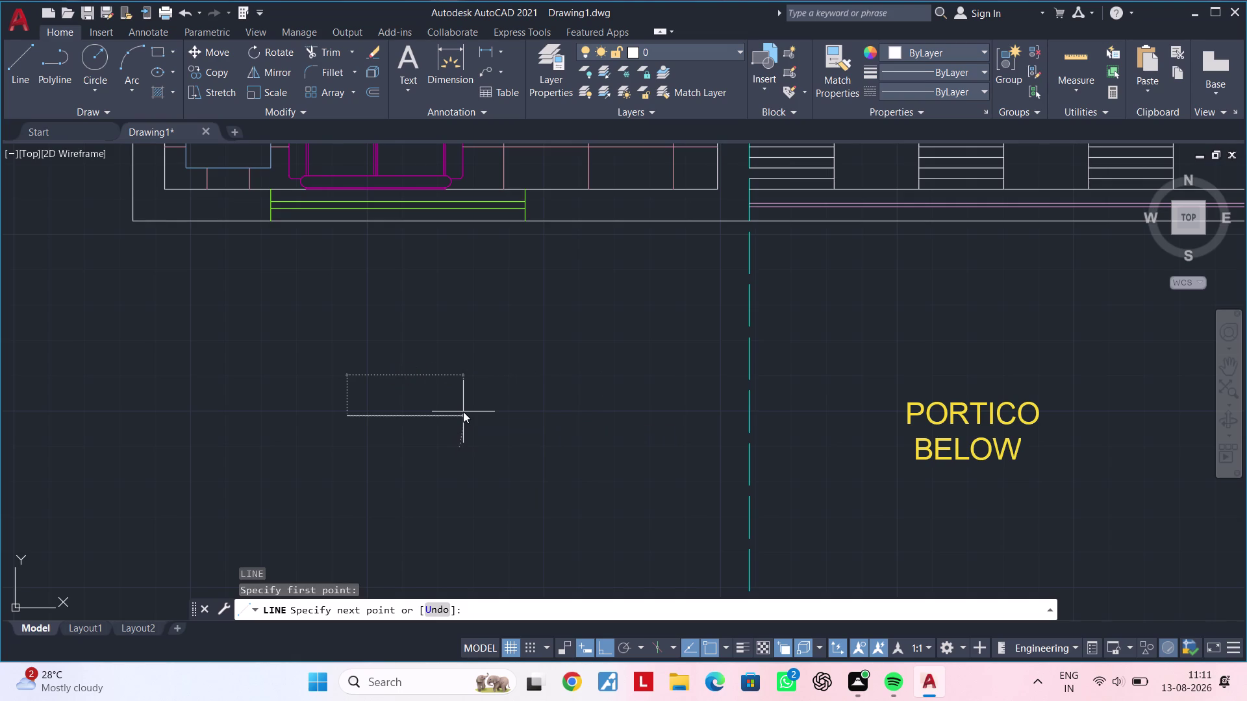
key(Escape)
key(Escape)
middle_drag(432, 446, 470, 443)
scroll(down, 3)
key(Escape)
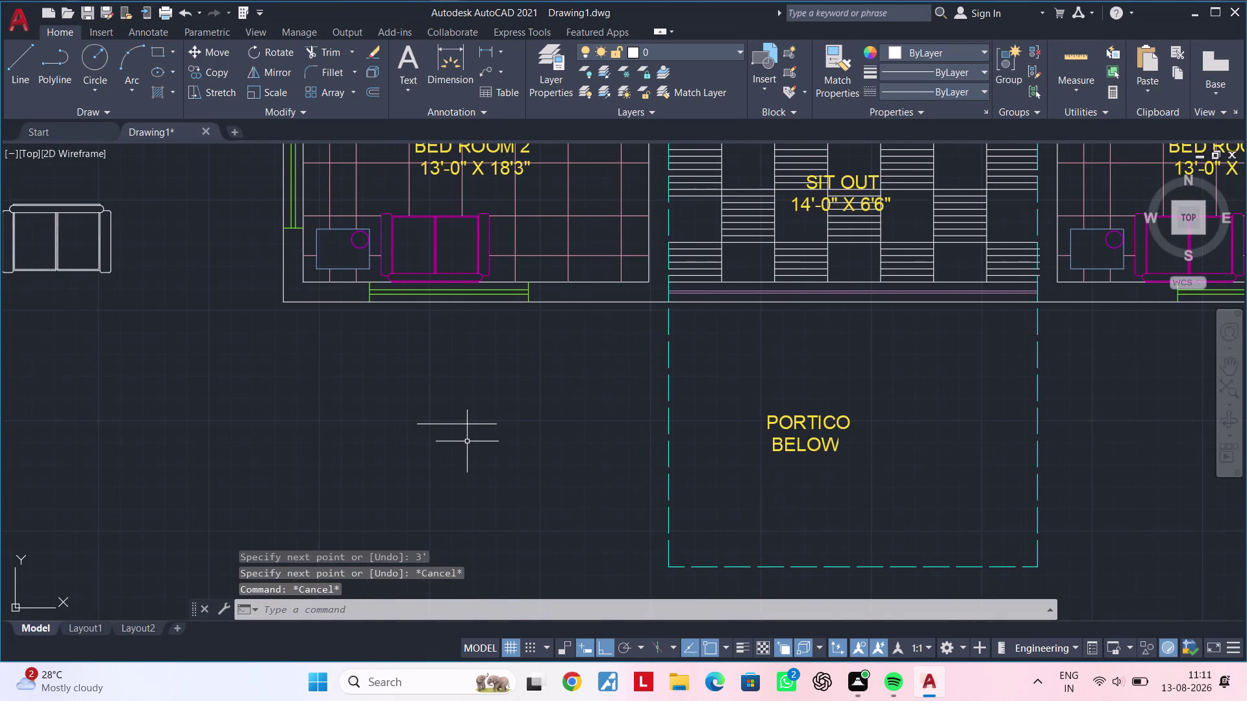
key(Escape)
key(Escape)
key(Escape)
key(Escape)
scroll(up, 3)
key(Escape)
middle_drag(464, 435, 458, 450)
key(Escape)
key(Escape)
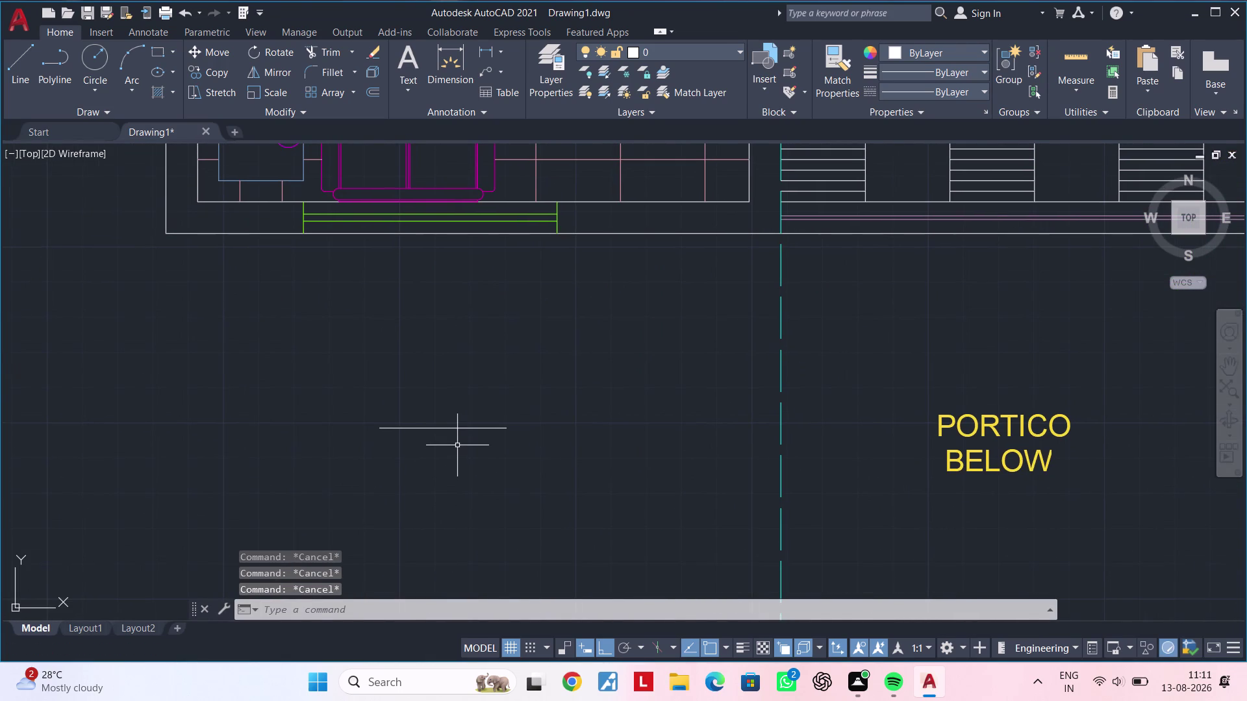
Draw a 2' upright side from the base line's end.
text(l)
key(space)
click(378, 432)
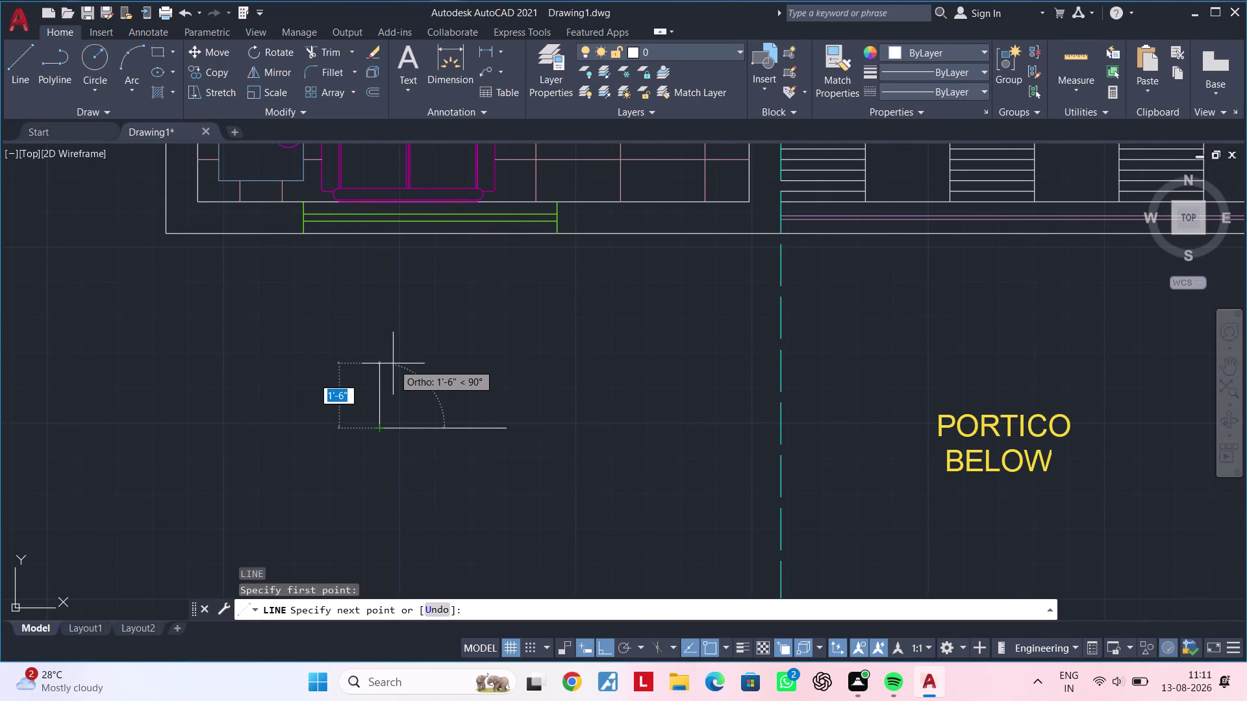
text(2')
key(Return)
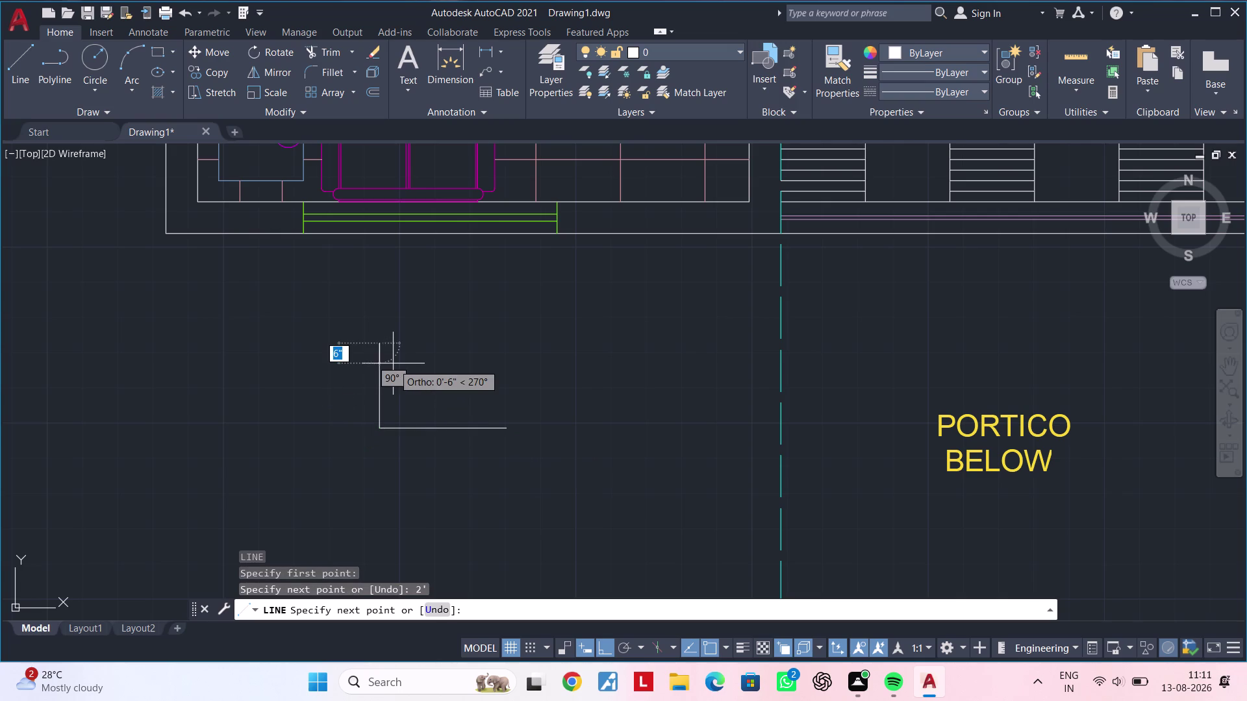
key(Escape)
middle_drag(498, 389, 436, 456)
key(Escape)
key(Escape)
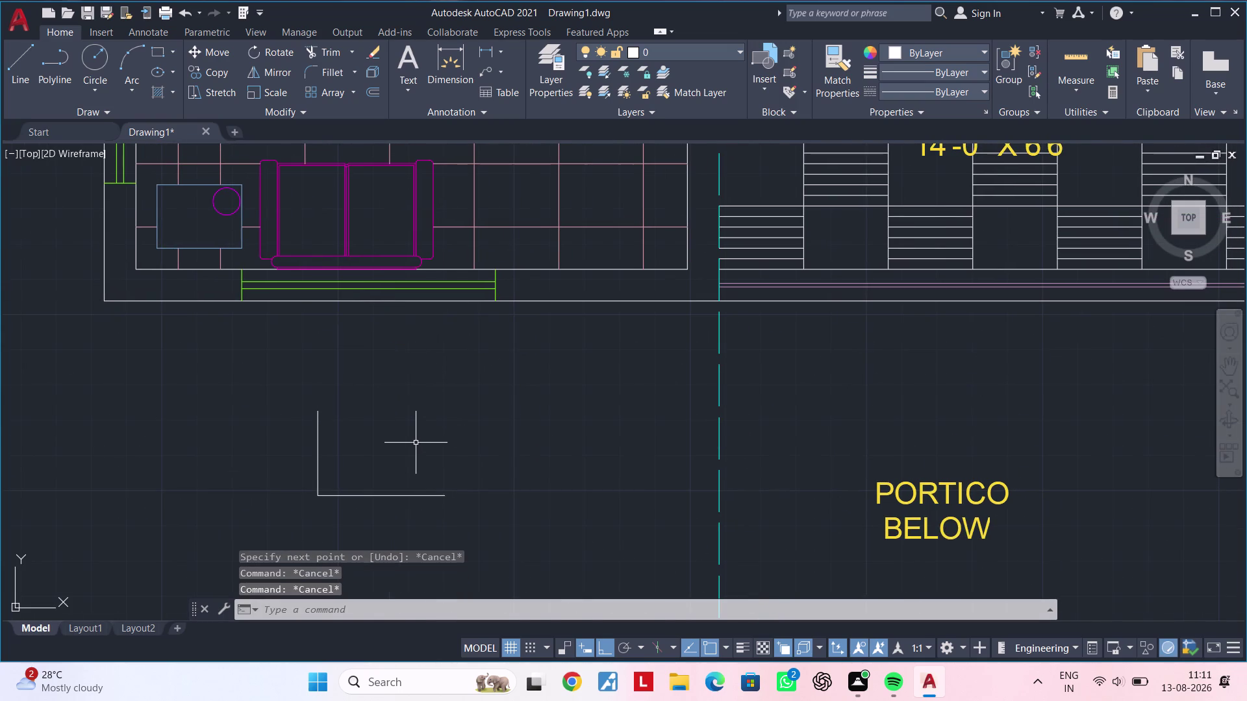
Draw the second 2' upright side of the U outline.
text(l)
key(space)
click(448, 493)
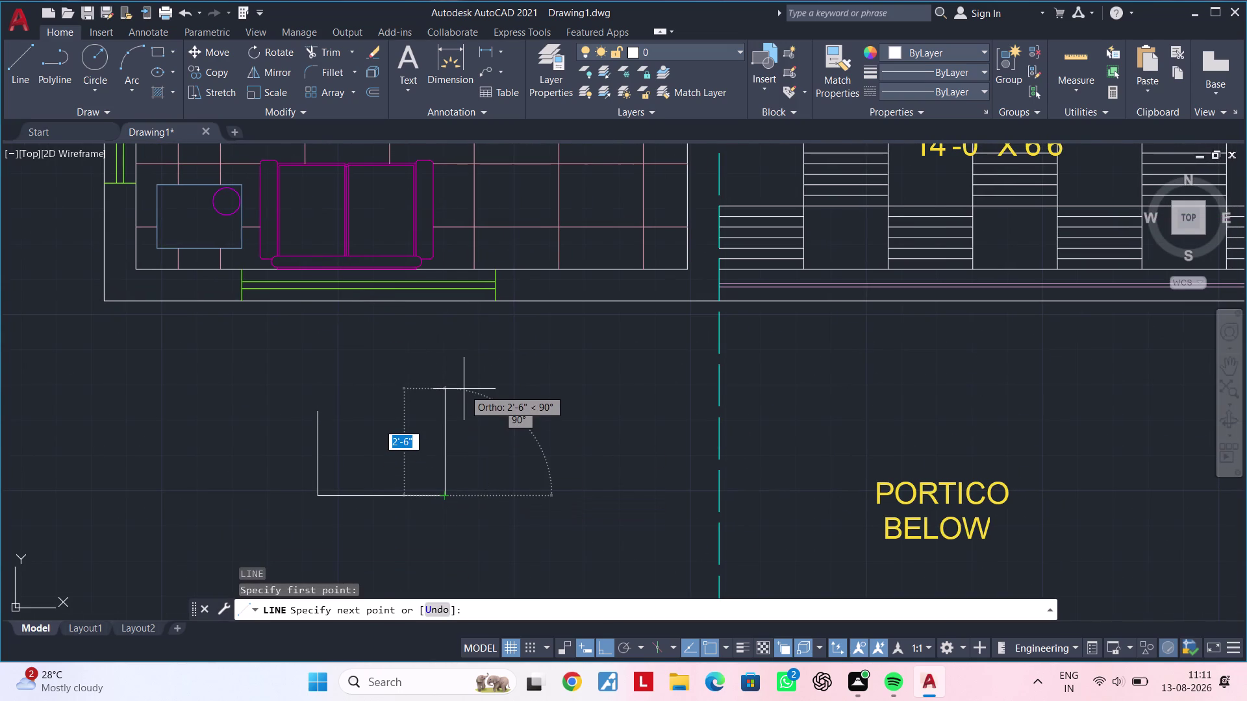
text(2')
key(Return)
key(Escape)
key(Escape)
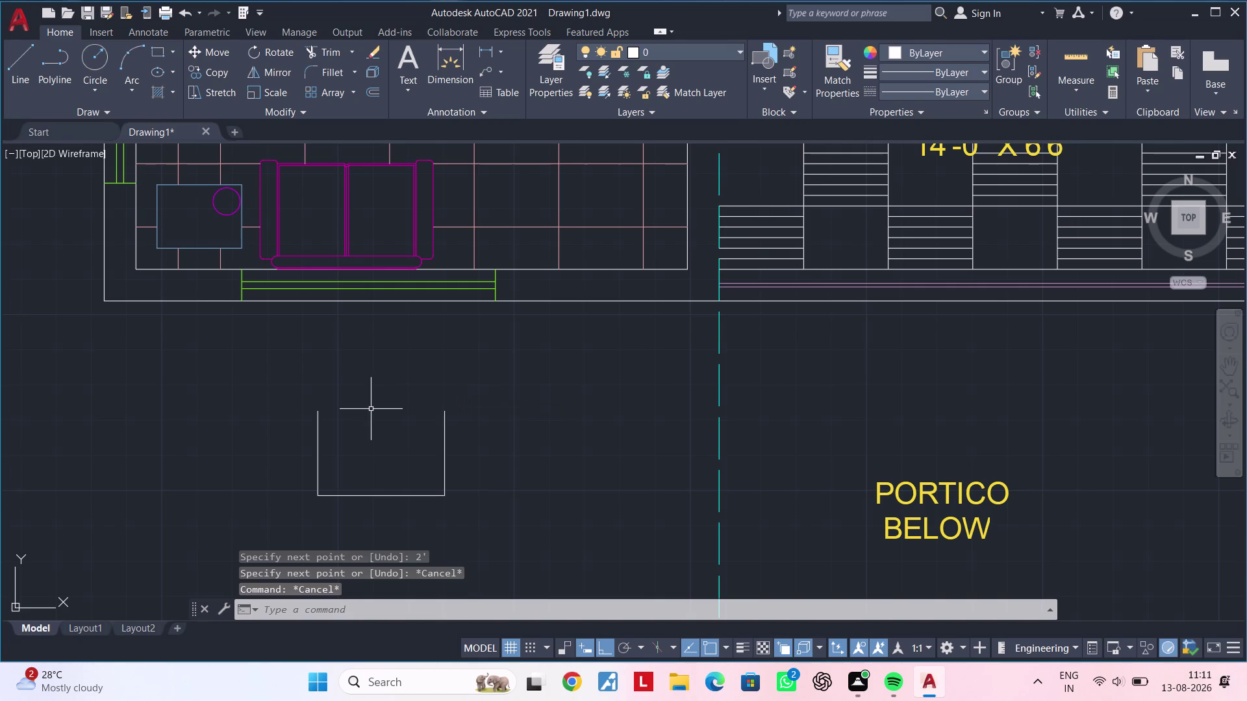
key(Escape)
key(Escape)
key(Escape)
middle_drag(368, 414, 405, 403)
key(Escape)
key(Escape)
key(Escape)
middle_click(402, 399)
key(Escape)
key(Escape)
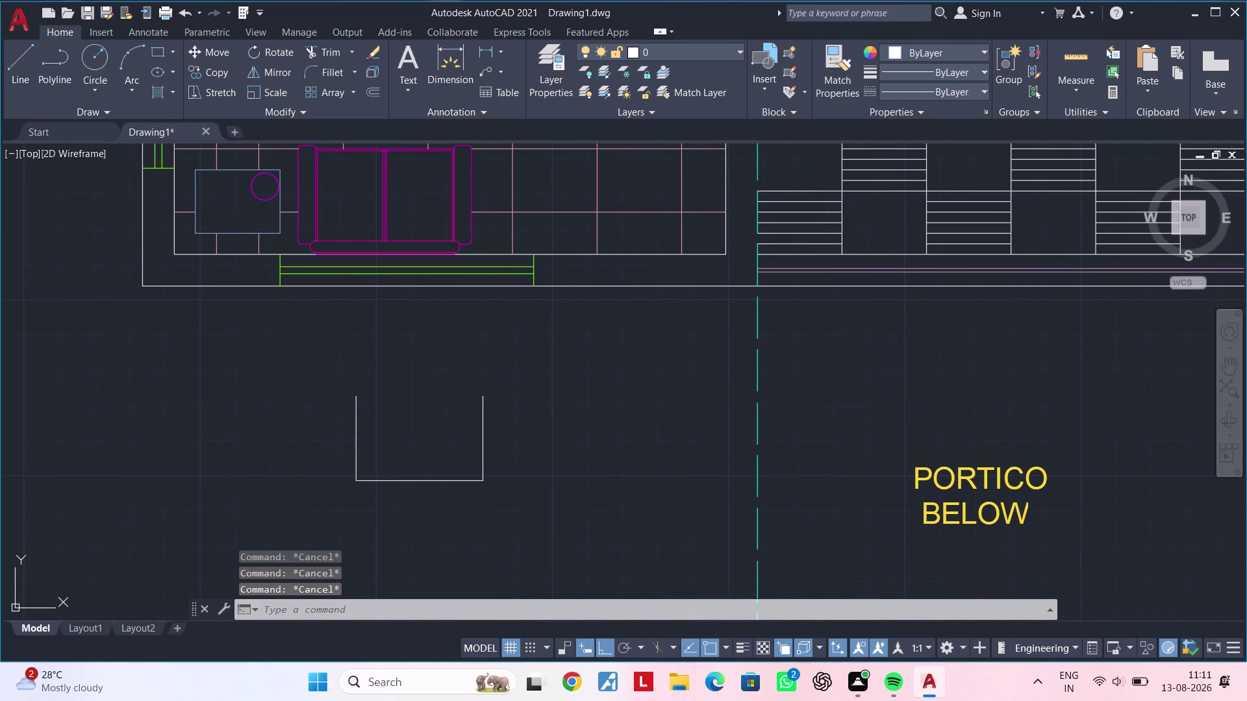
key(Escape)
Select both upright sides of the U outline.
click(355, 431)
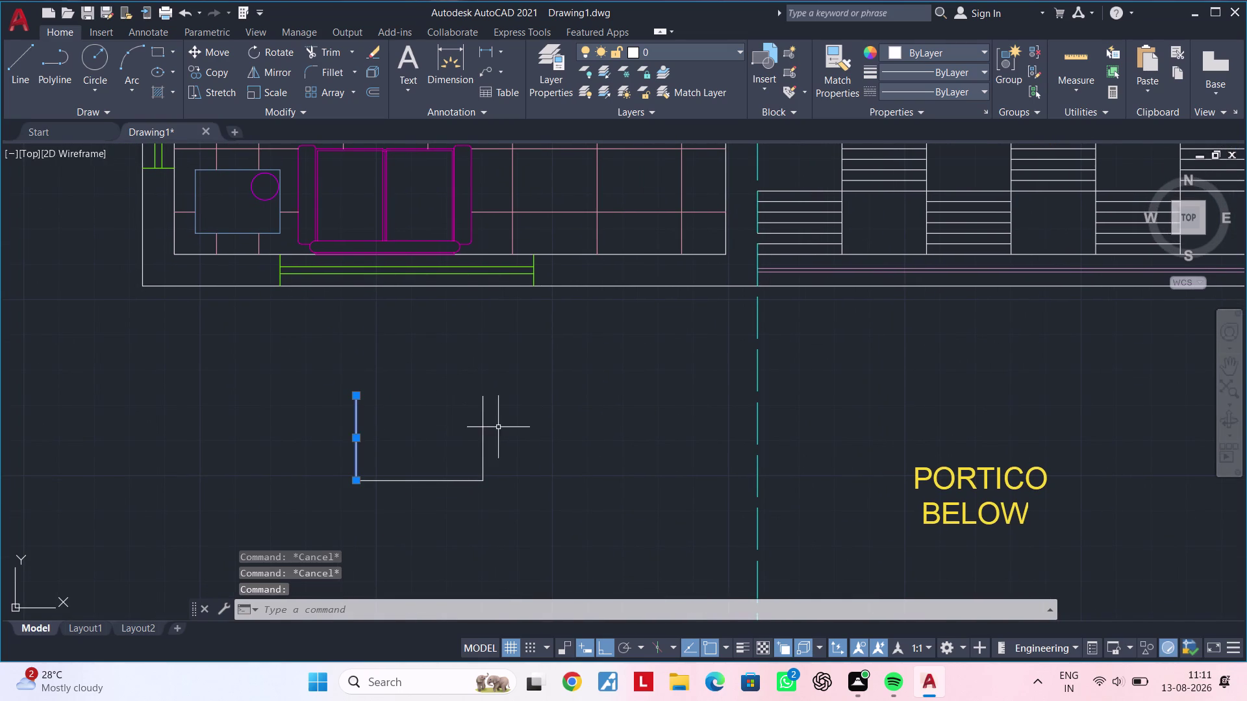
click(482, 427)
key(c)
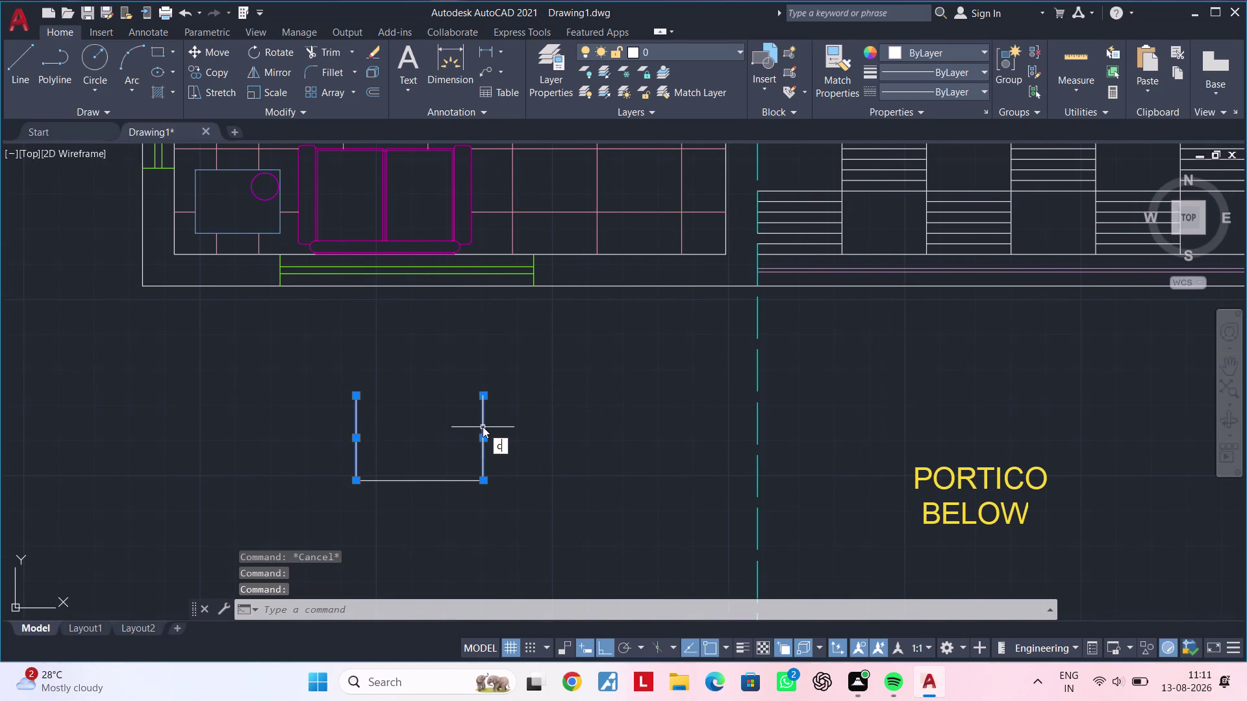
key(h)
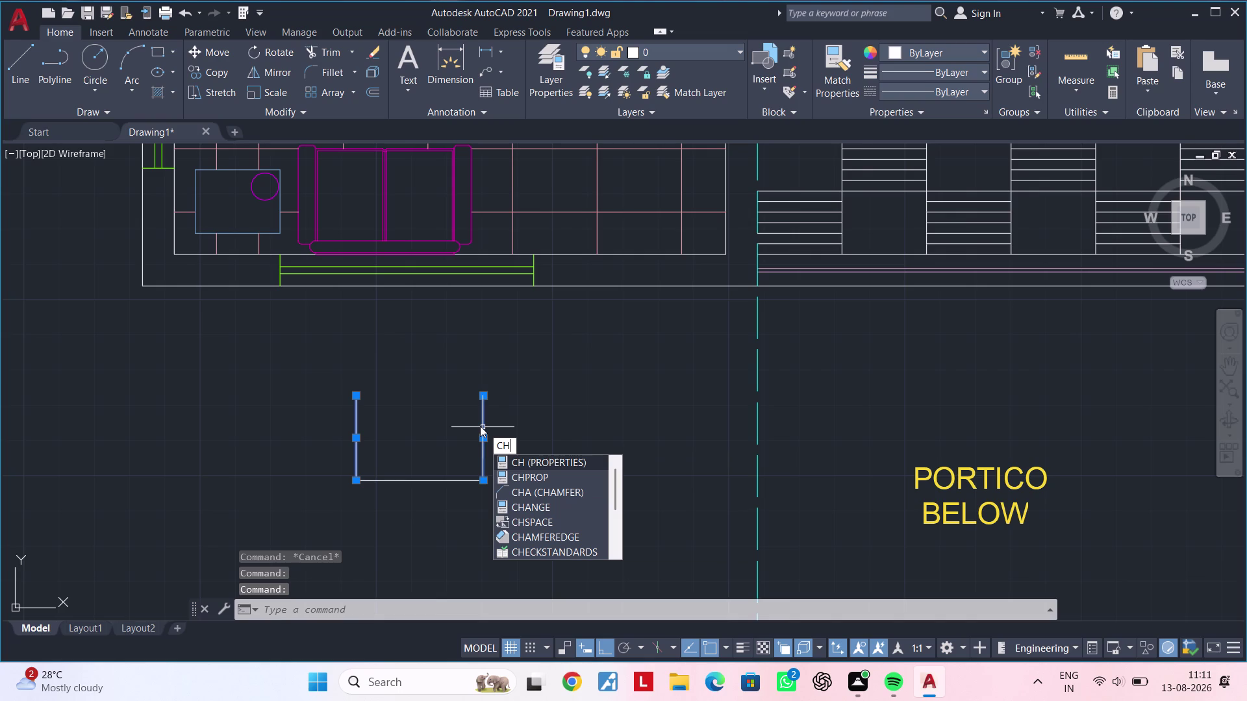
text(a)
key(space)
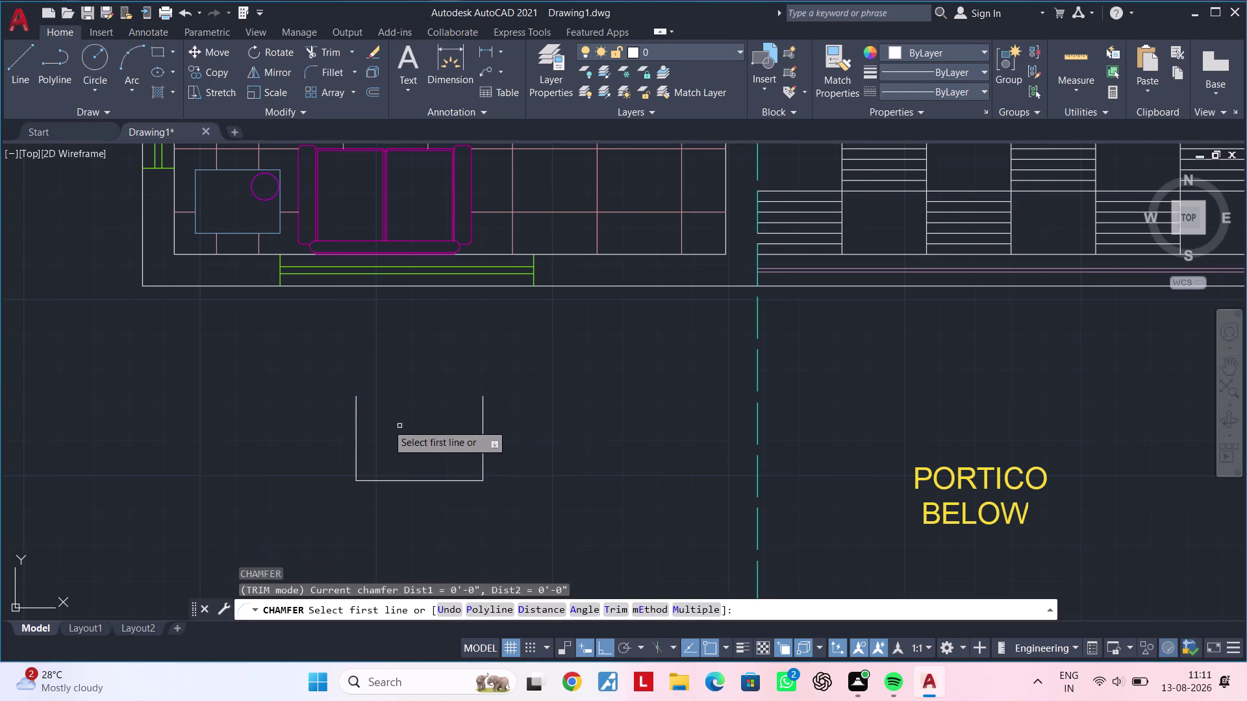
click(357, 402)
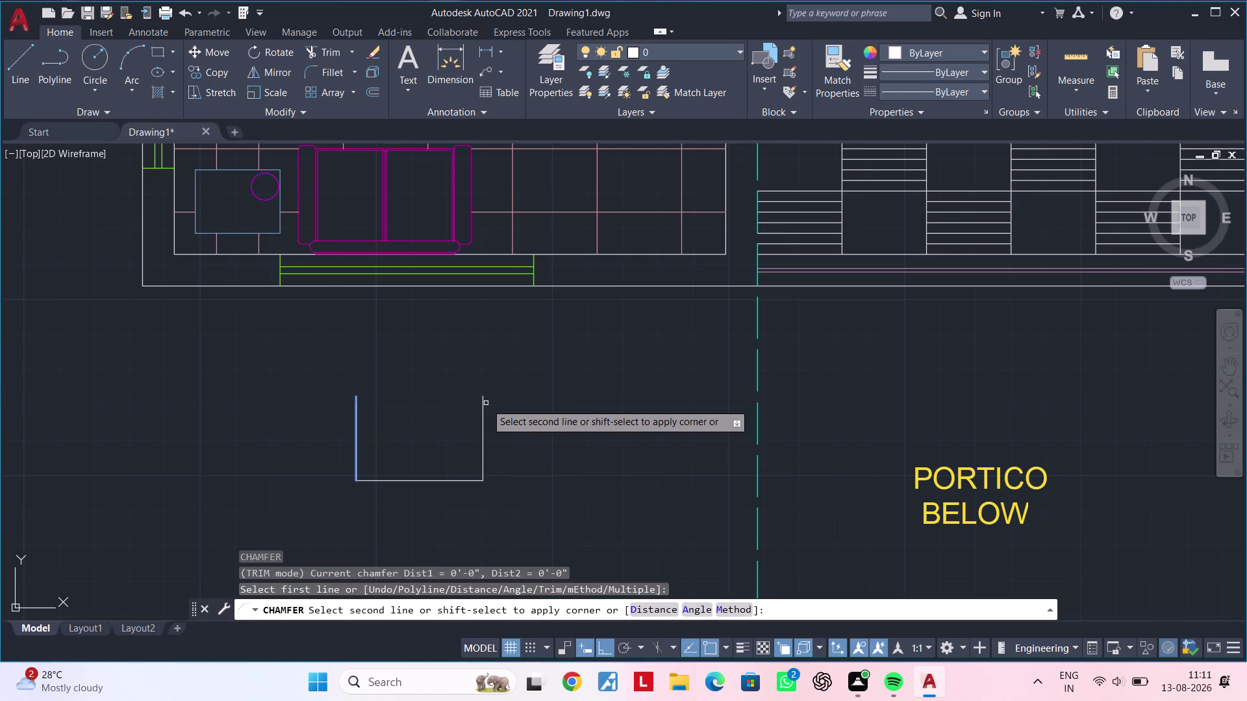
click(486, 403)
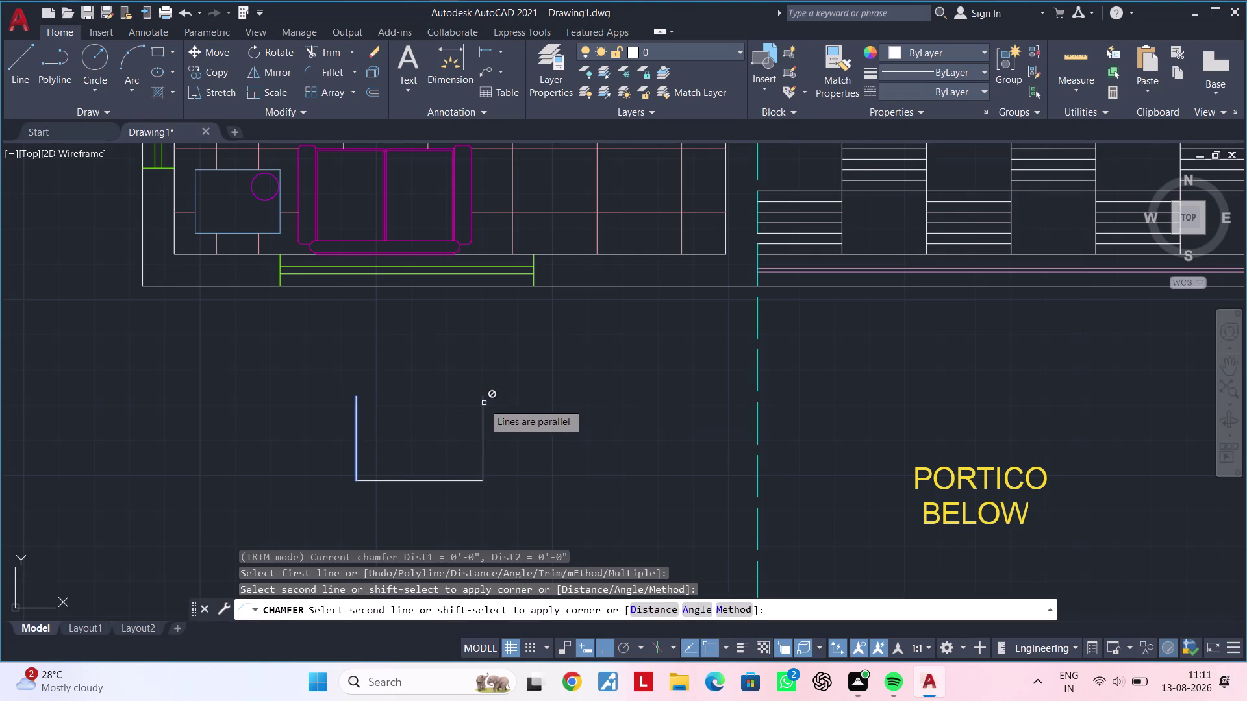
click(483, 403)
key(Escape)
key(Escape)
key(Escape)
key(Escape)
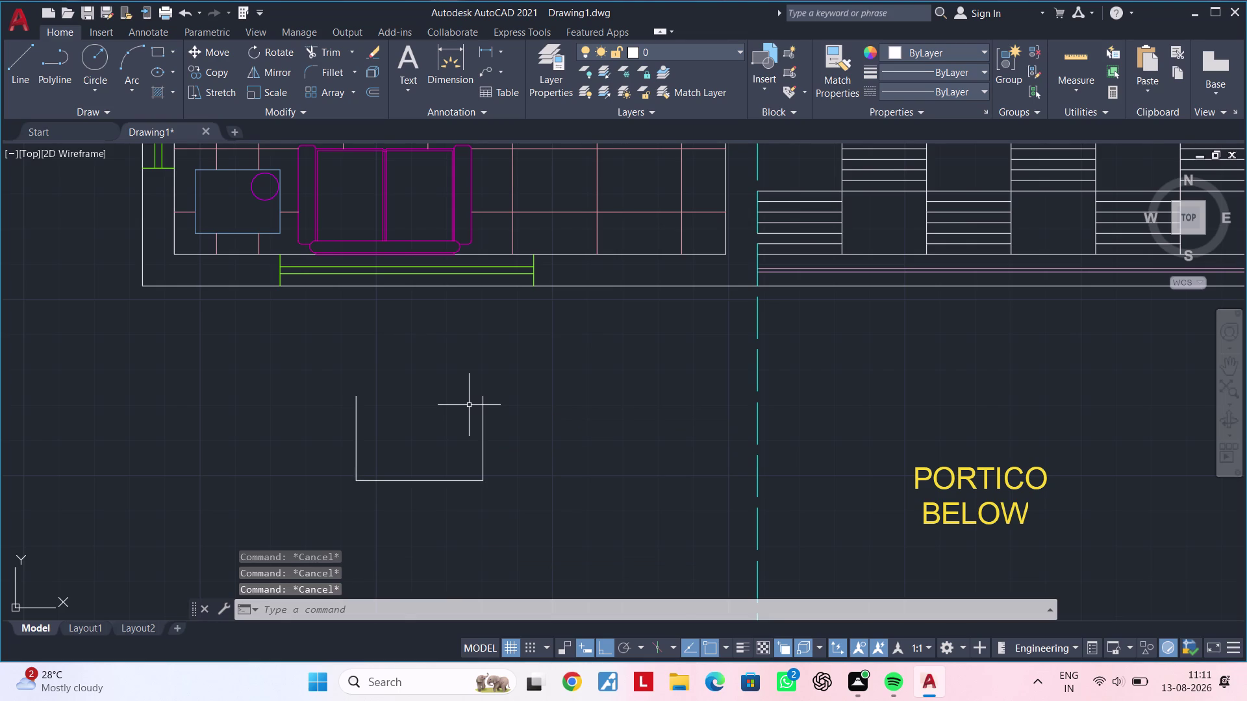
text(cha)
key(space)
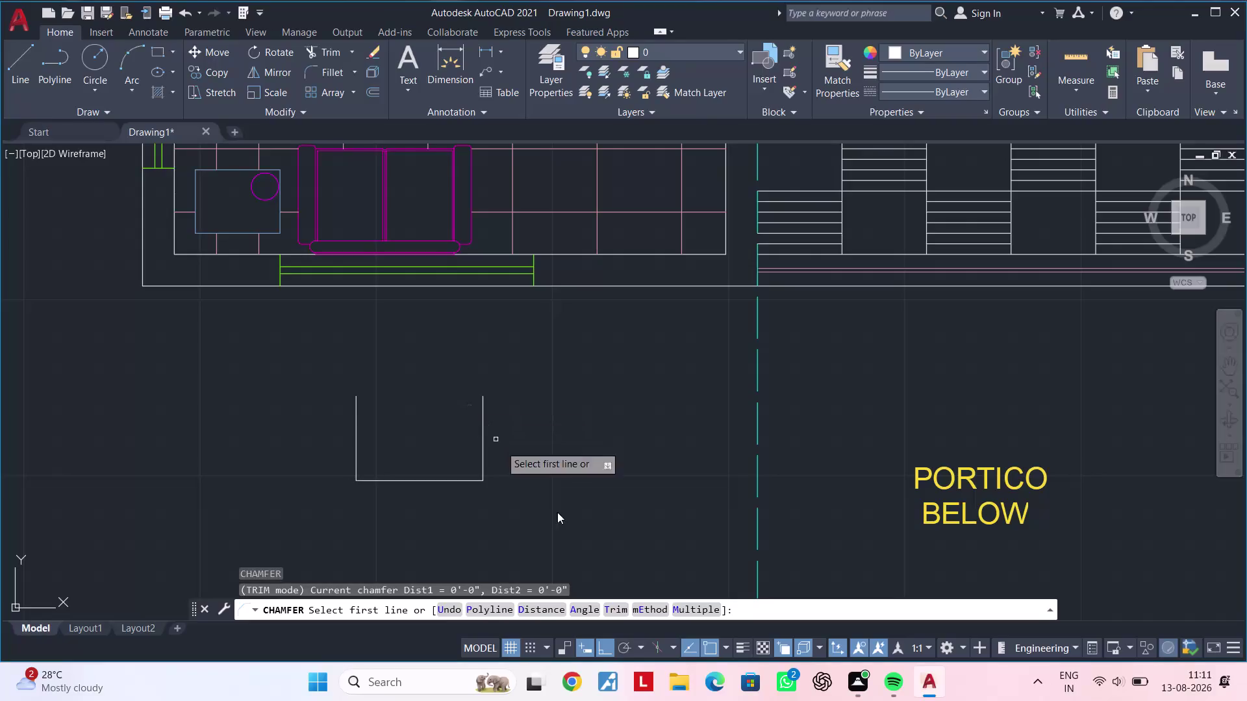
click(590, 610)
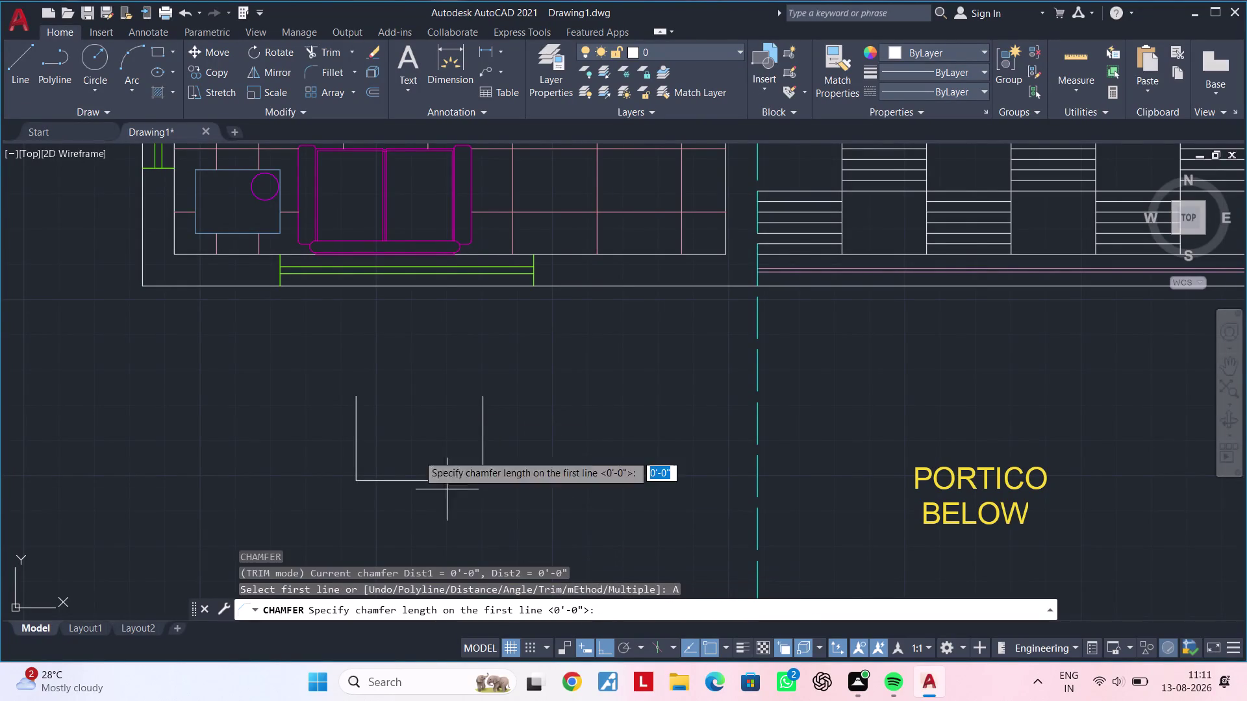
click(359, 398)
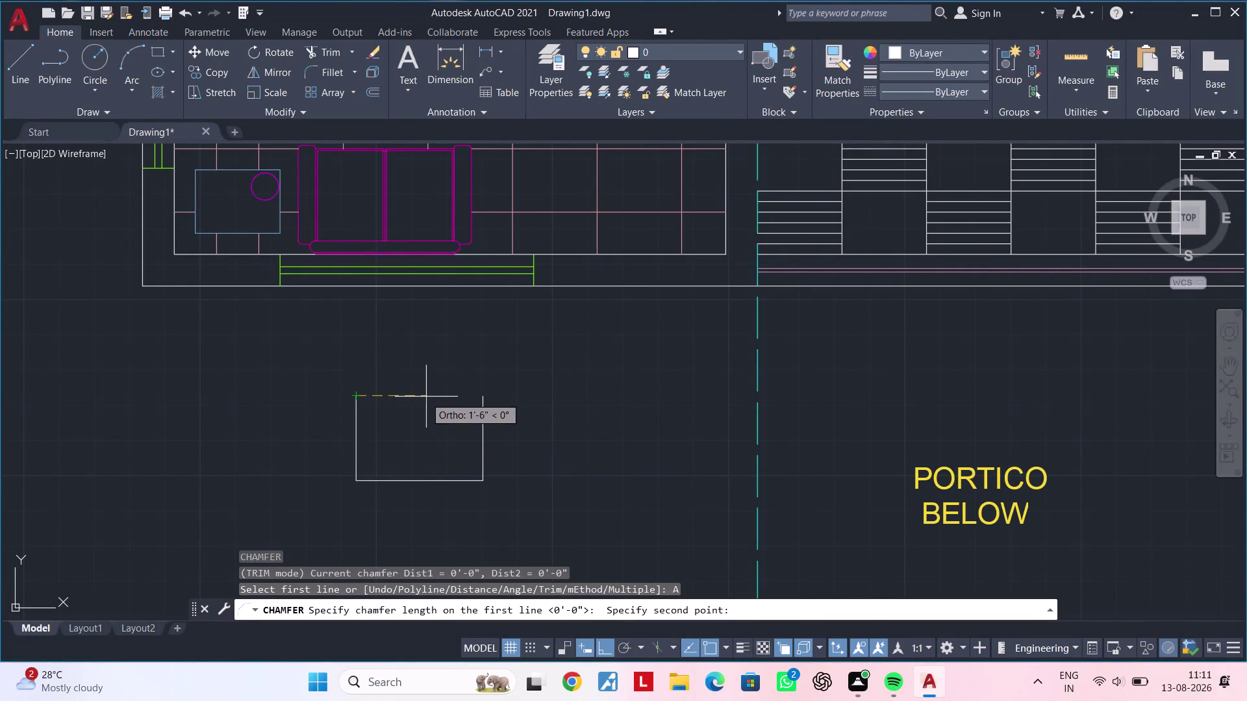
click(482, 395)
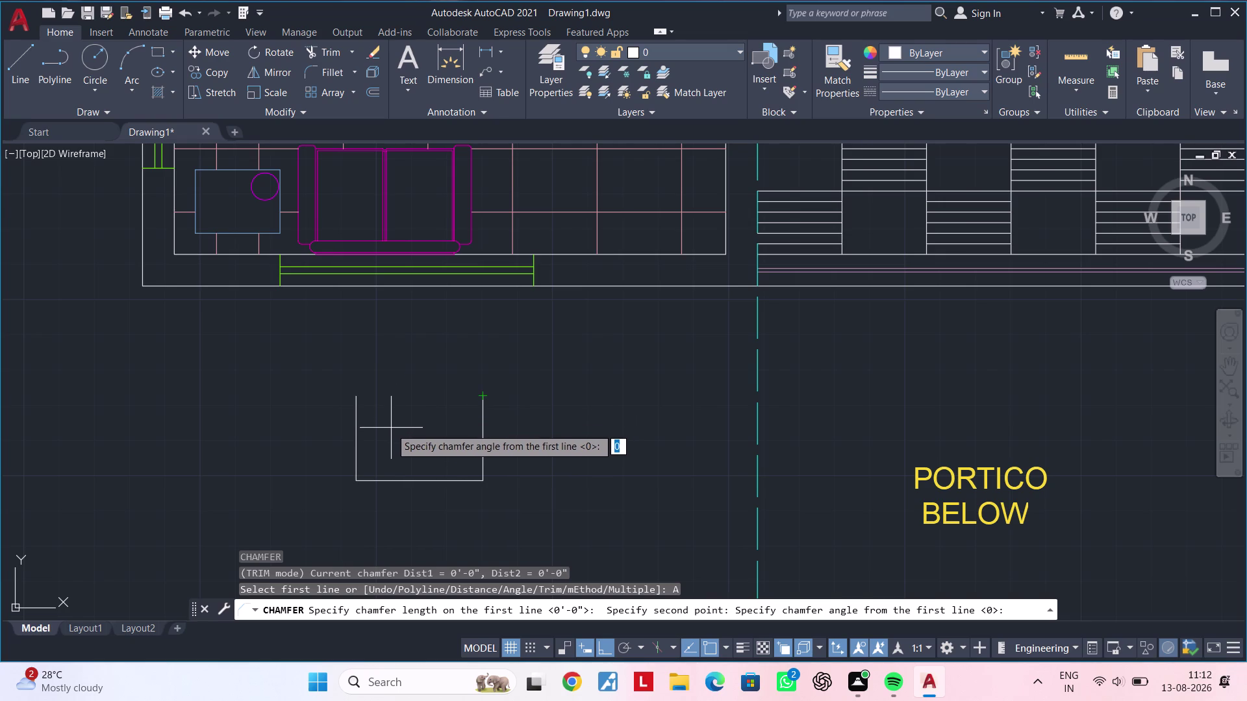
click(356, 396)
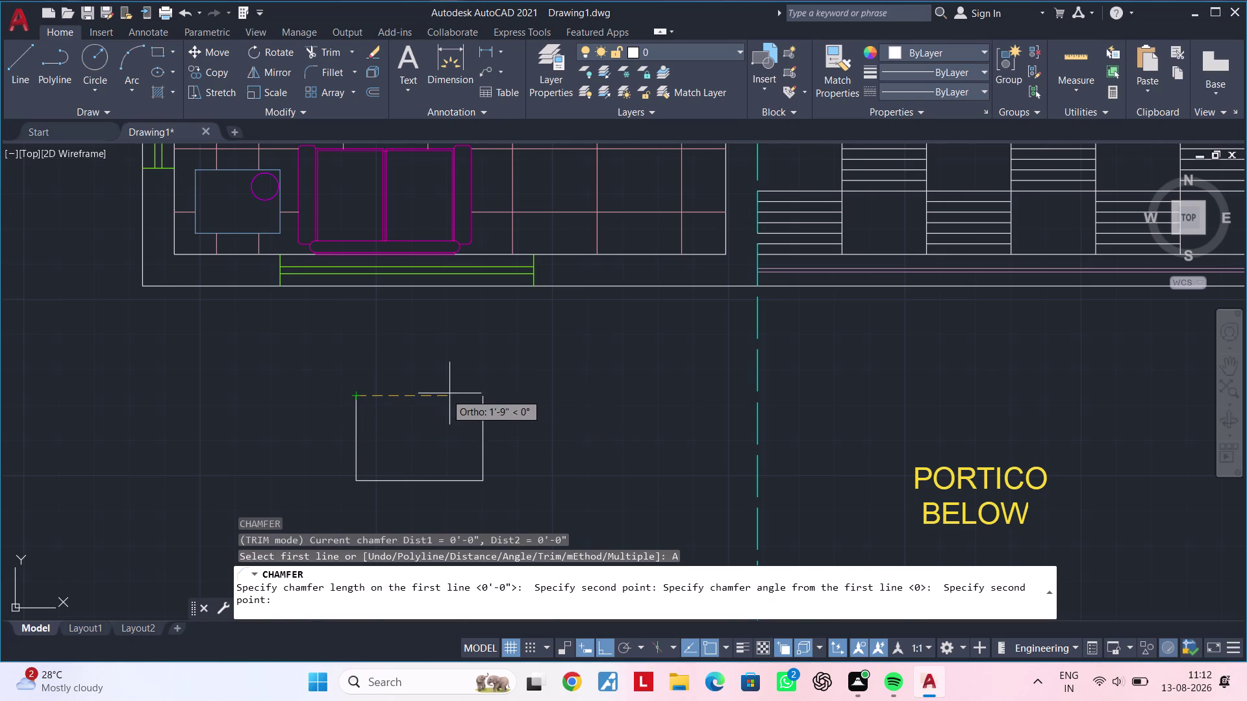
click(482, 395)
key(Escape)
key(Escape)
key(Escape)
key(Escape)
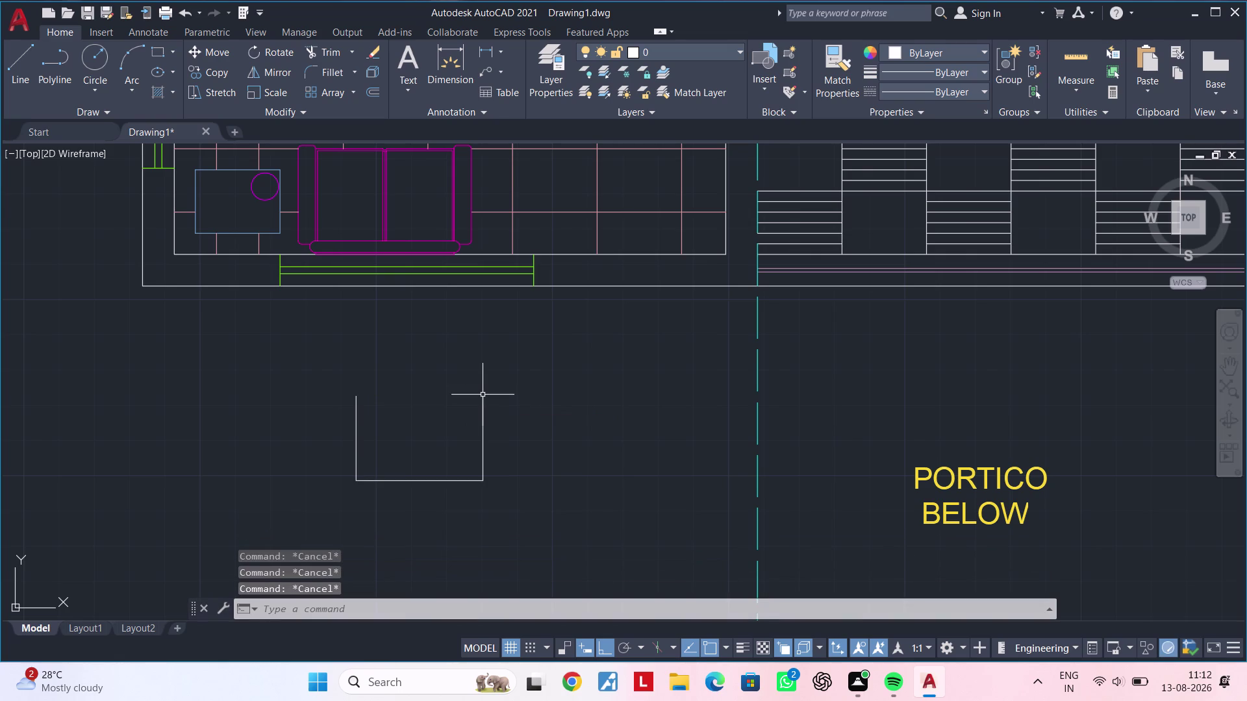
key(Escape)
key(Escape)
key(Escape)
key(Escape)
key(Escape)
key(Escape)
key(Escape)
key(Escape)
key(Escape)
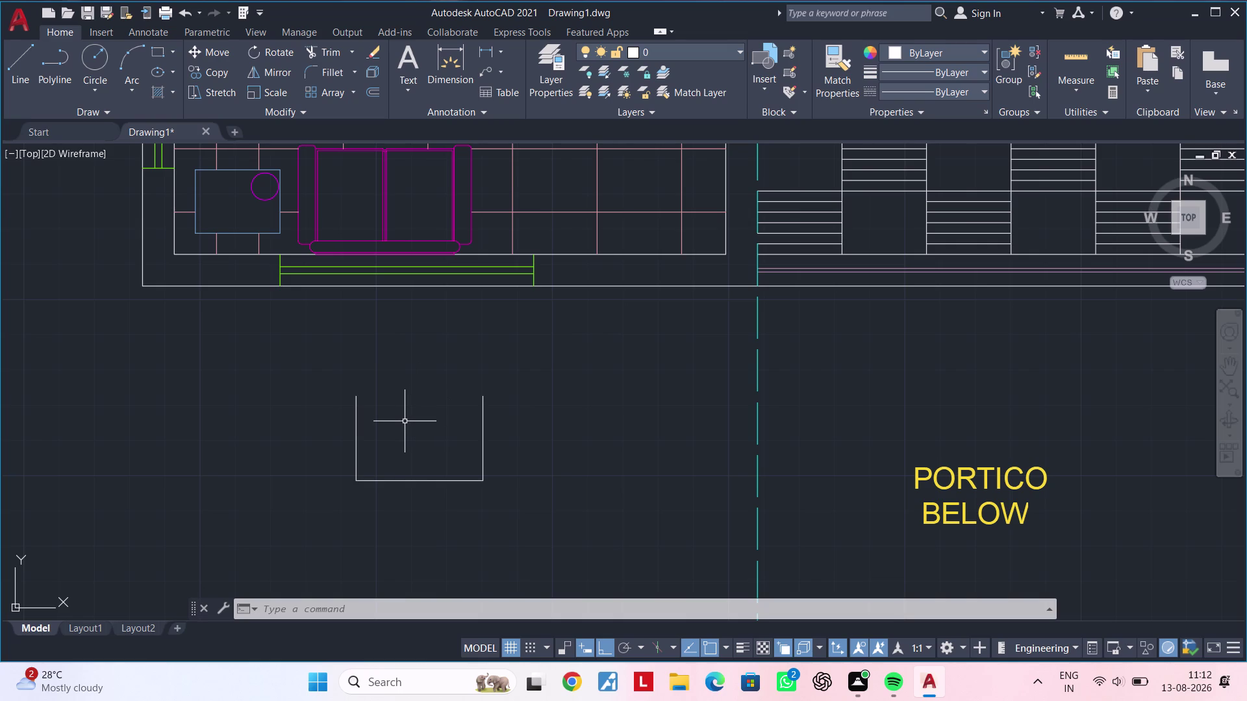
scroll(up, 3)
middle_drag(473, 438, 542, 440)
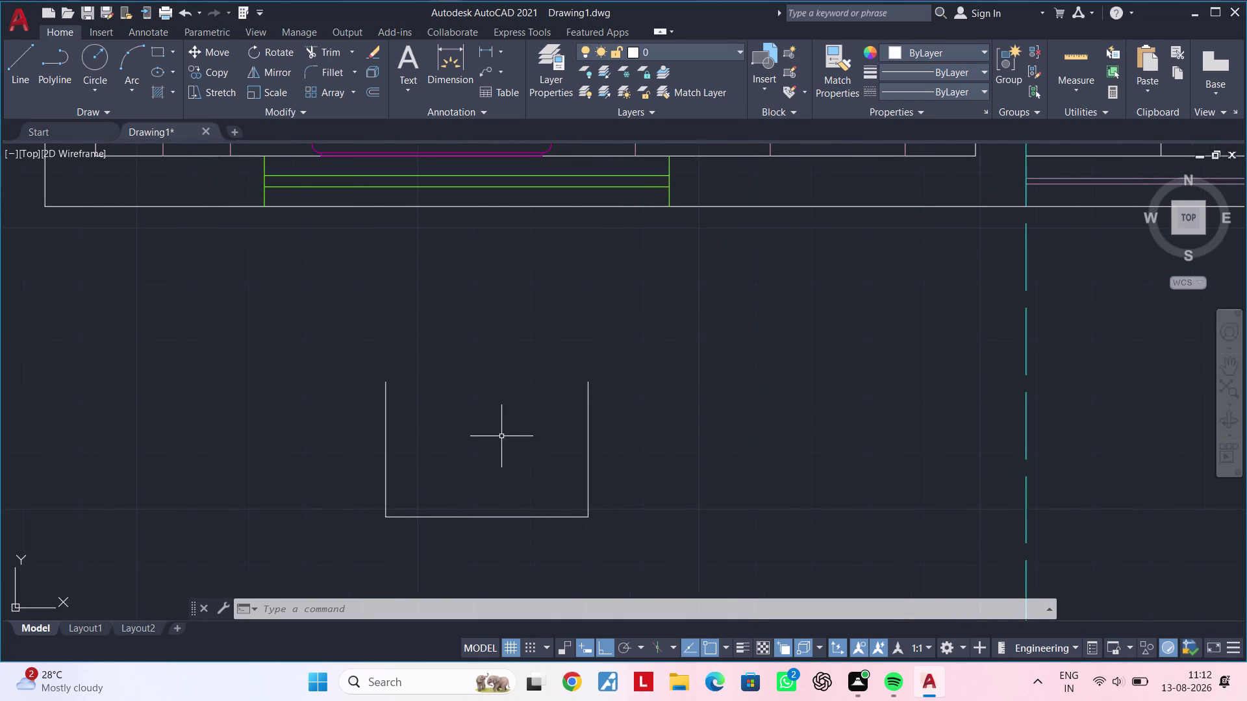
middle_drag(500, 436, 444, 430)
key(Escape)
key(Escape)
key(Escape)
key(Escape)
key(Escape)
key(Escape)
key(Escape)
key(Escape)
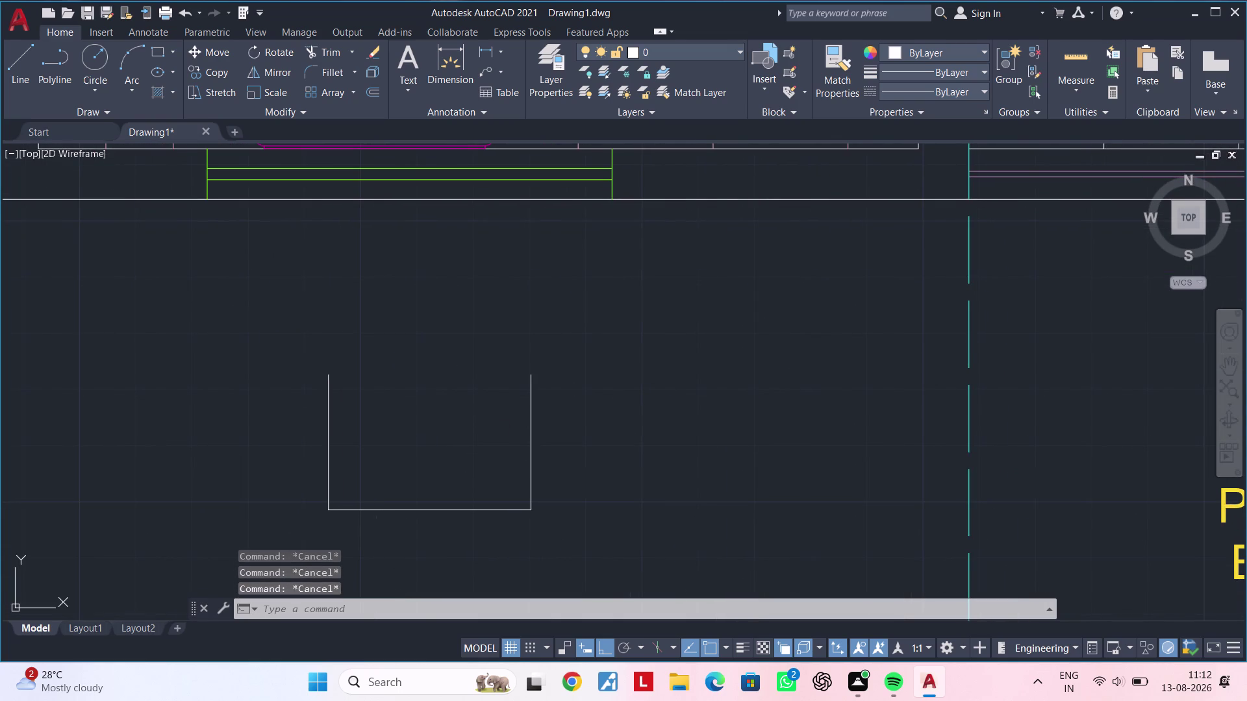
key(Escape)
key(Escape)
scroll(down, 3)
middle_drag(443, 412, 447, 437)
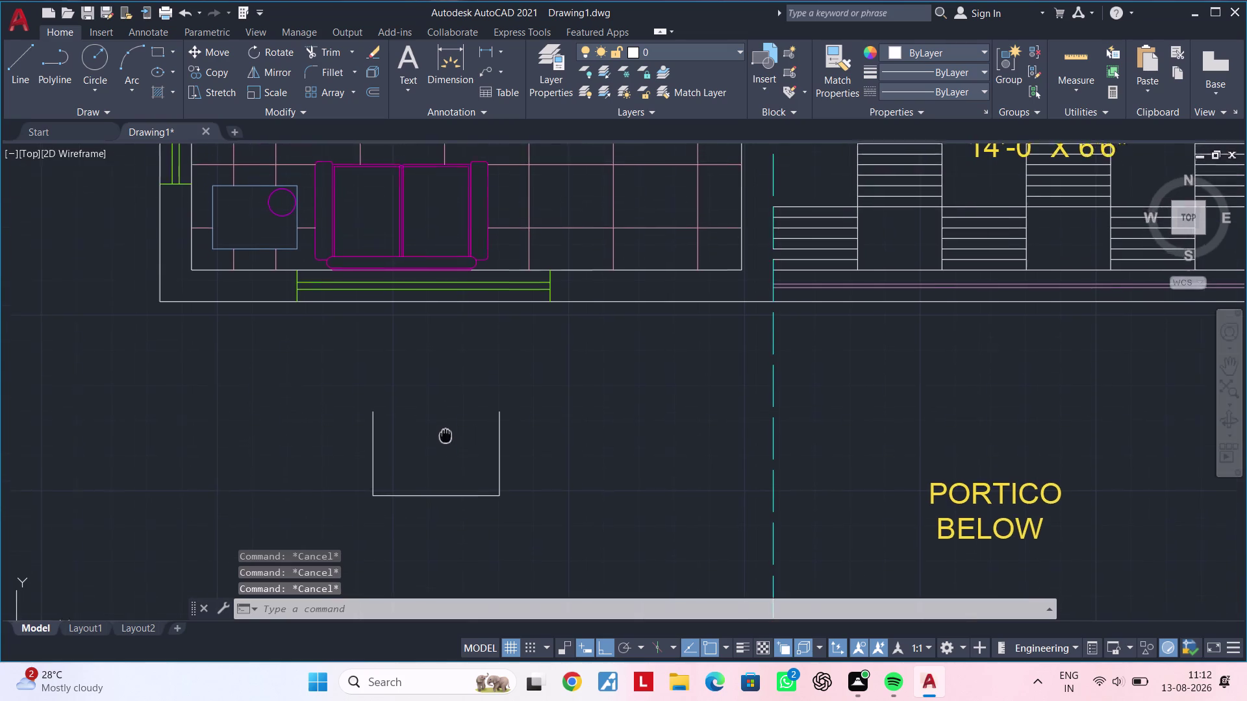
middle_drag(447, 437, 480, 440)
key(Escape)
key(Escape)
key(Escape)
key(Escape)
key(Escape)
key(Escape)
key(Escape)
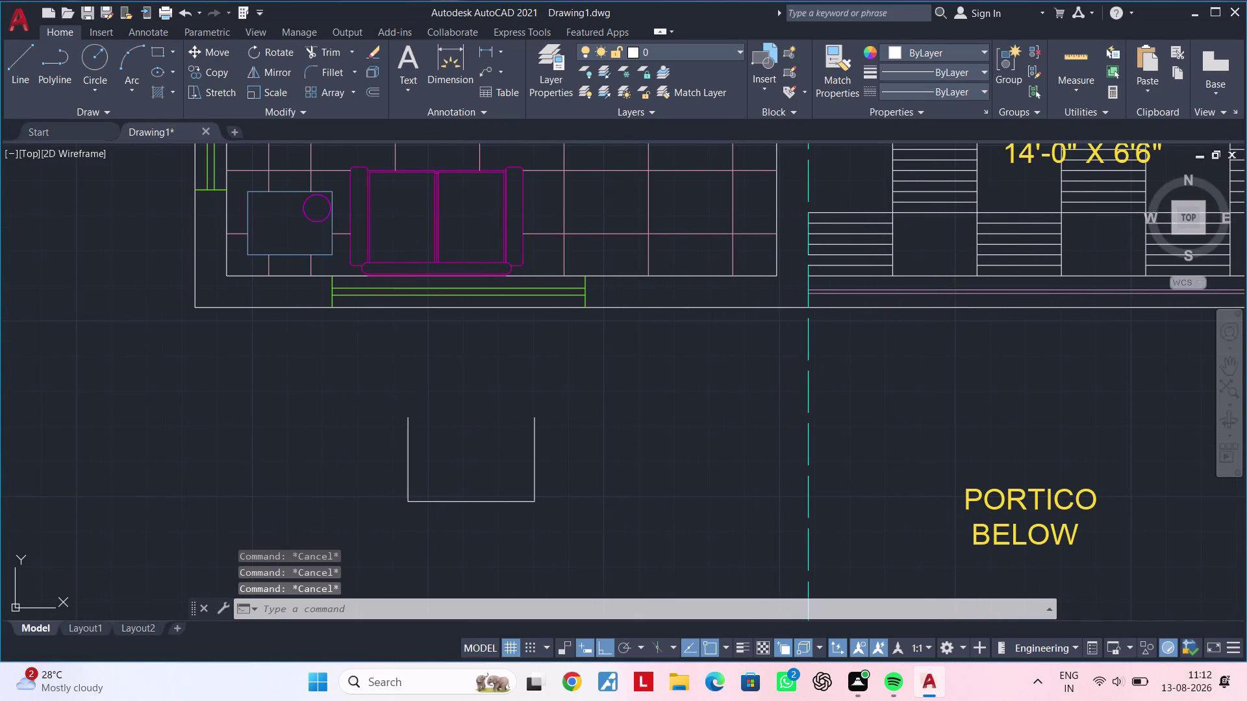
text(cha)
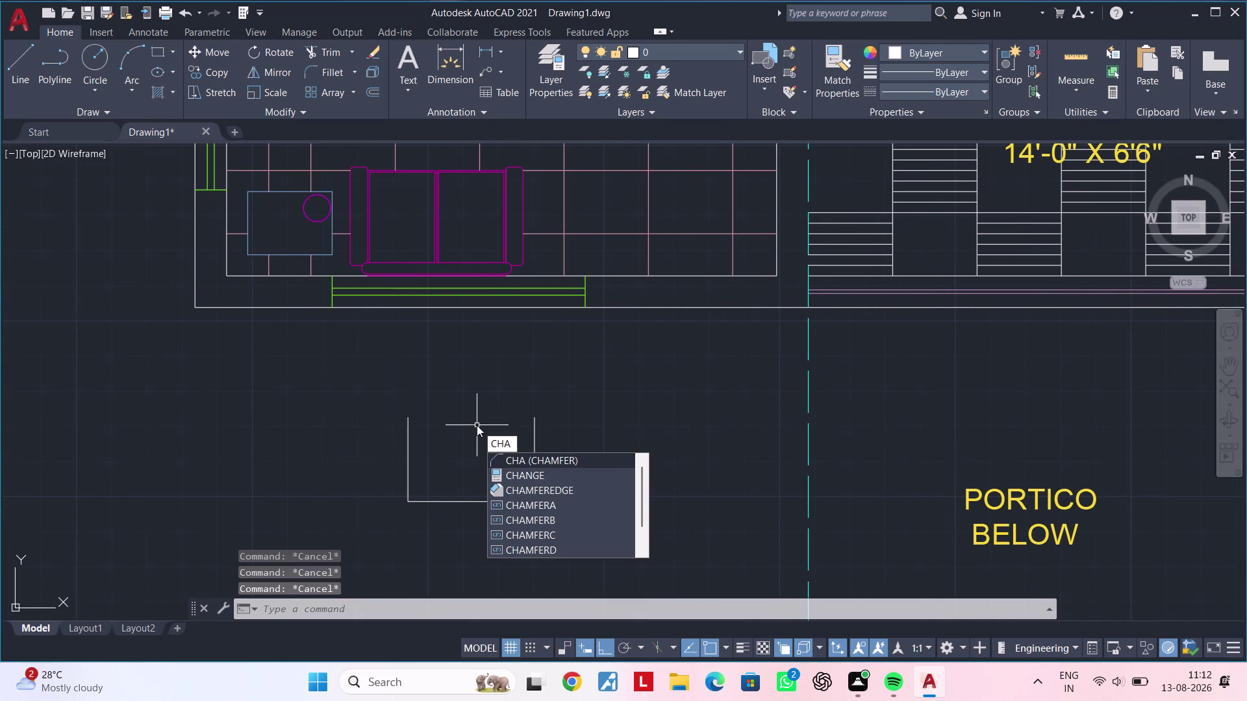
key(space)
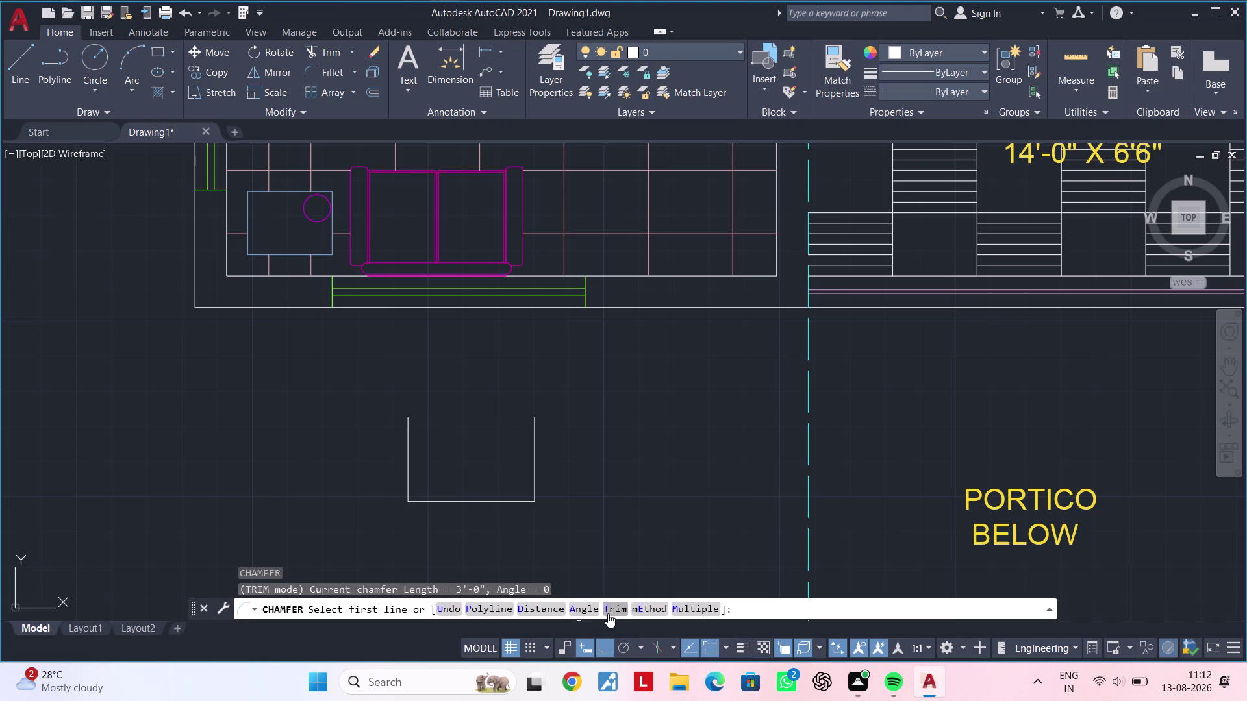
click(505, 604)
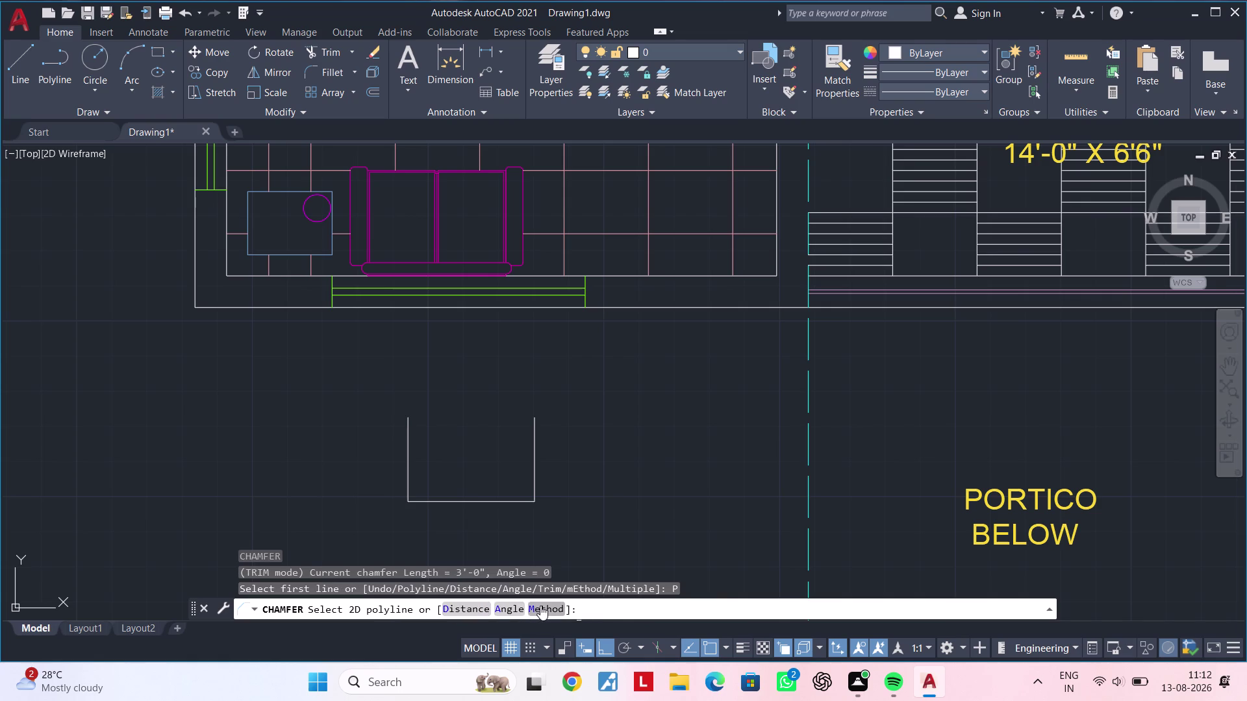
click(408, 421)
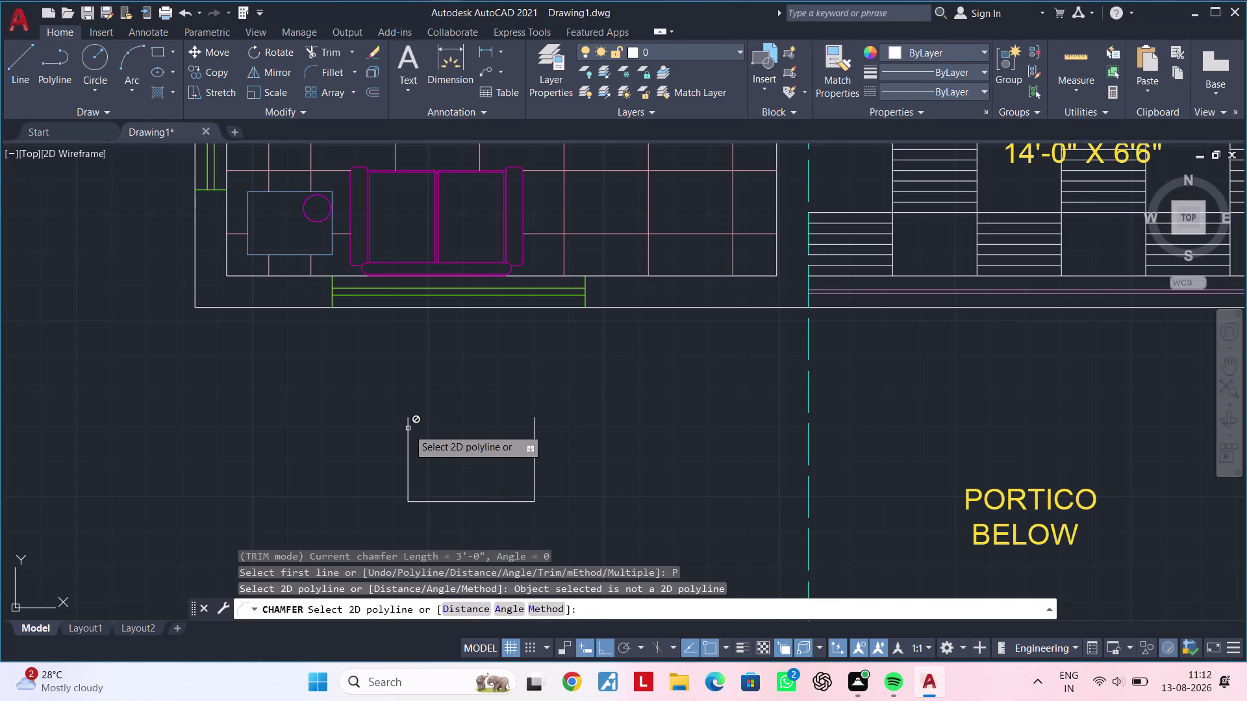
key(Escape)
key(Escape)
key(Escape)
key(Escape)
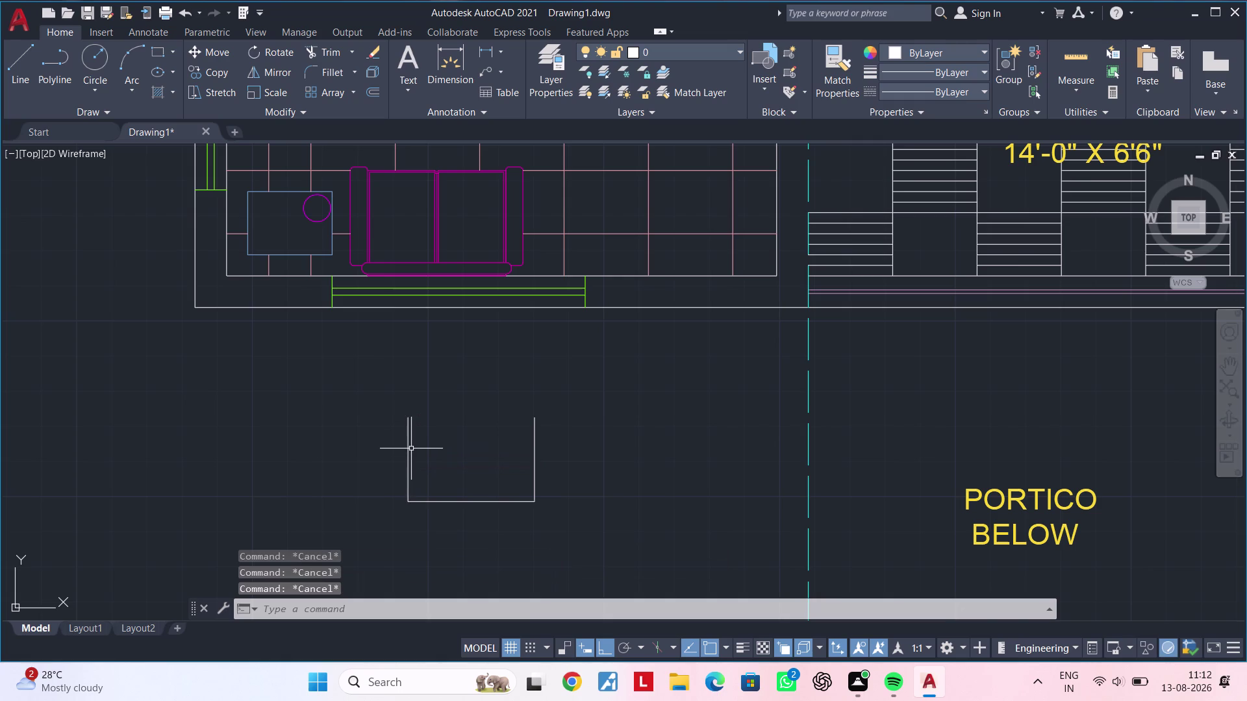
key(Escape)
key(Escape)
key(Escape)
key(Escape)
key(Escape)
key(Escape)
key(Escape)
key(Escape)
key(f)
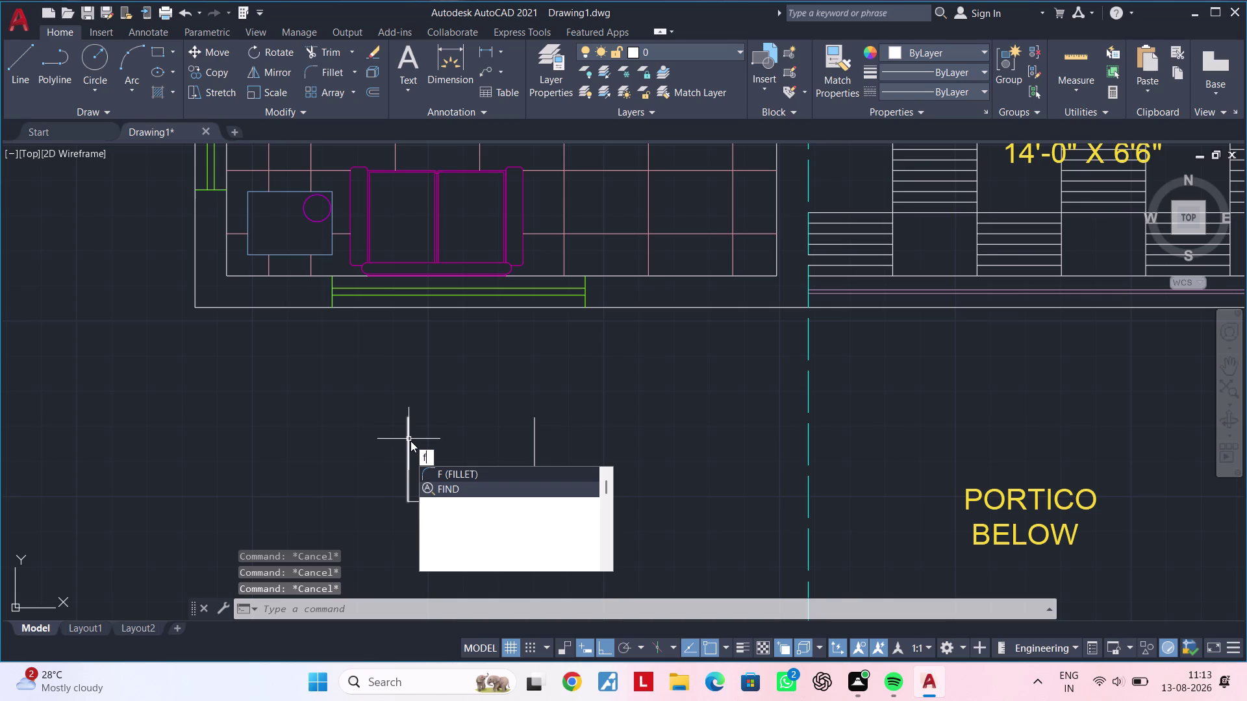
Fillet the two upright sides, setting the radius by two points, to form a rounded arch top.
key(space)
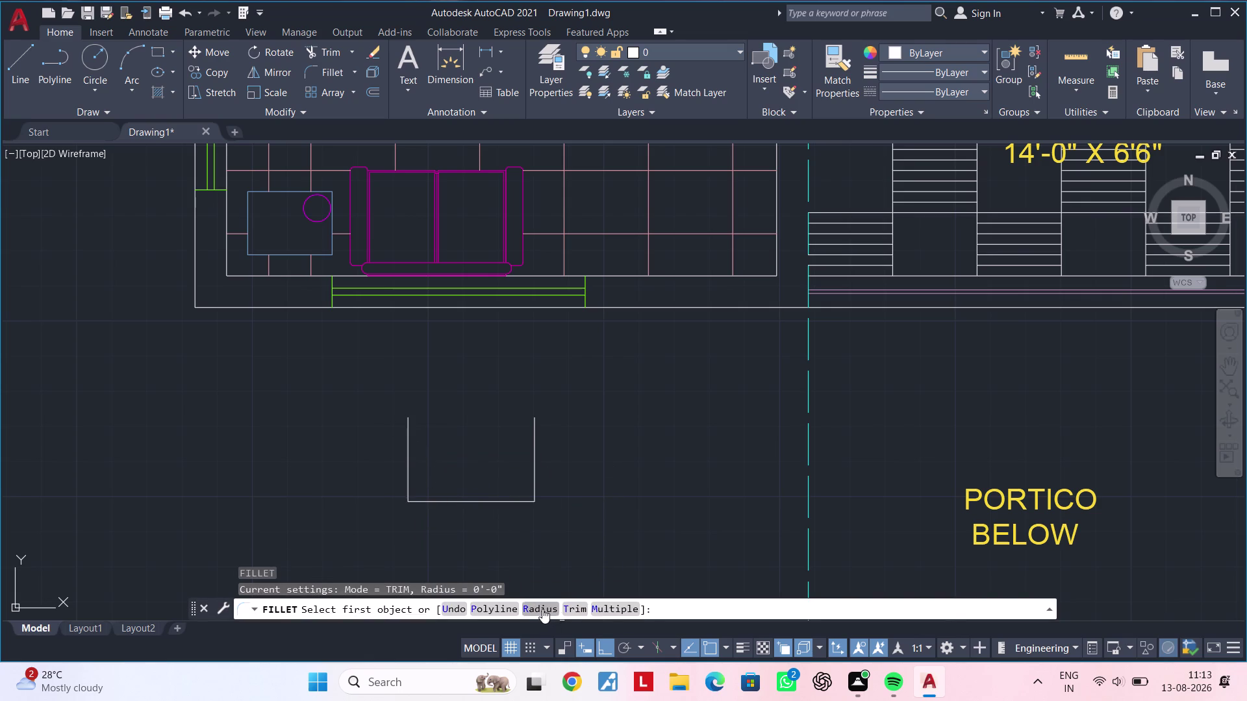
click(542, 609)
click(409, 421)
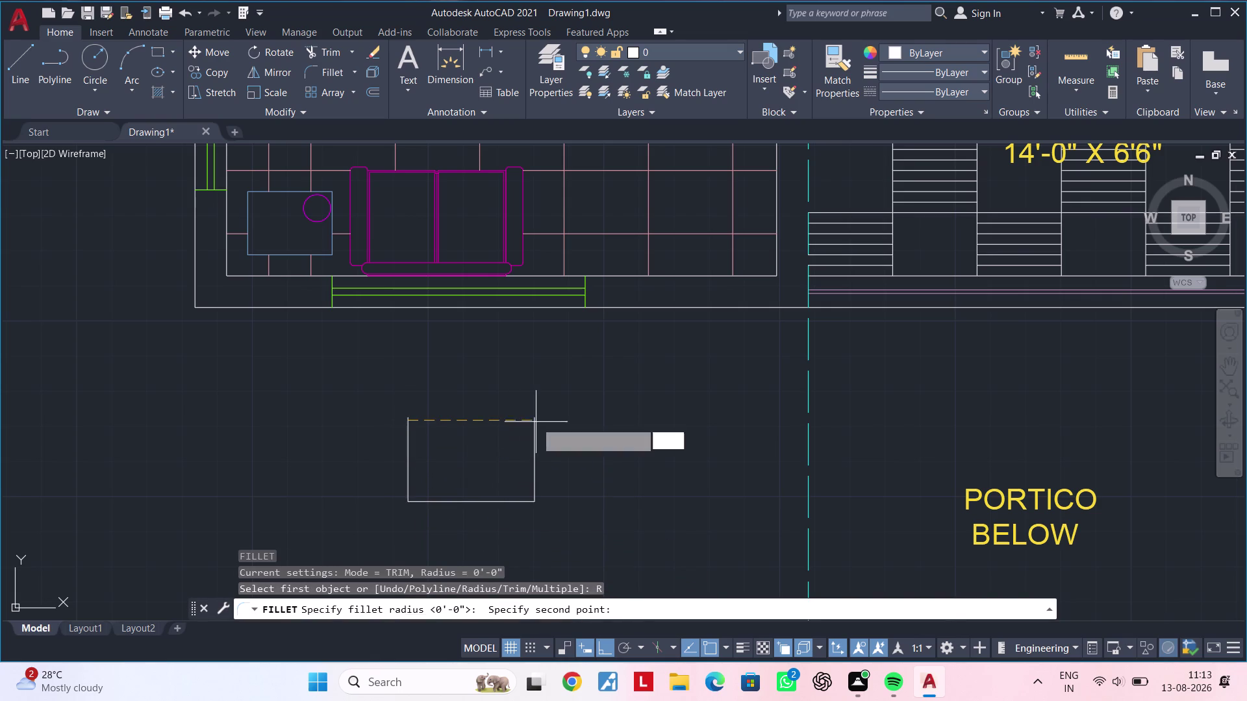
click(537, 422)
click(537, 417)
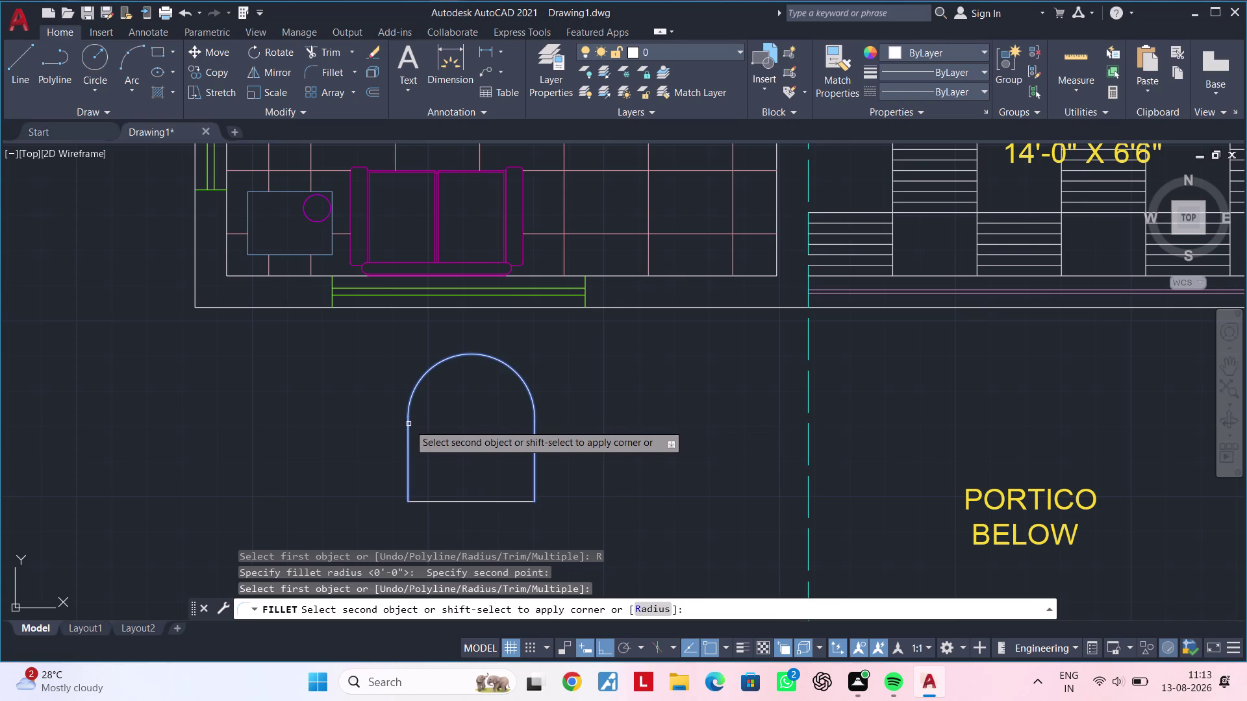
click(408, 424)
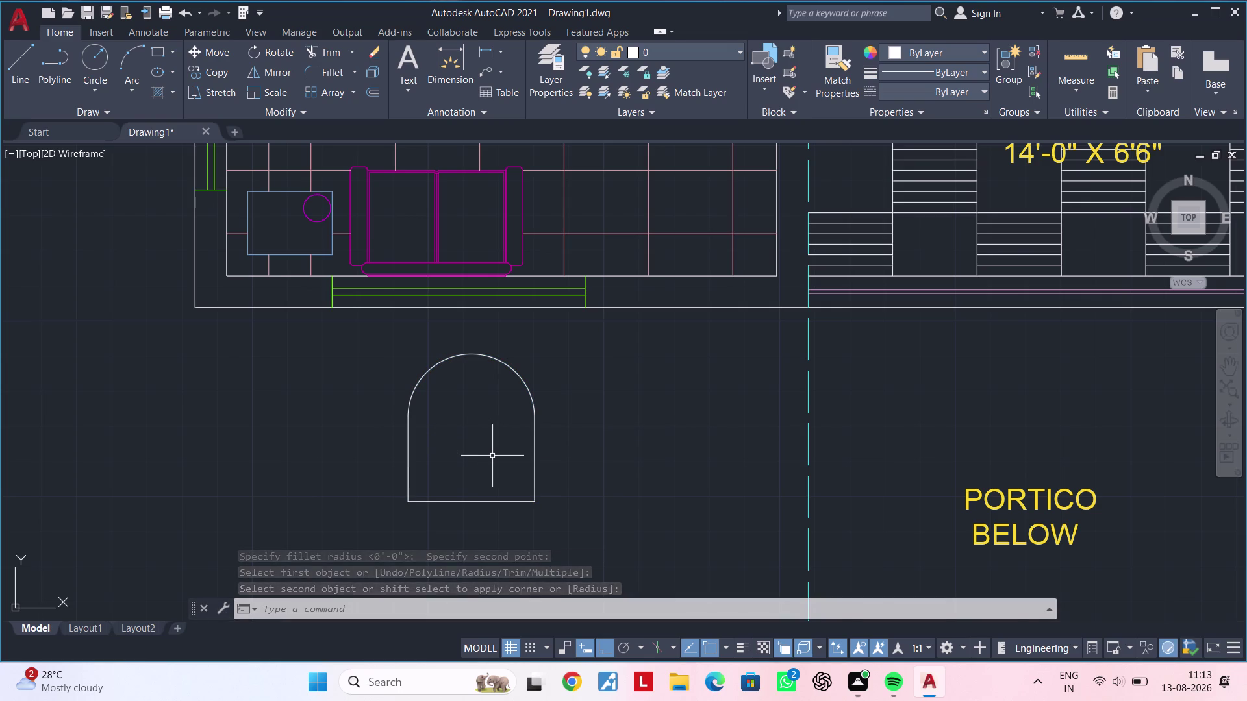
key(Escape)
key(Escape)
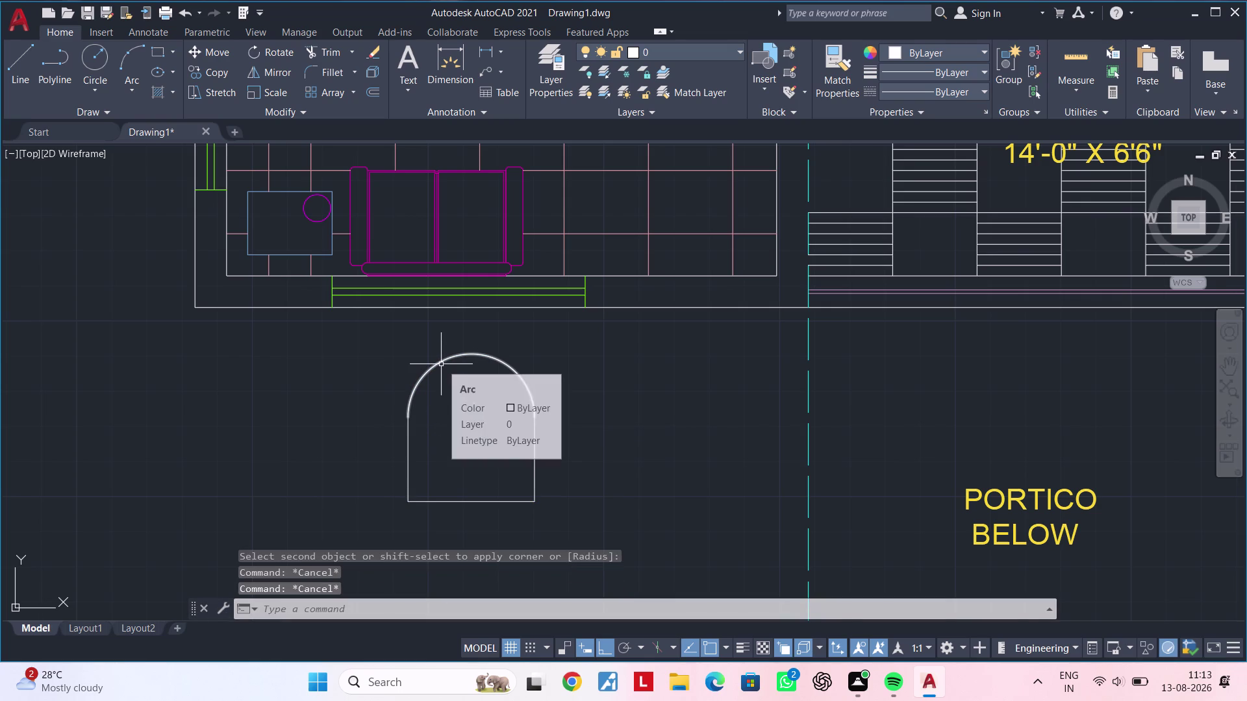
Drag the arc's top grip to reshape the arch, then deselect it.
click(441, 364)
click(472, 354)
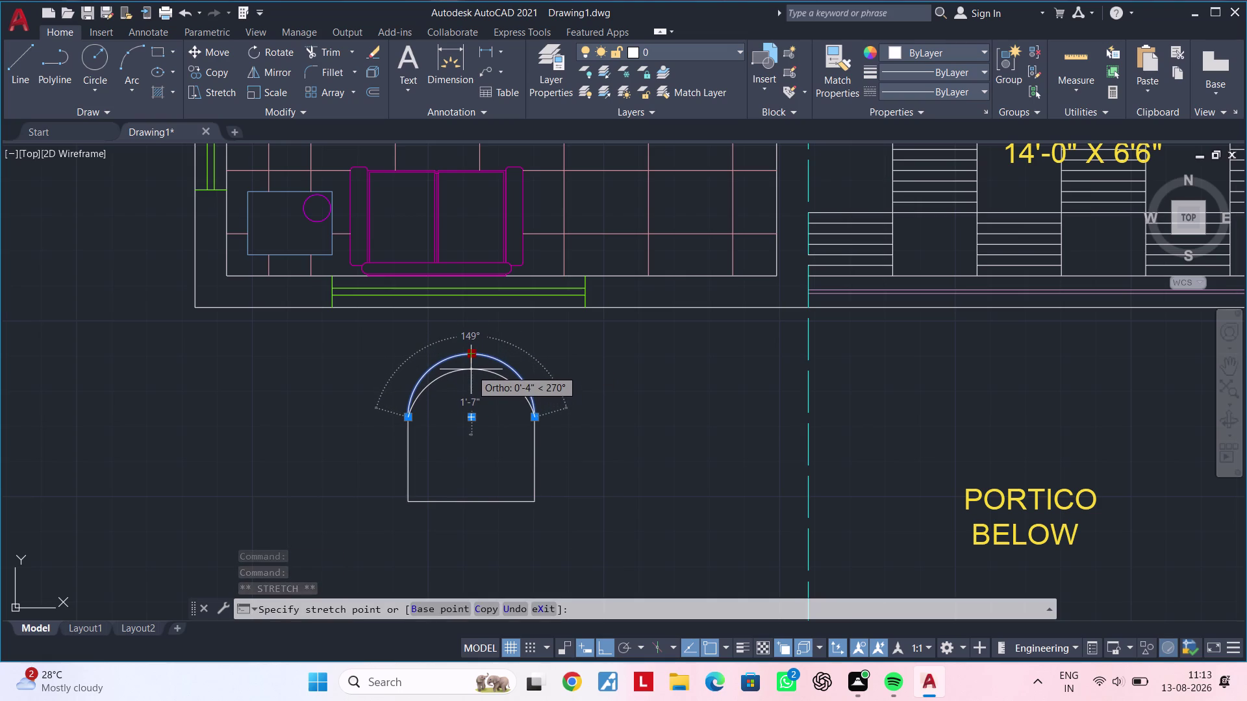
click(471, 369)
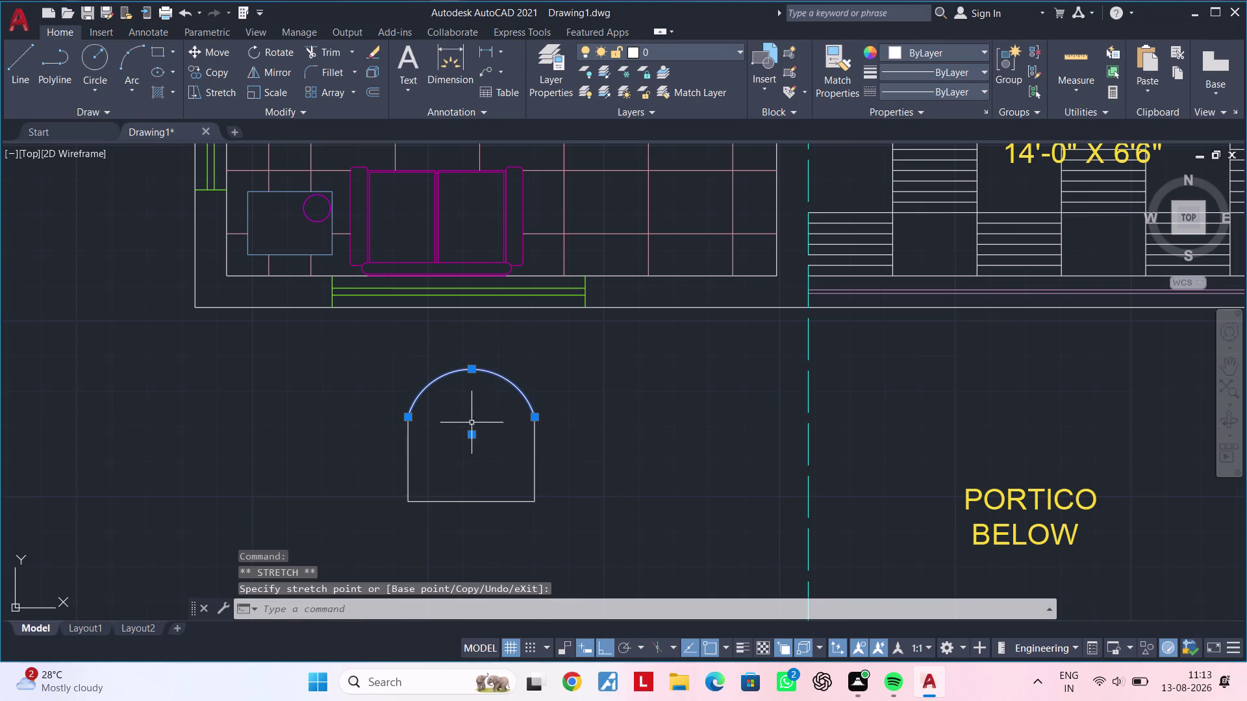
middle_drag(472, 415, 437, 463)
key(Escape)
key(Escape)
key(Escape)
middle_drag(439, 465, 450, 421)
key(Escape)
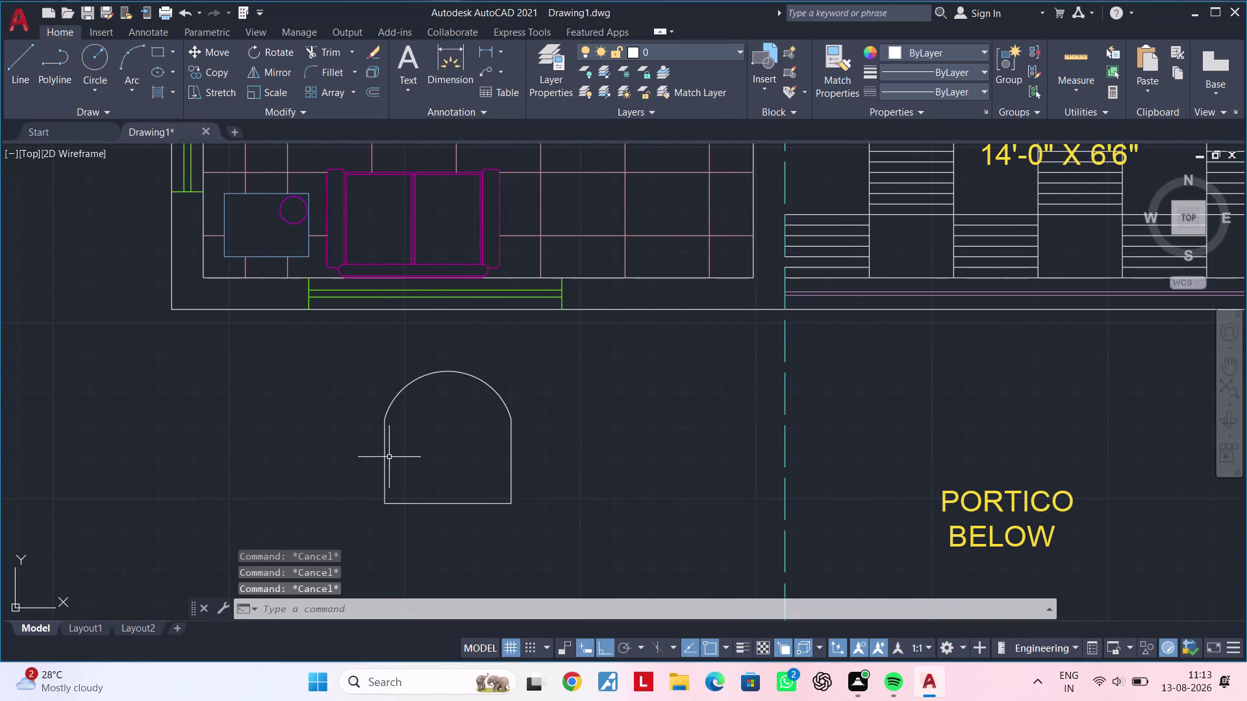
Erase the left and right side lines of the arch.
click(385, 455)
click(386, 421)
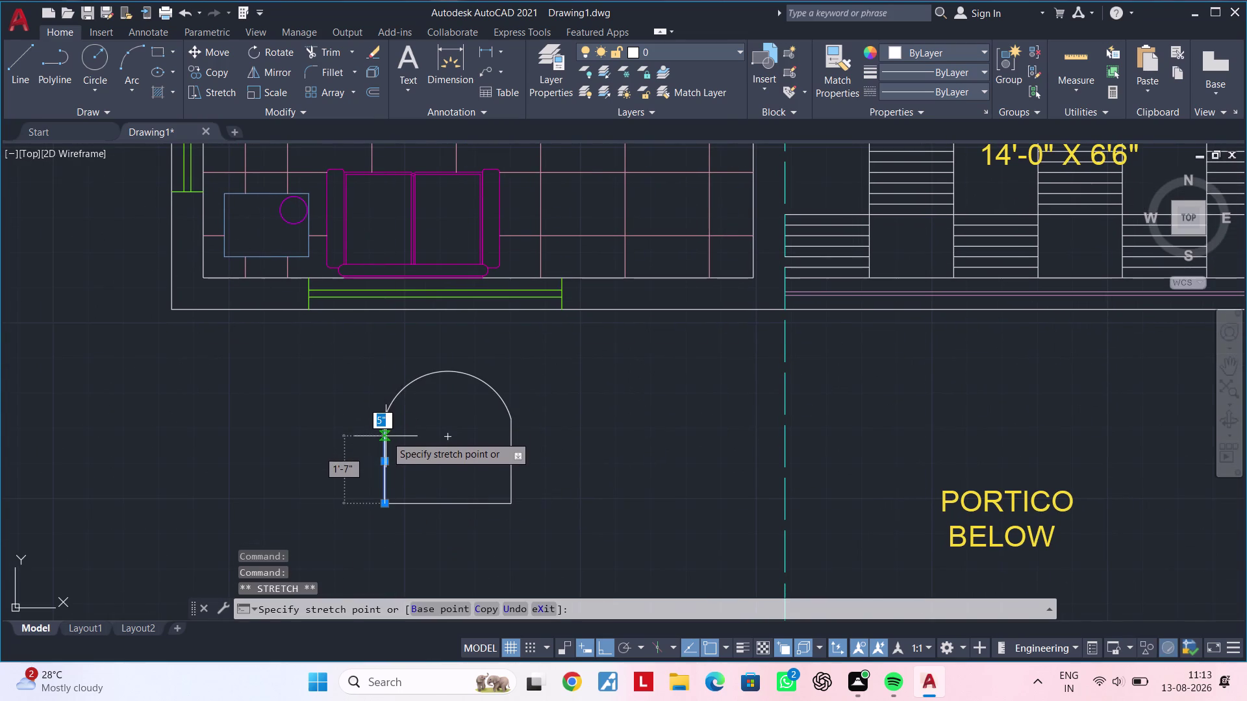
key(Escape)
key(Escape)
key(Escape)
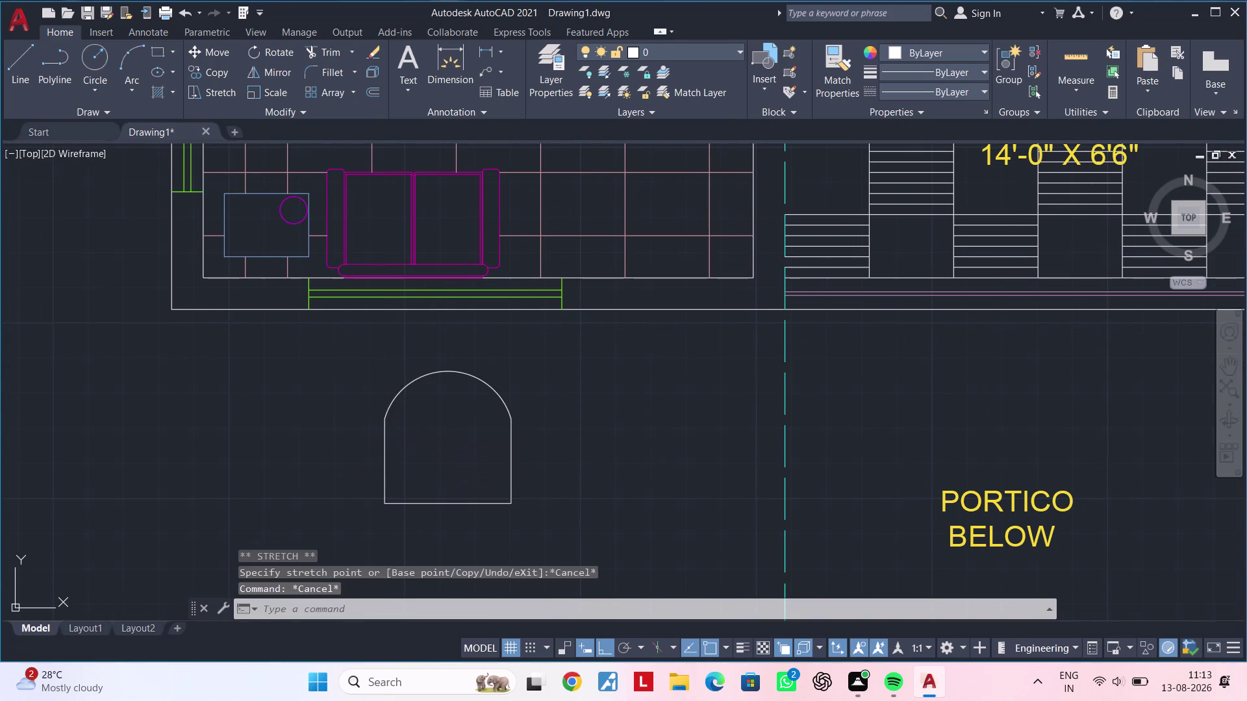
click(385, 444)
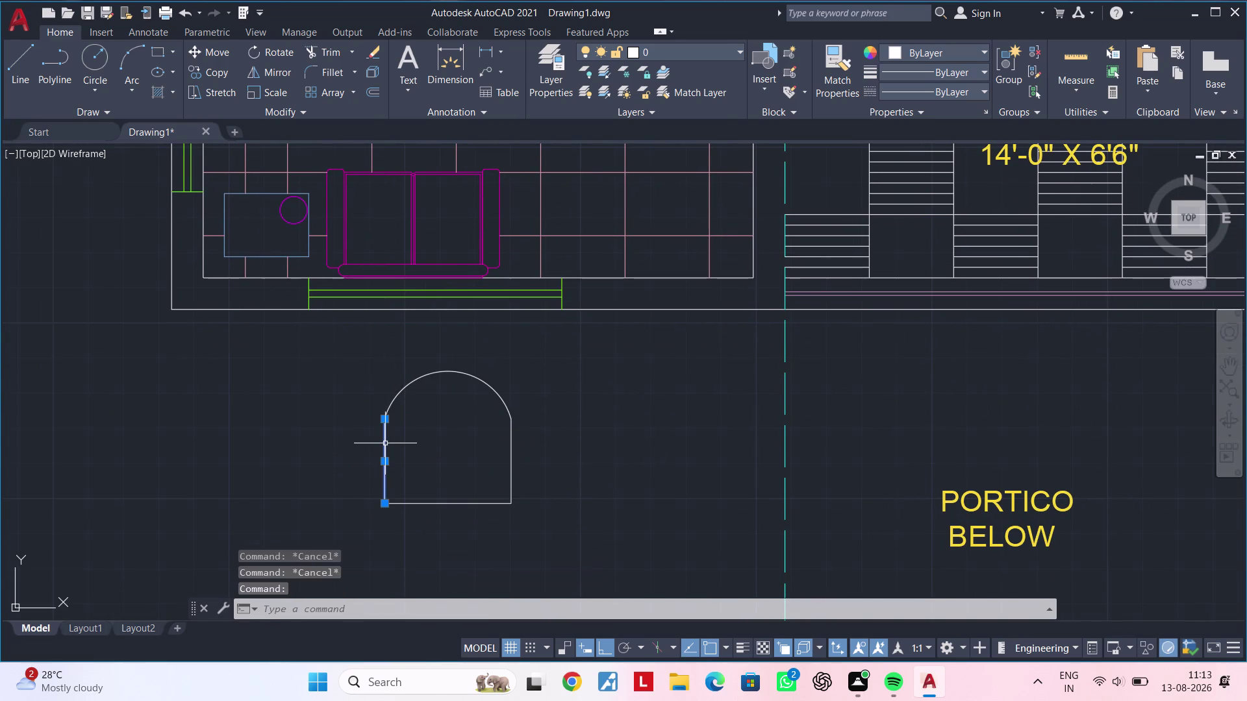
key(Delete)
click(510, 465)
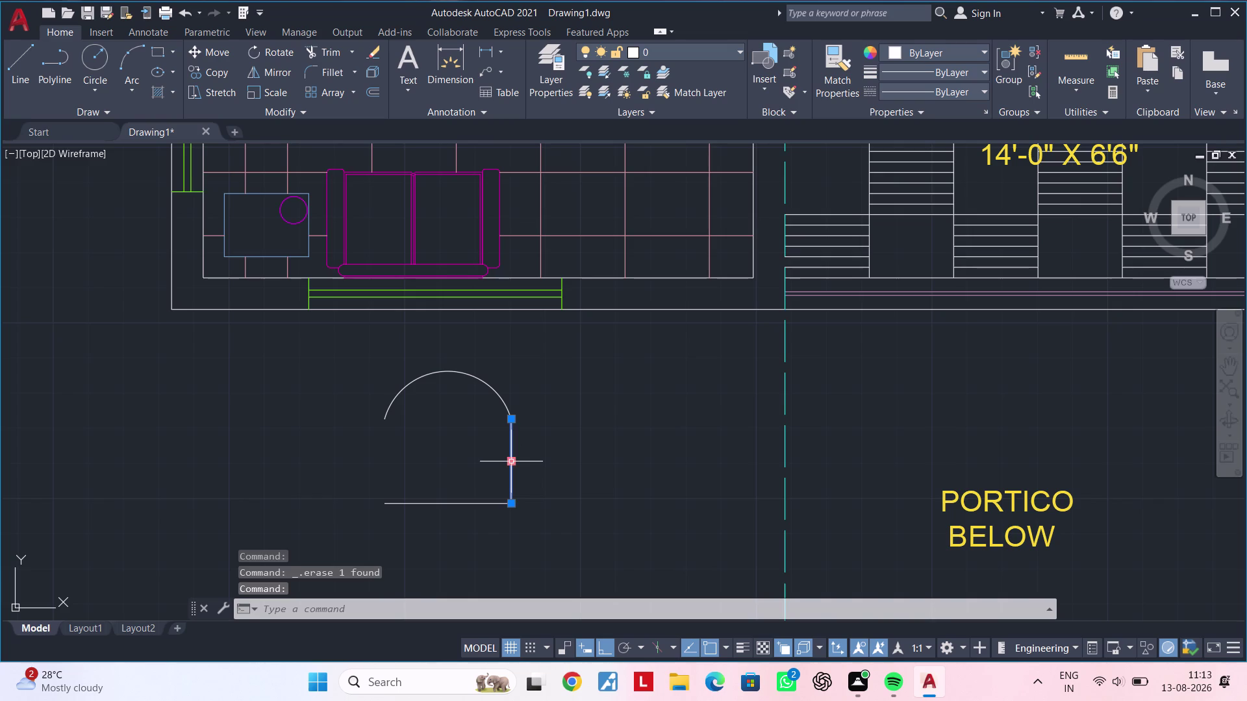
key(Delete)
Draw a 1'6" vertical left side from the base's left end.
text(l)
key(space)
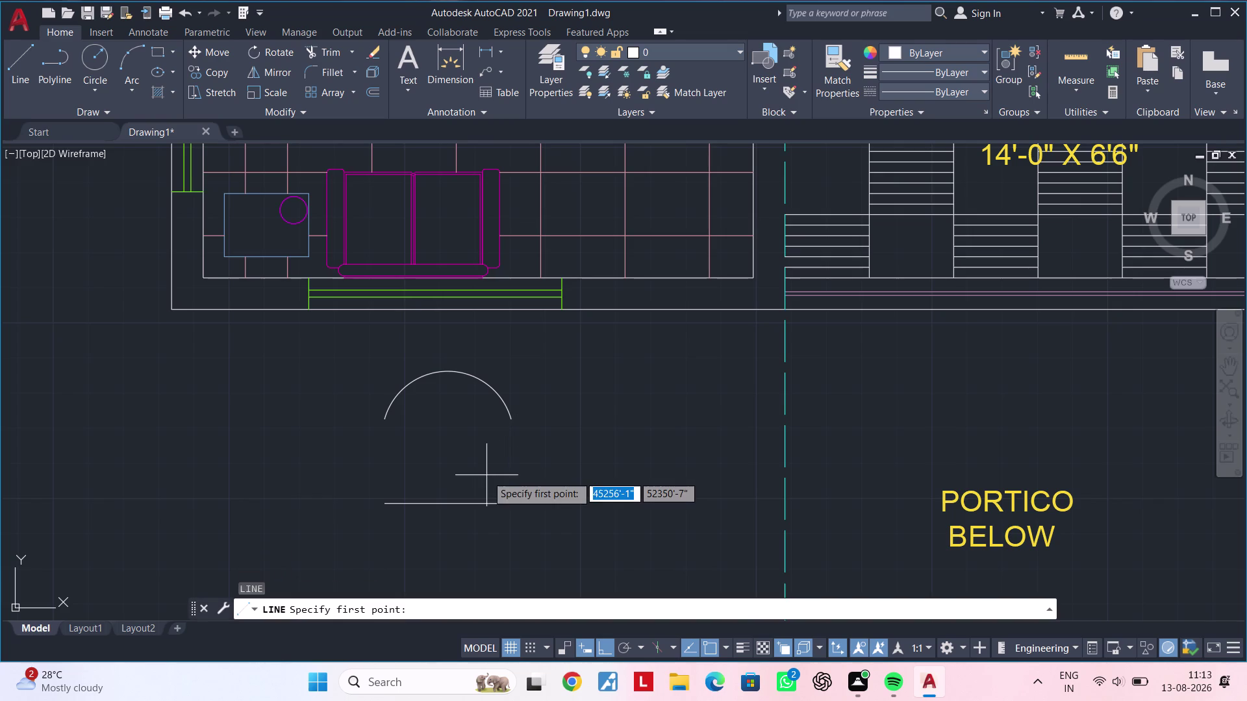
click(384, 505)
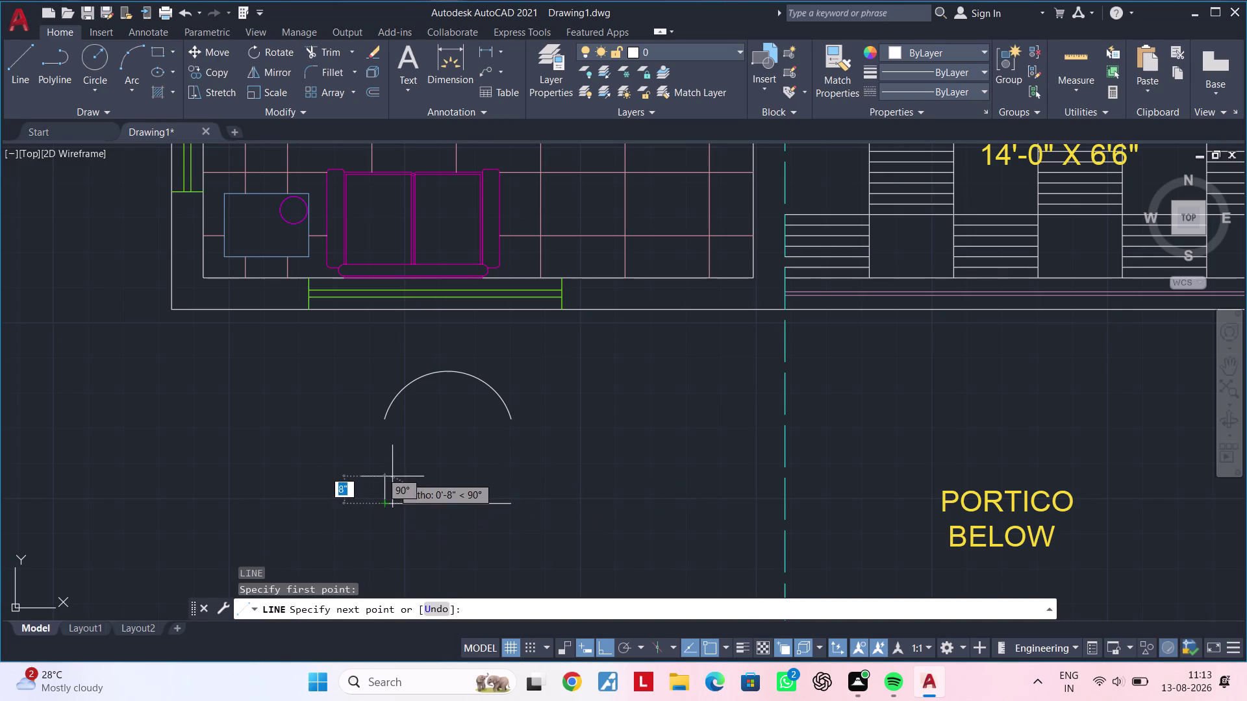
text(1'6")
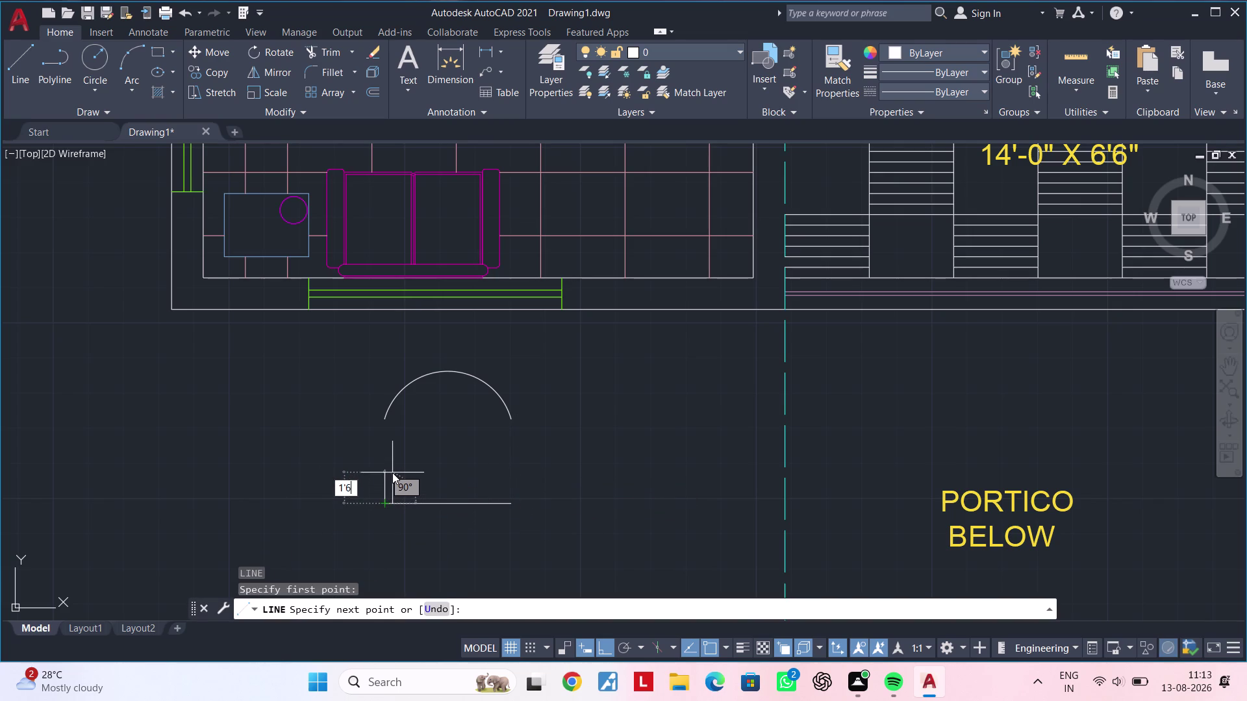
key(Return)
key(Escape)
key(Escape)
key(Escape)
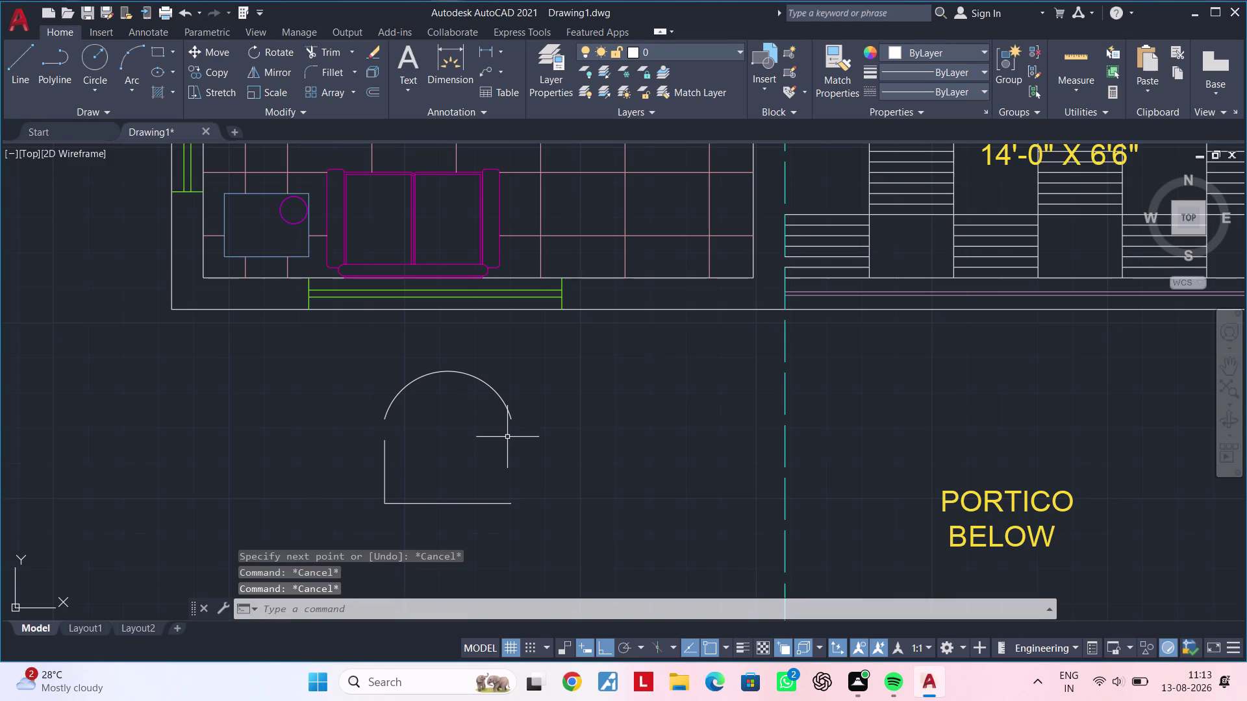
Draw a 1'6" vertical right side from the base's right end.
key(space)
double_click(513, 503)
text(1)
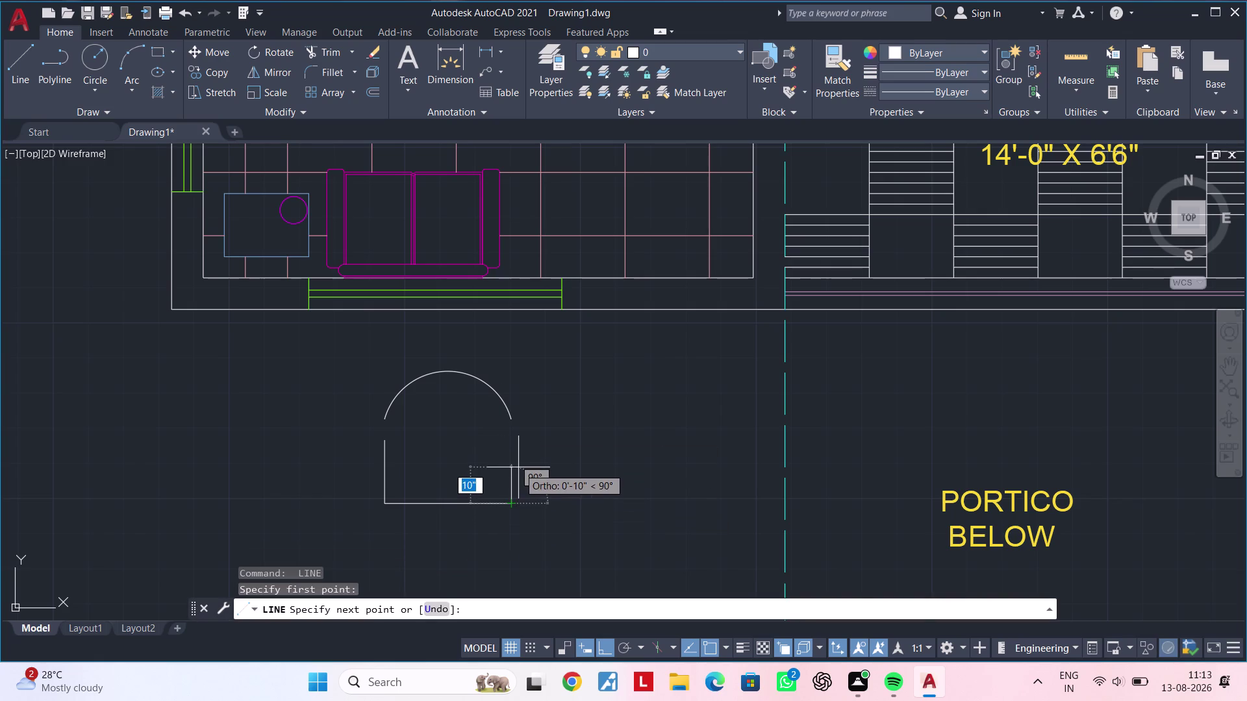
text('6")
key(Return)
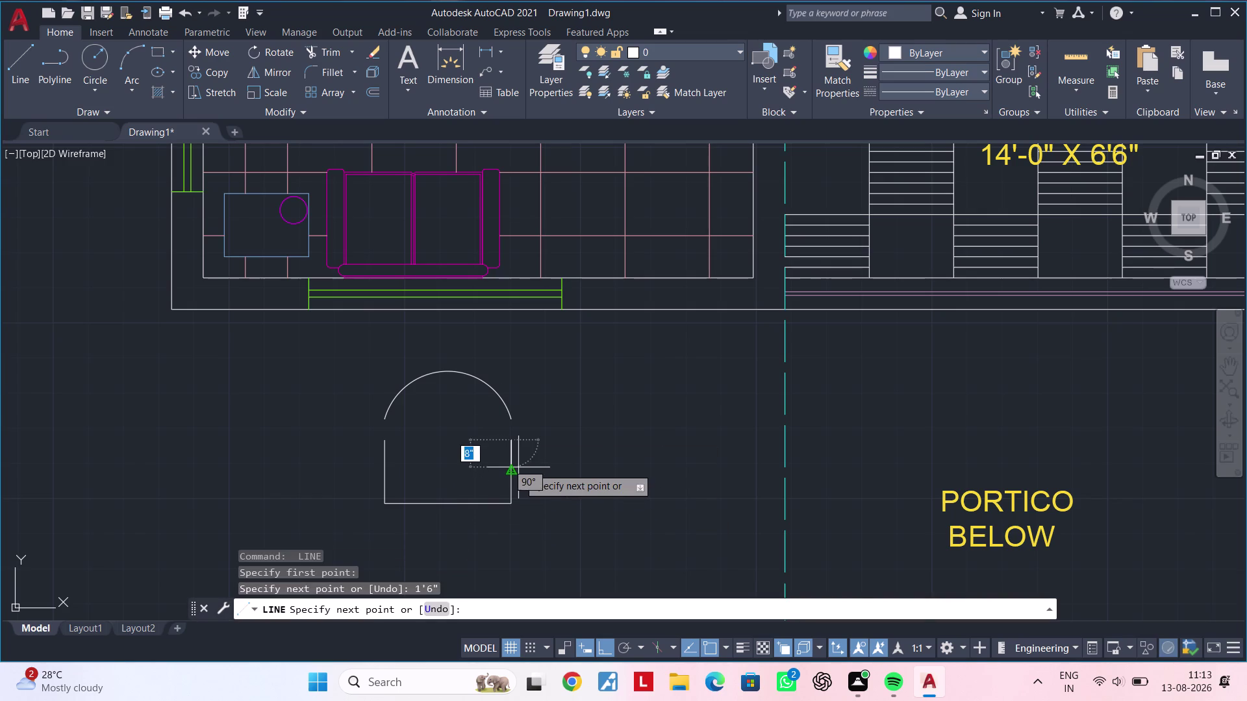
key(Escape)
key(Escape)
key(Escape)
key(Escape)
Move the arc down from its left end onto the tops of the new sides.
click(430, 374)
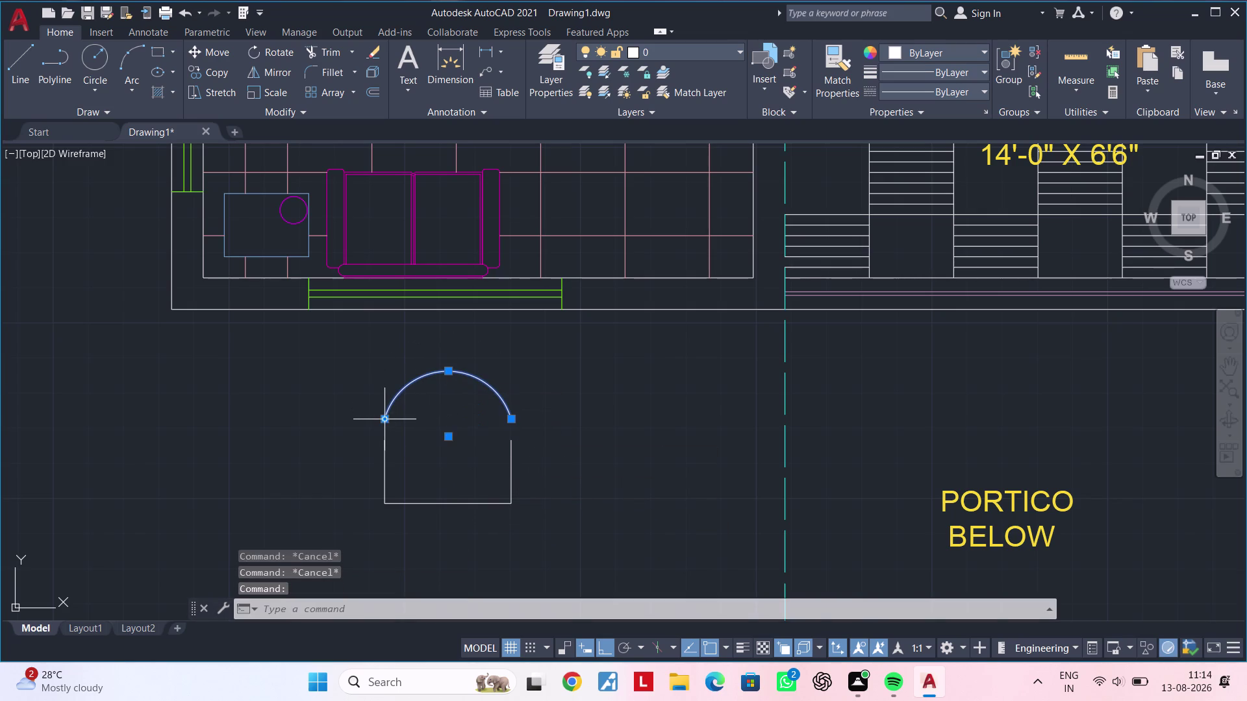
text(m)
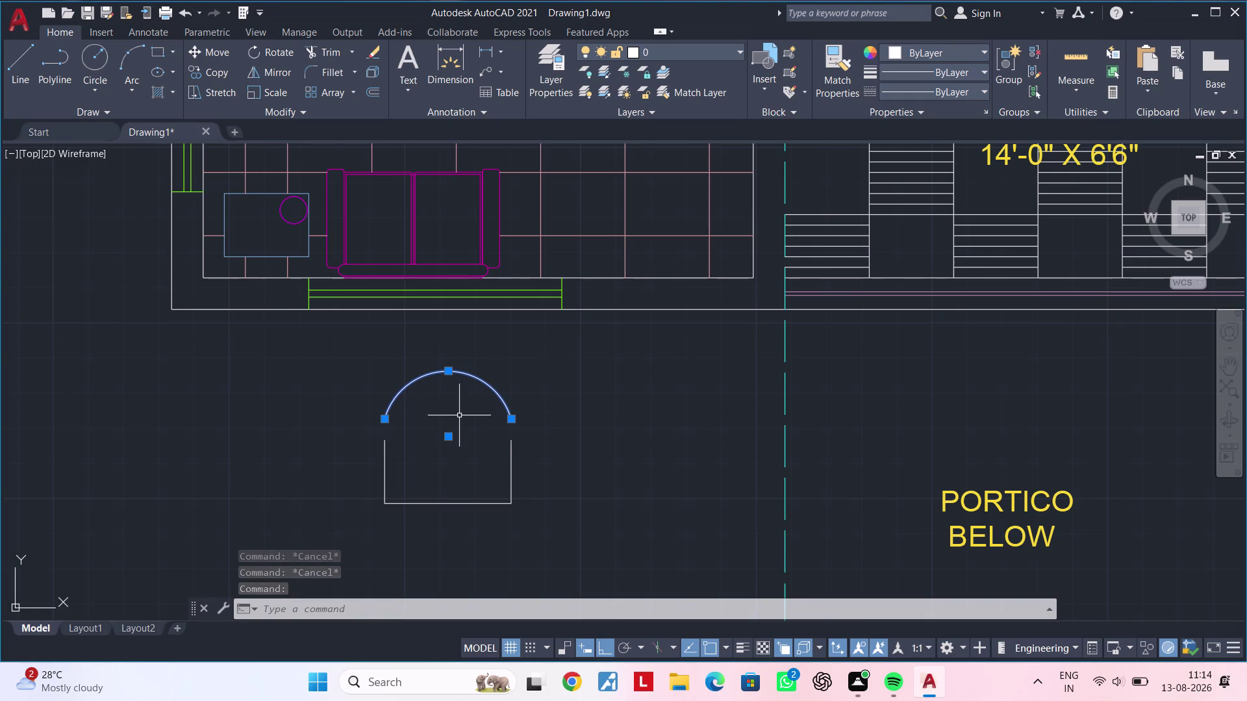
key(space)
click(387, 420)
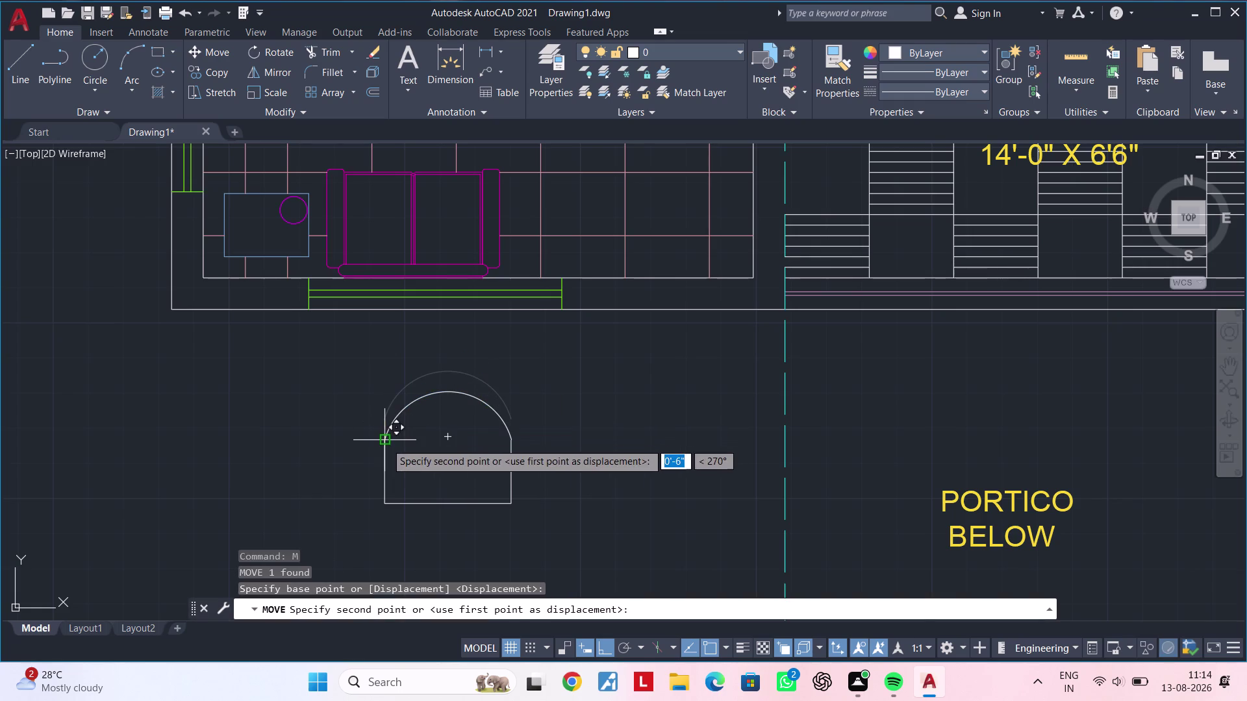
double_click(384, 443)
key(Escape)
key(Escape)
key(Escape)
key(Escape)
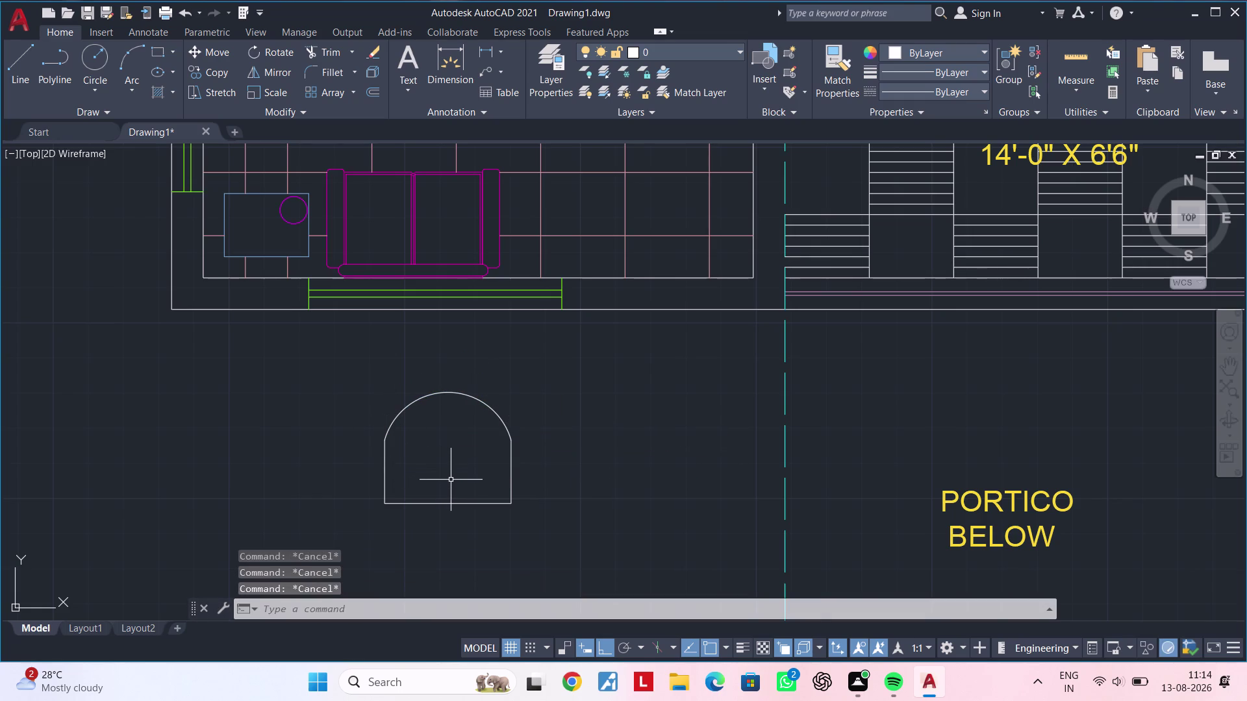
middle_drag(451, 486, 448, 458)
middle_drag(450, 452, 455, 436)
key(Escape)
key(Escape)
key(Escape)
key(Escape)
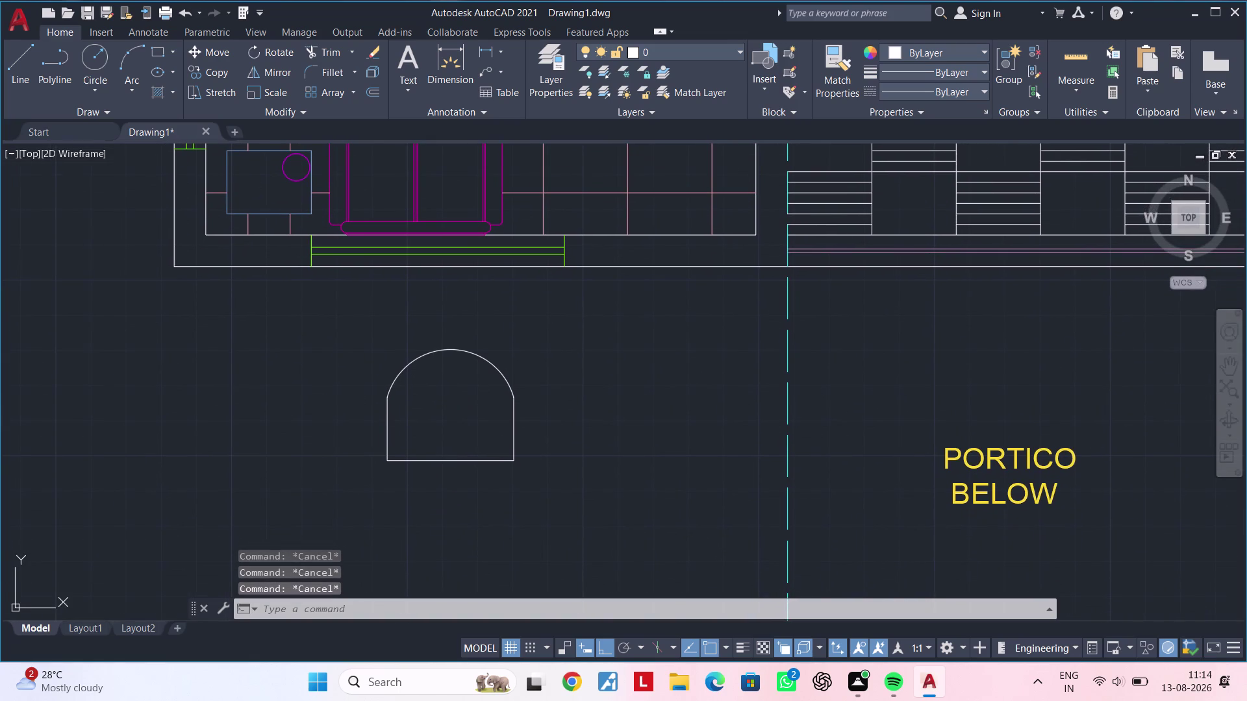
key(Escape)
key(Escape)
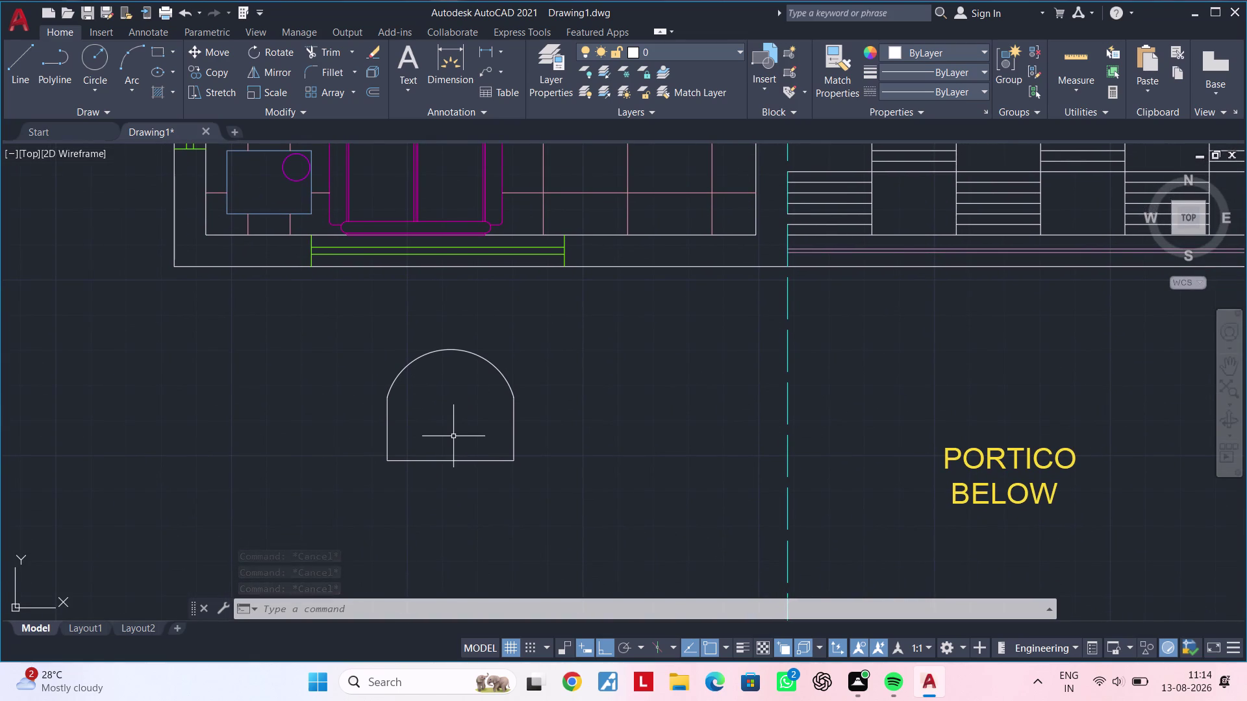
Offset the arch outline's left and right sides by 1 inch.
text(of)
key(space)
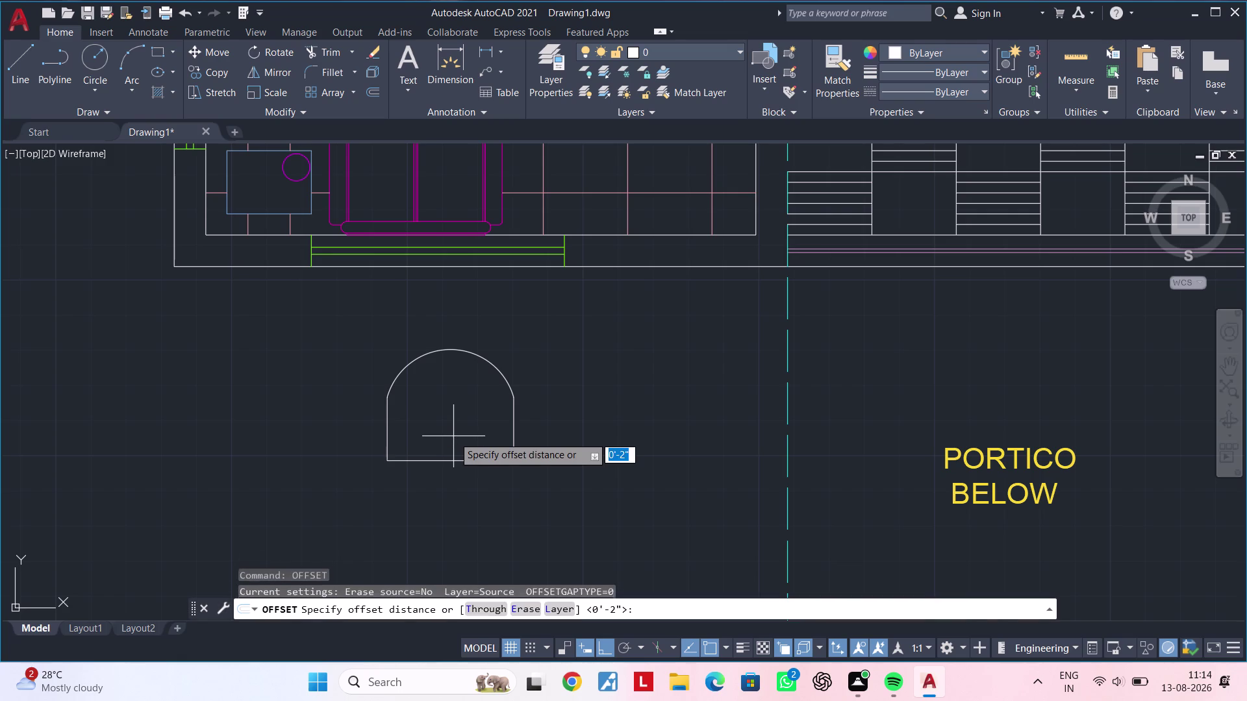
text(1")
key(Return)
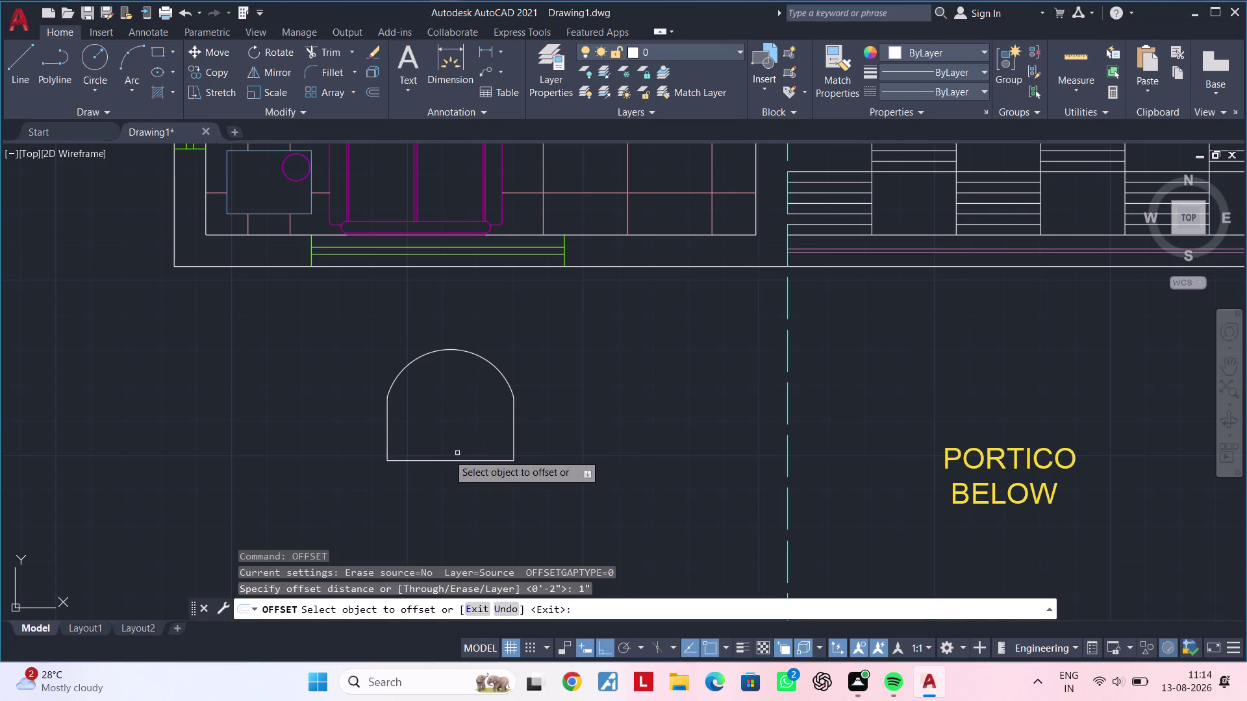
click(388, 431)
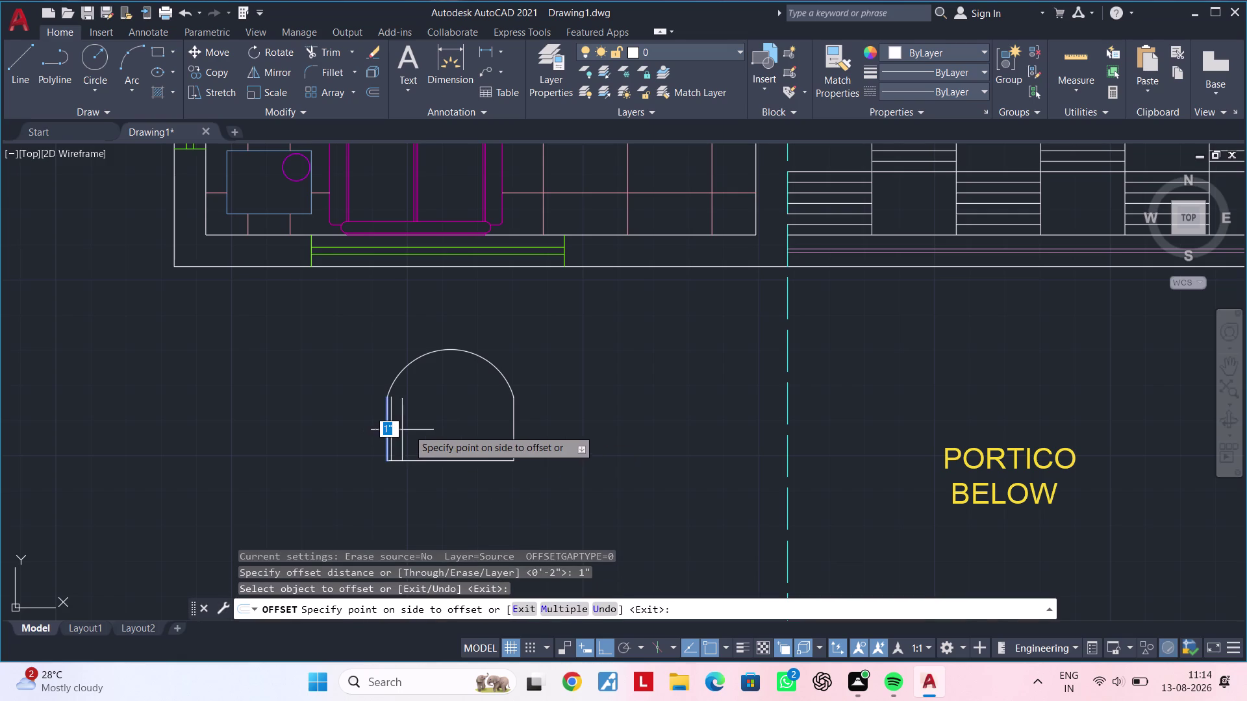
click(431, 428)
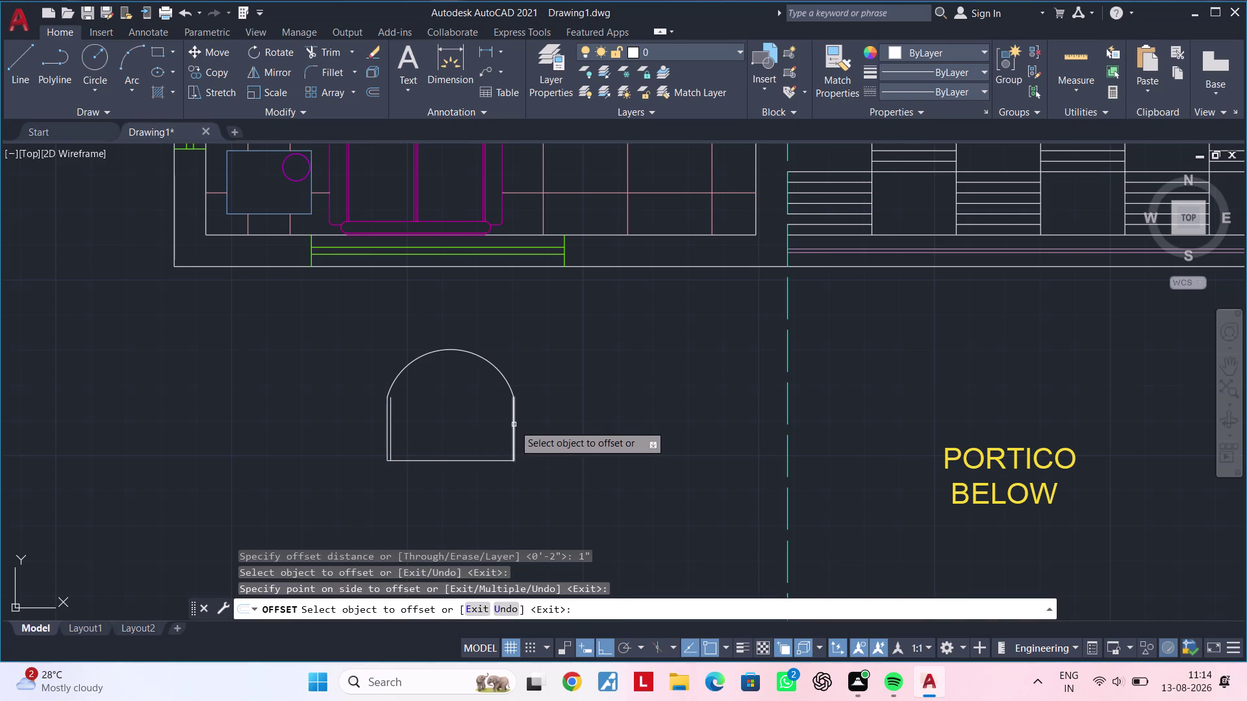
click(514, 425)
click(438, 424)
Offset the next arch edge by 1 inch, then end the offset command.
click(444, 352)
click(445, 373)
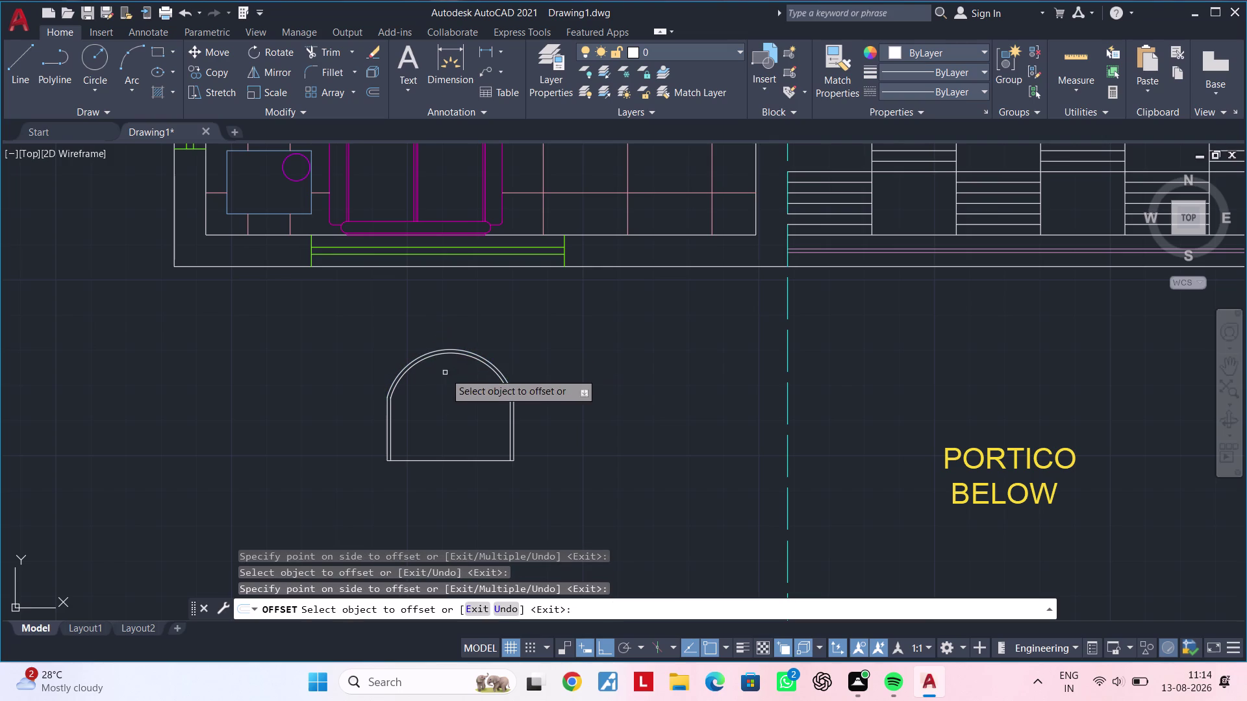
middle_drag(435, 426, 456, 366)
key(Escape)
key(Escape)
key(Escape)
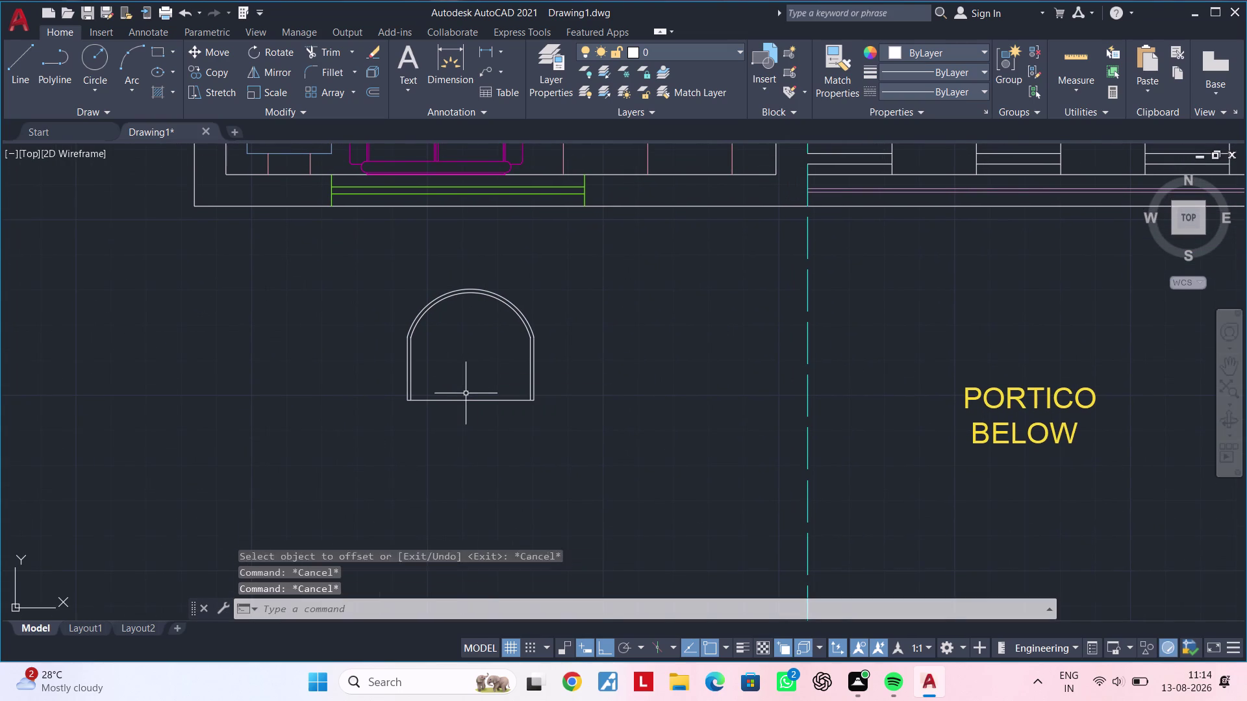
key(Escape)
key(Escape)
key(Escape)
key(Escape)
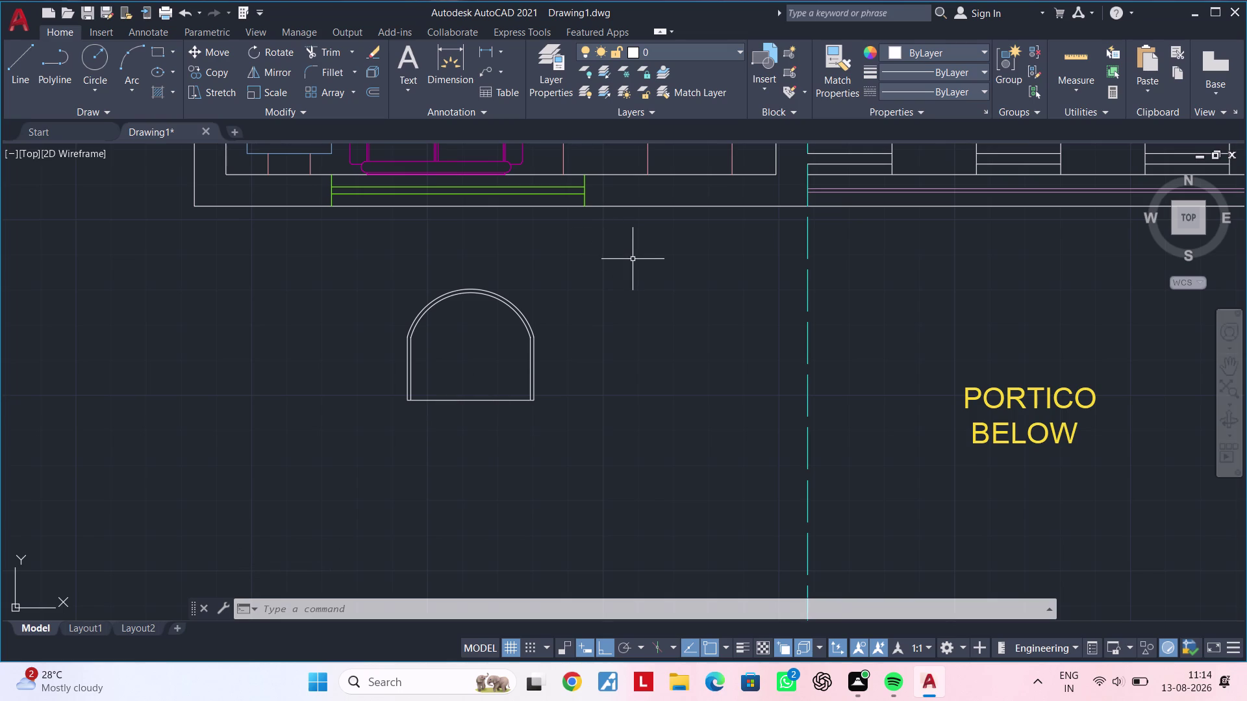
Zoom out and quick-save Drawing1.dwg.
scroll(down, 3)
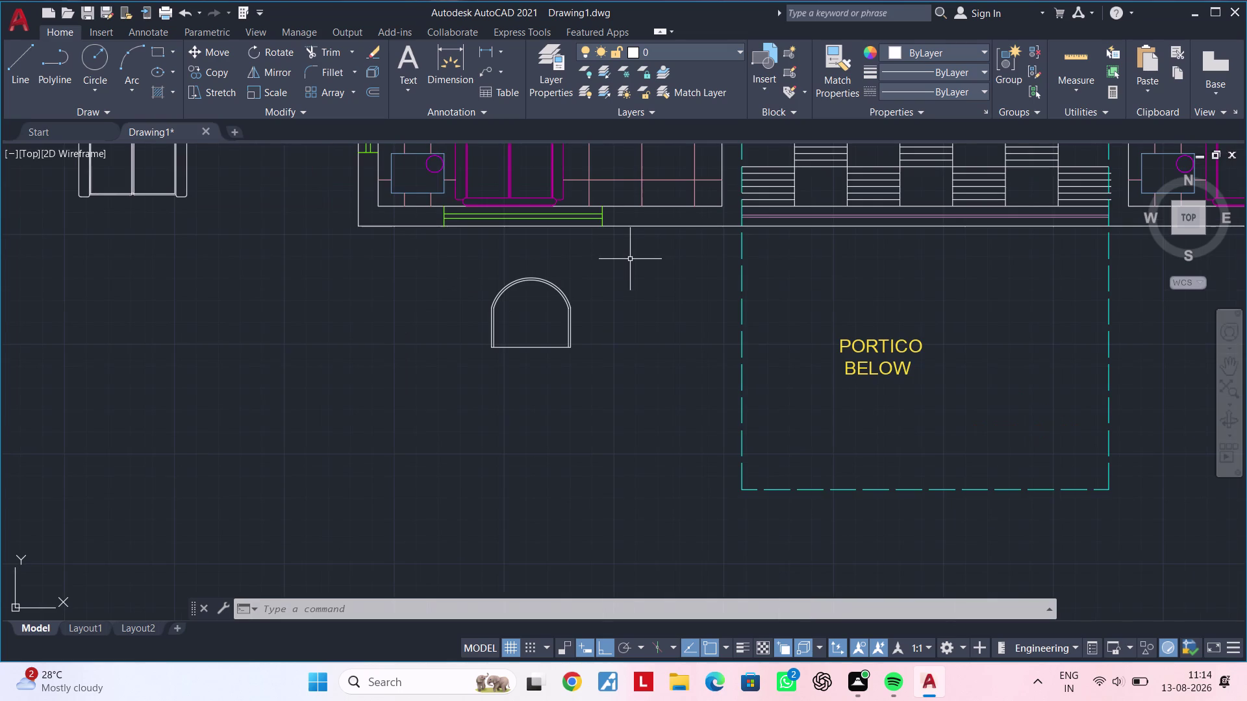
key(ctrl+s)
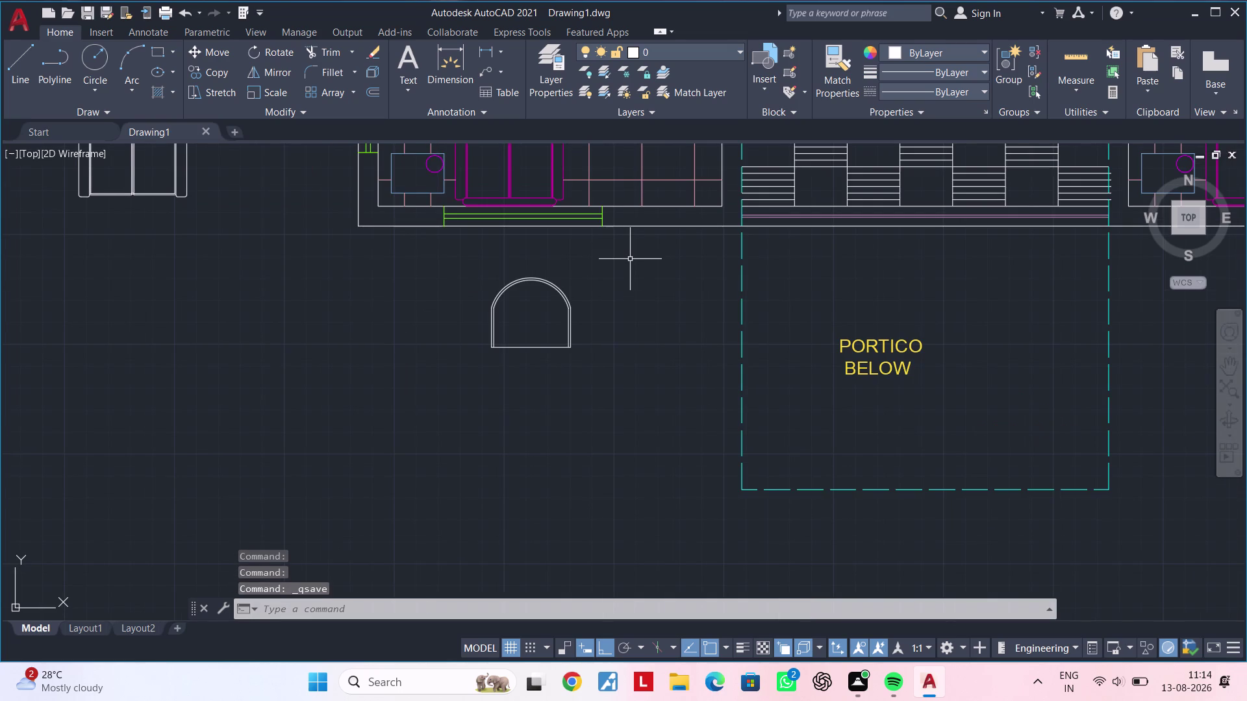
key(ctrl+s)
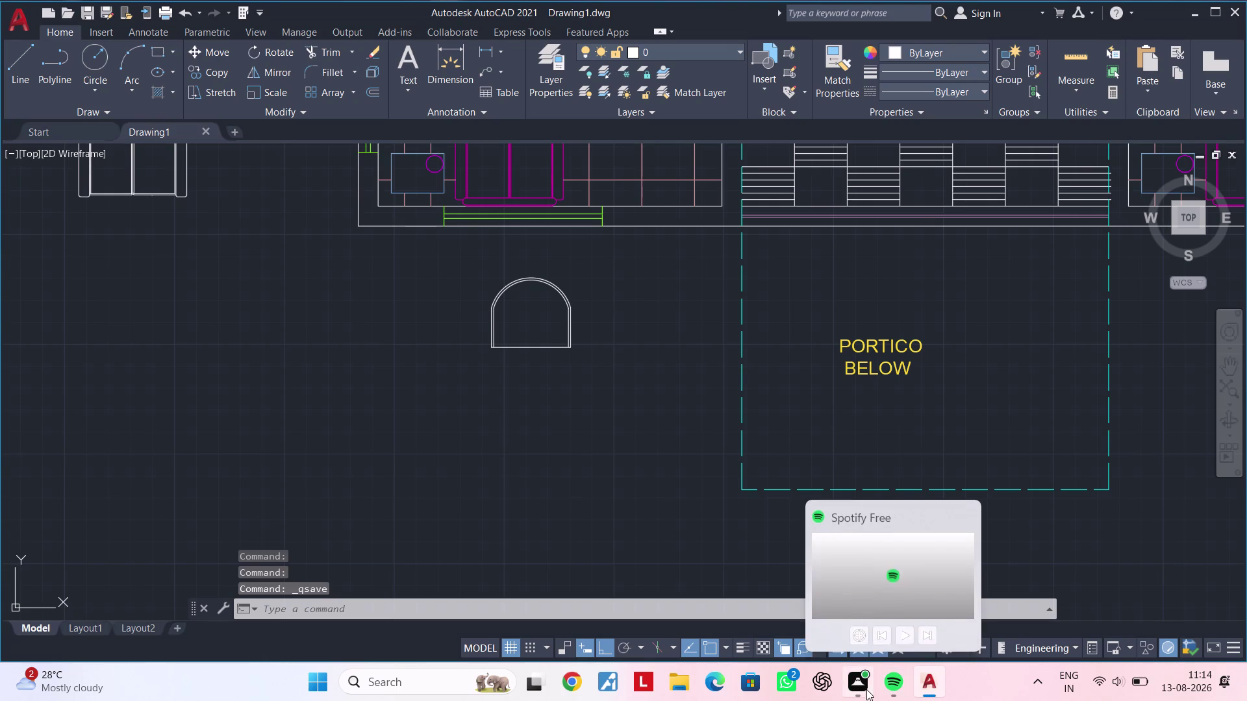